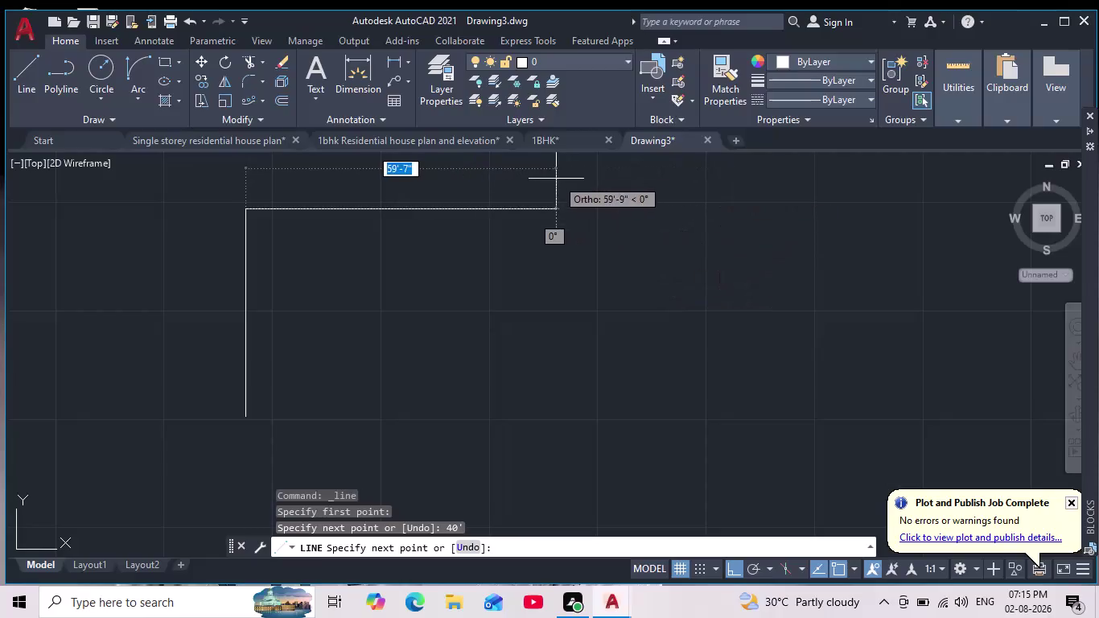
Enter the 28-foot top wall length and end the first line command.
middle_drag(494, 200, 492, 199)
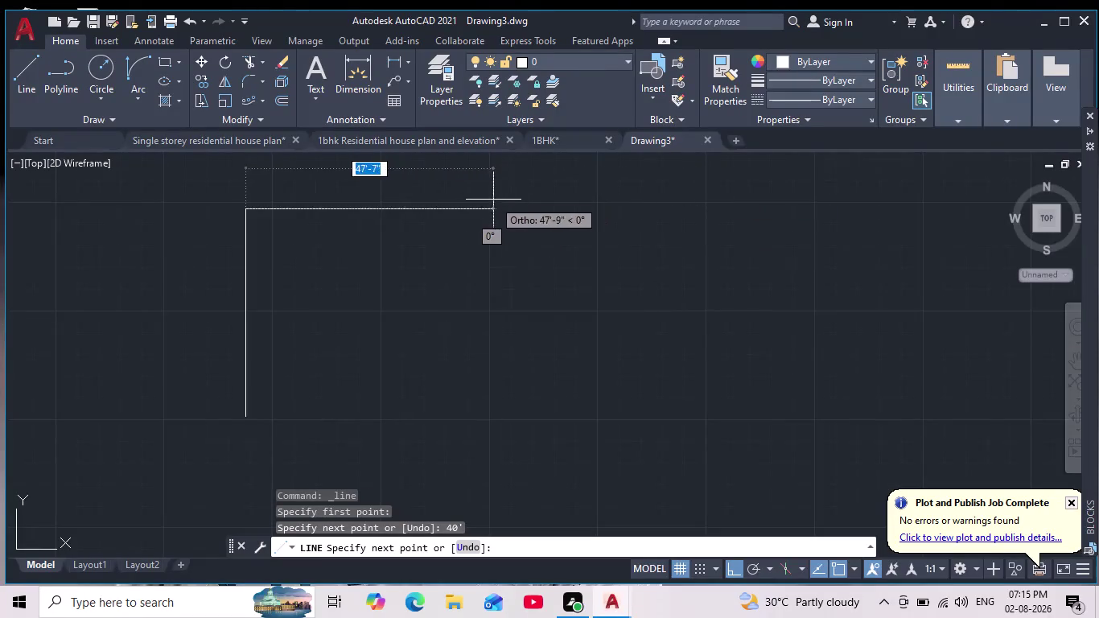
middle_drag(493, 200, 555, 267)
scroll(down, 3)
scroll(up, 3)
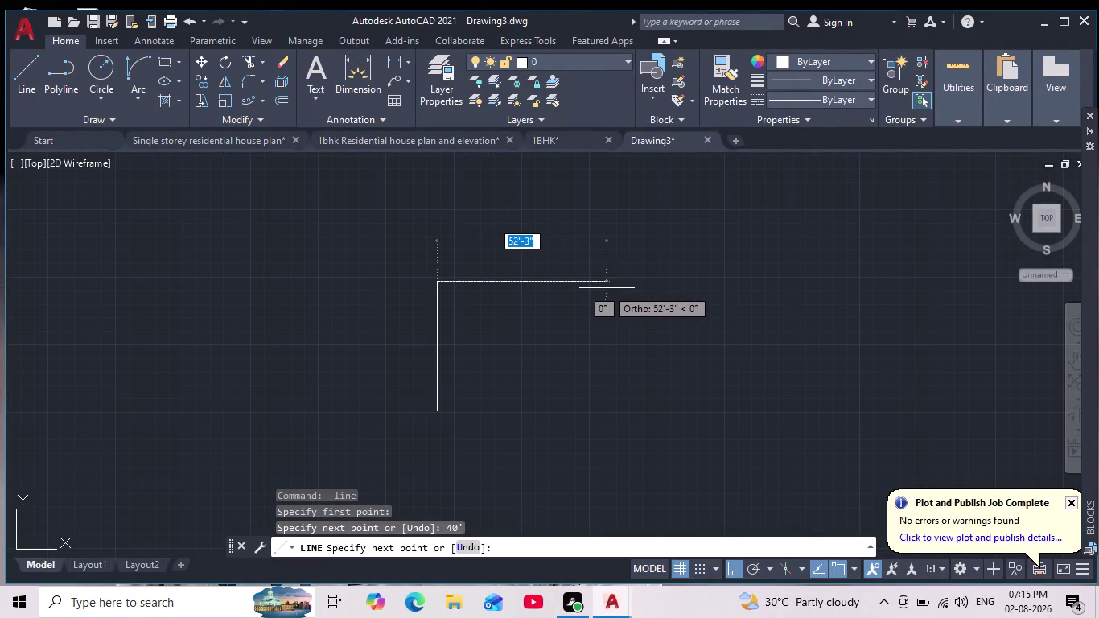
text(28/')
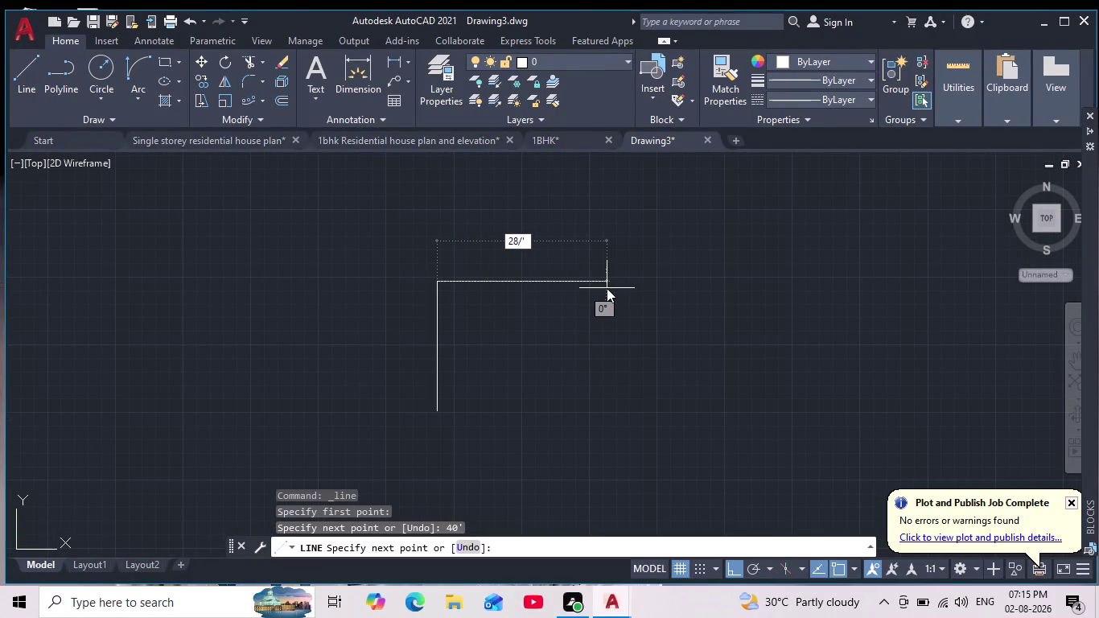
key(BackSpace)
key(BackSpace)
key(apostrophe)
key(Return)
key(Escape)
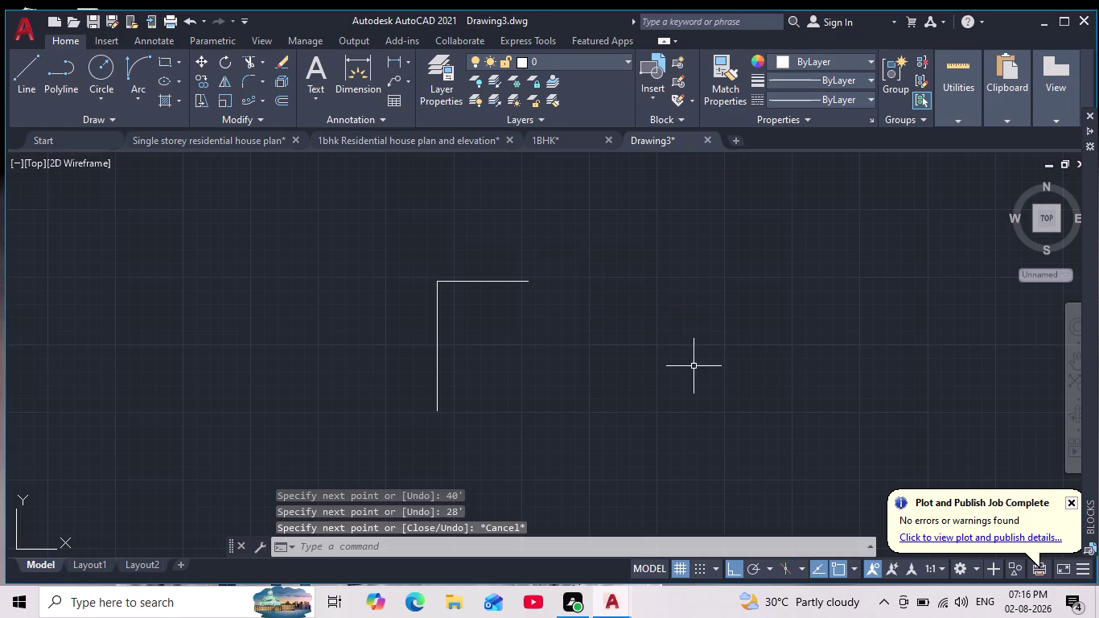
Draw the right side and bottom lines from the top line's end to close the rectangle.
scroll(up, 3)
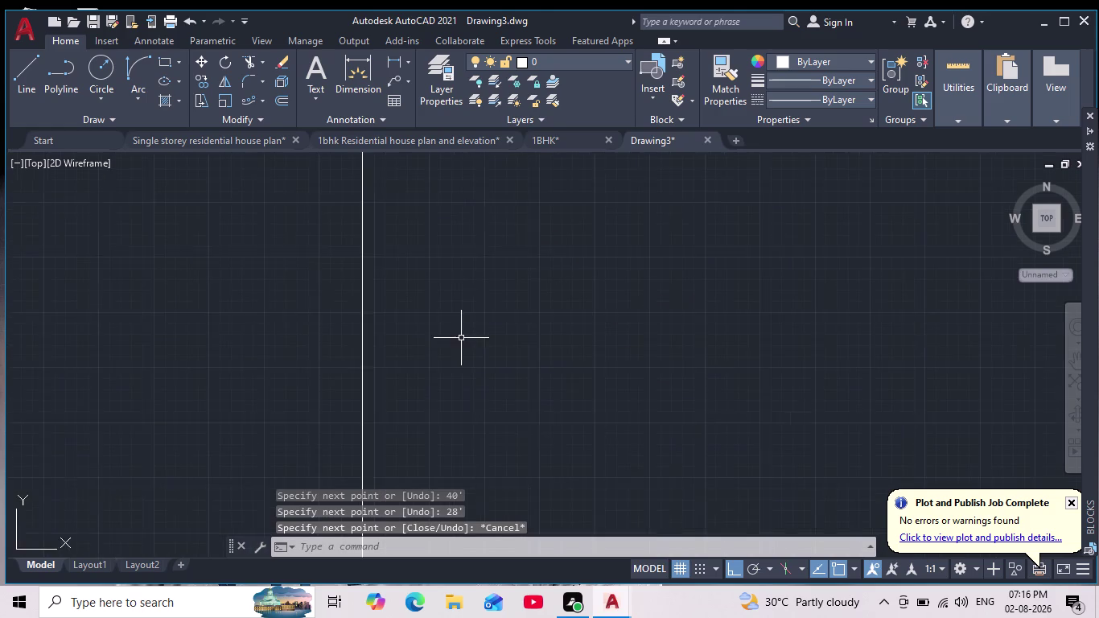
scroll(down, 3)
middle_drag(460, 337, 507, 278)
scroll(down, 3)
scroll(up, 3)
middle_drag(517, 313, 515, 383)
scroll(down, 3)
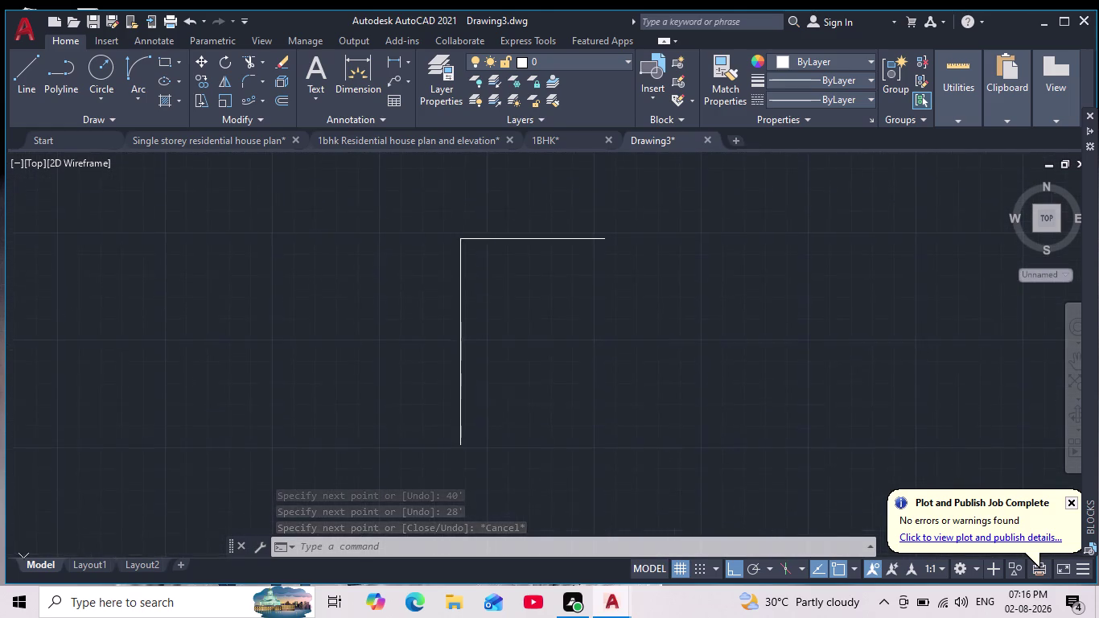
middle_drag(515, 382, 515, 384)
scroll(up, 3)
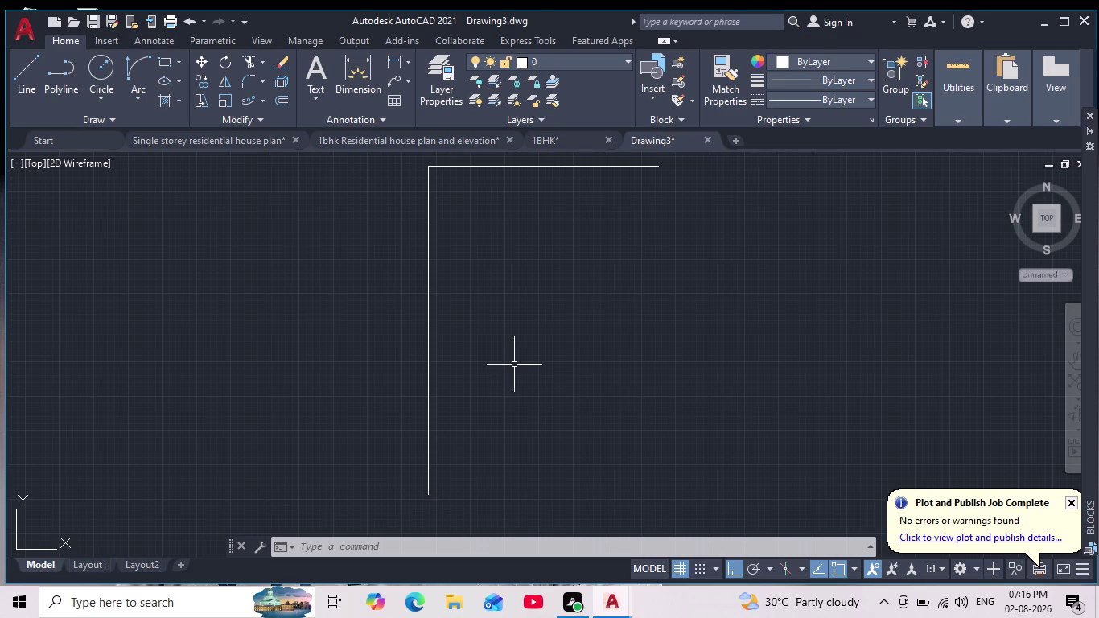
click(26, 64)
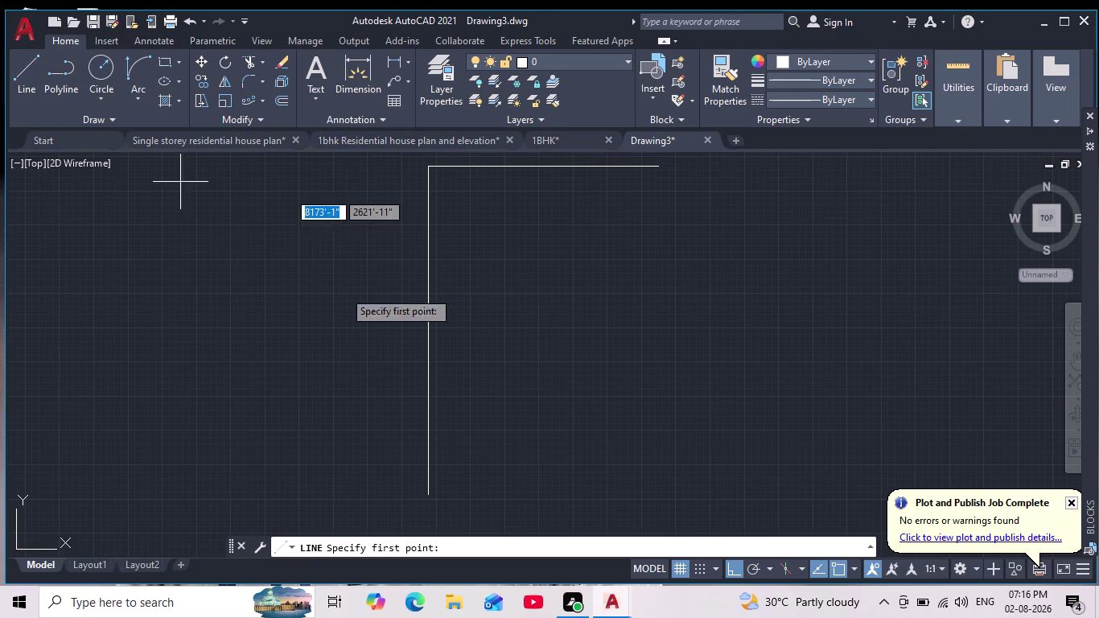
click(431, 498)
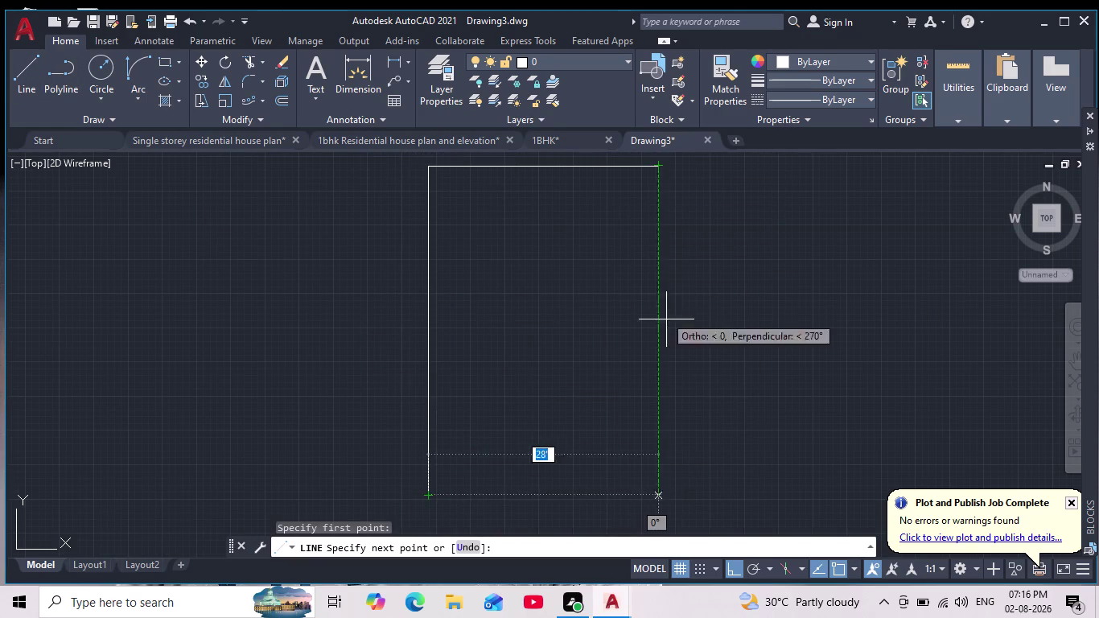
click(656, 494)
click(656, 162)
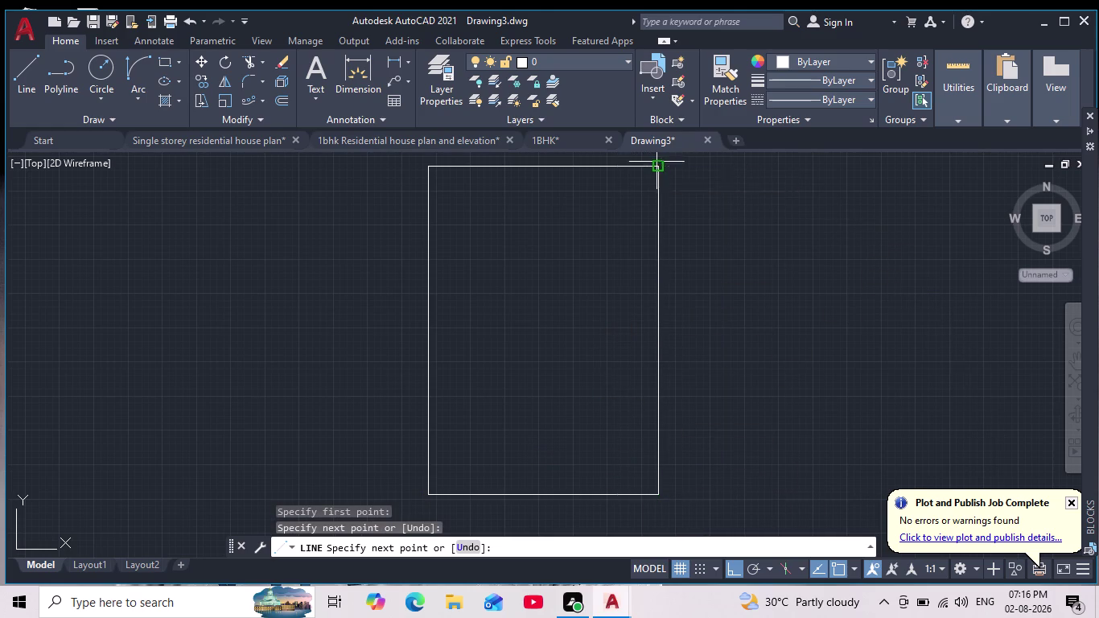
key(Escape)
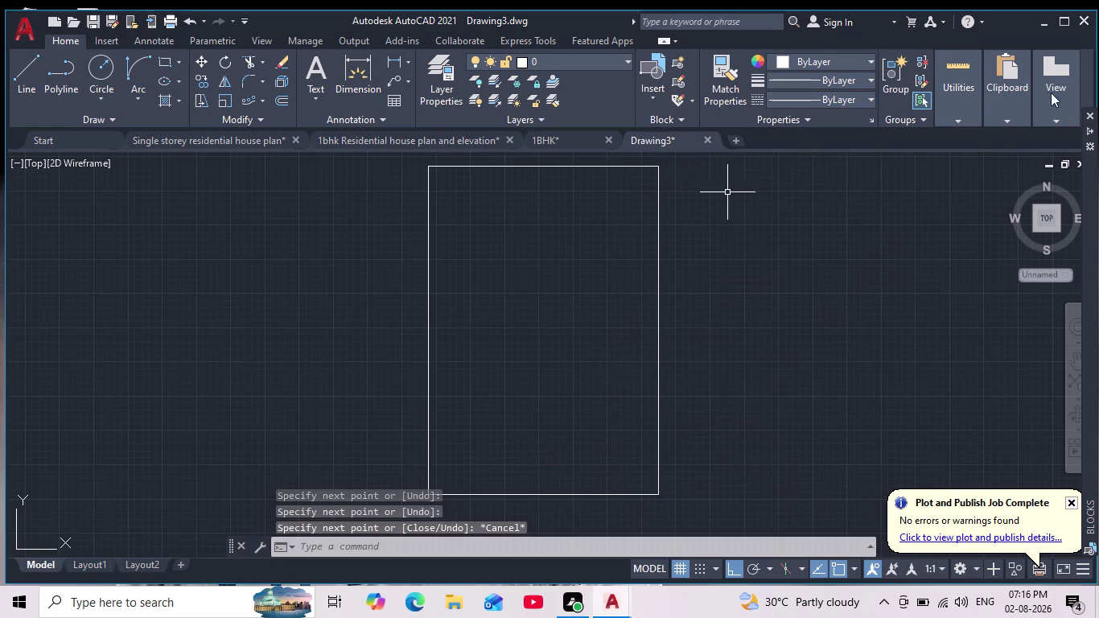
Recentre the rectangle and set a 9-inch offset distance for wall thickness.
scroll(down, 3)
scroll(up, 3)
middle_drag(796, 244, 603, 359)
scroll(down, 3)
scroll(up, 3)
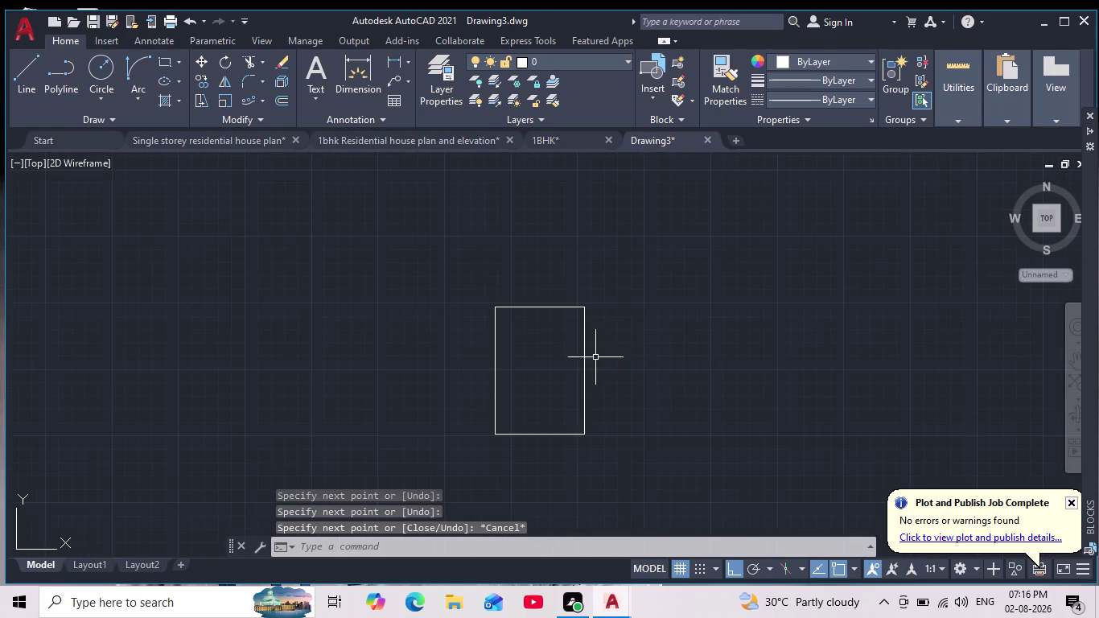
scroll(up, 3)
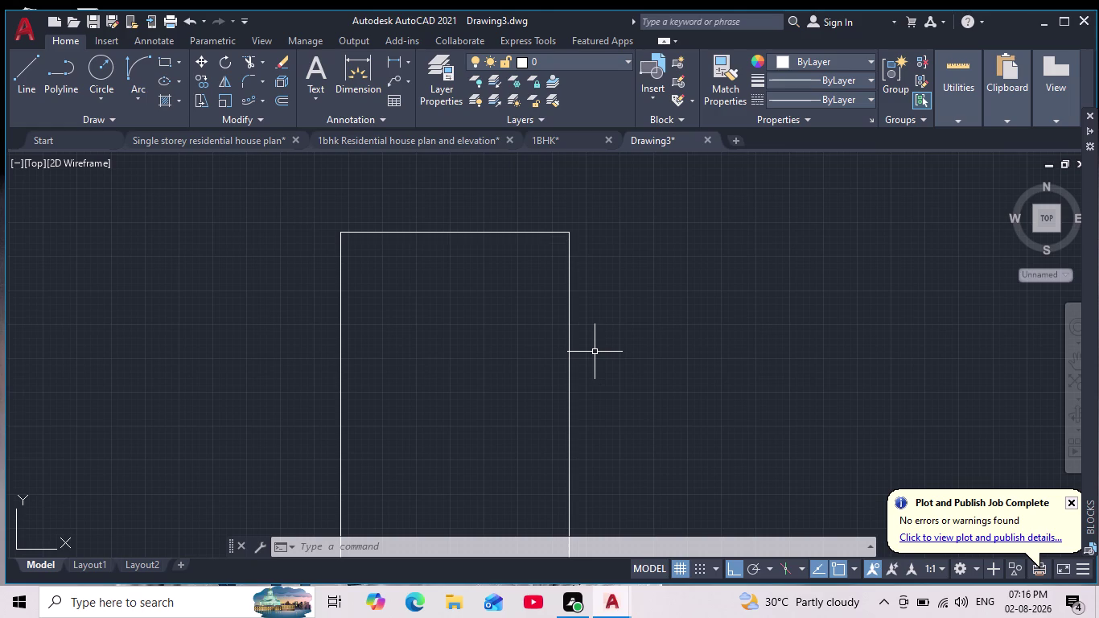
scroll(down, 3)
scroll(up, 3)
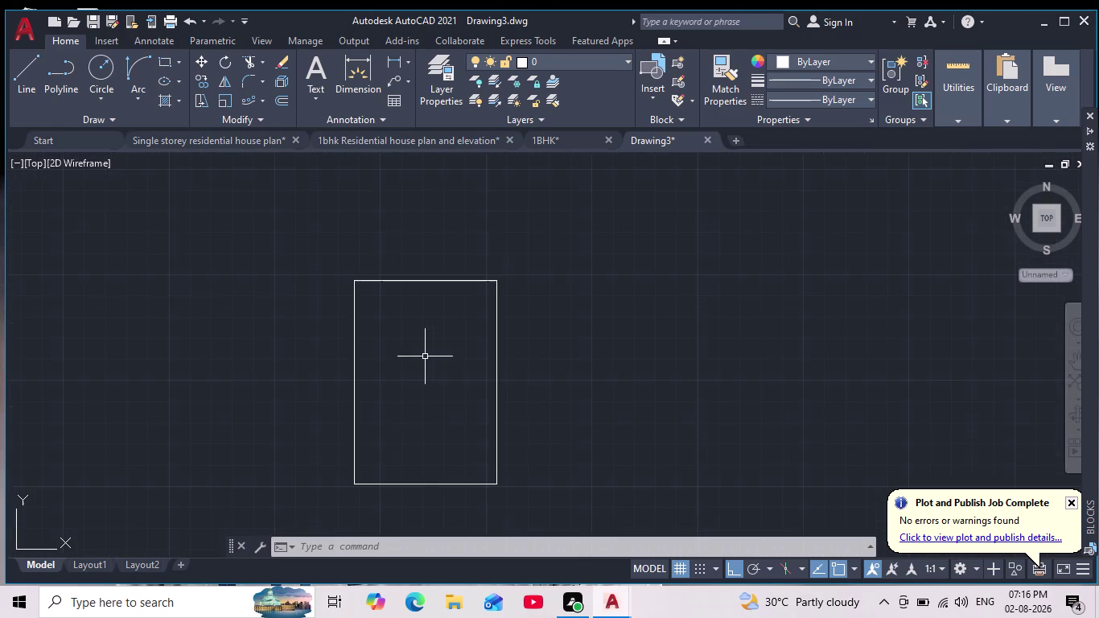
middle_drag(425, 356, 436, 337)
key(o)
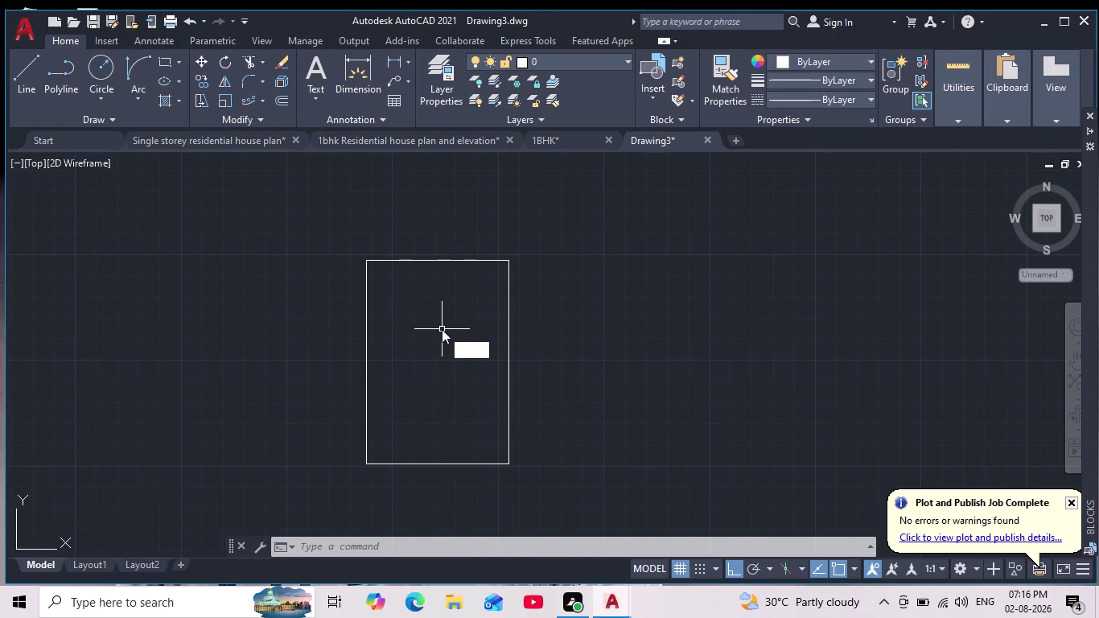
key(Return)
text(9")
key(Return)
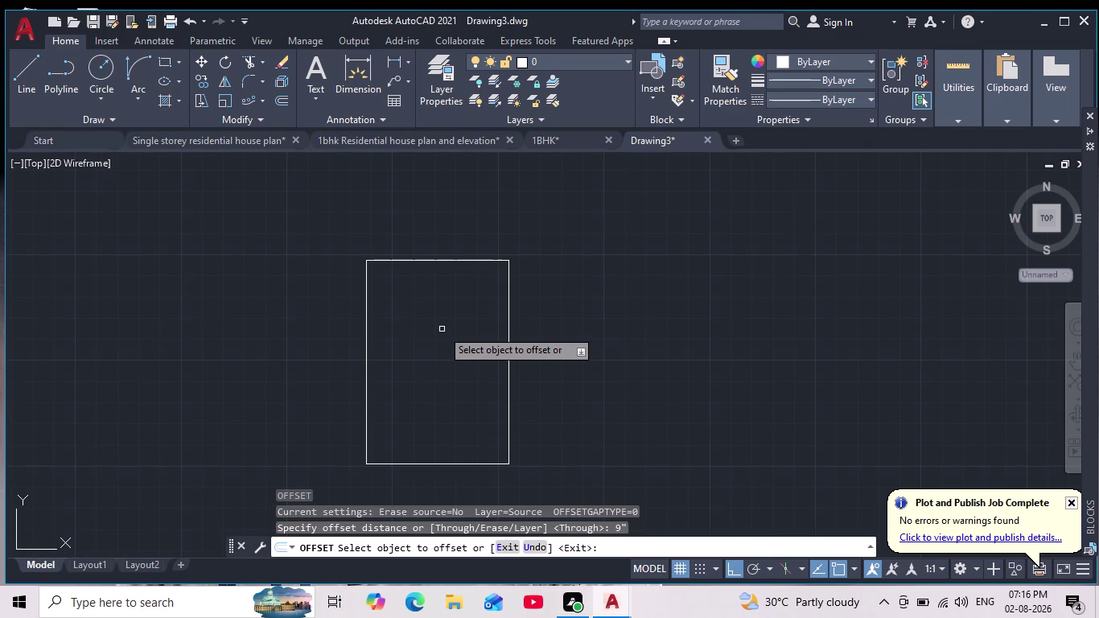
Offset the top, left, right and bottom lines 9 inches inward.
click(404, 262)
click(422, 294)
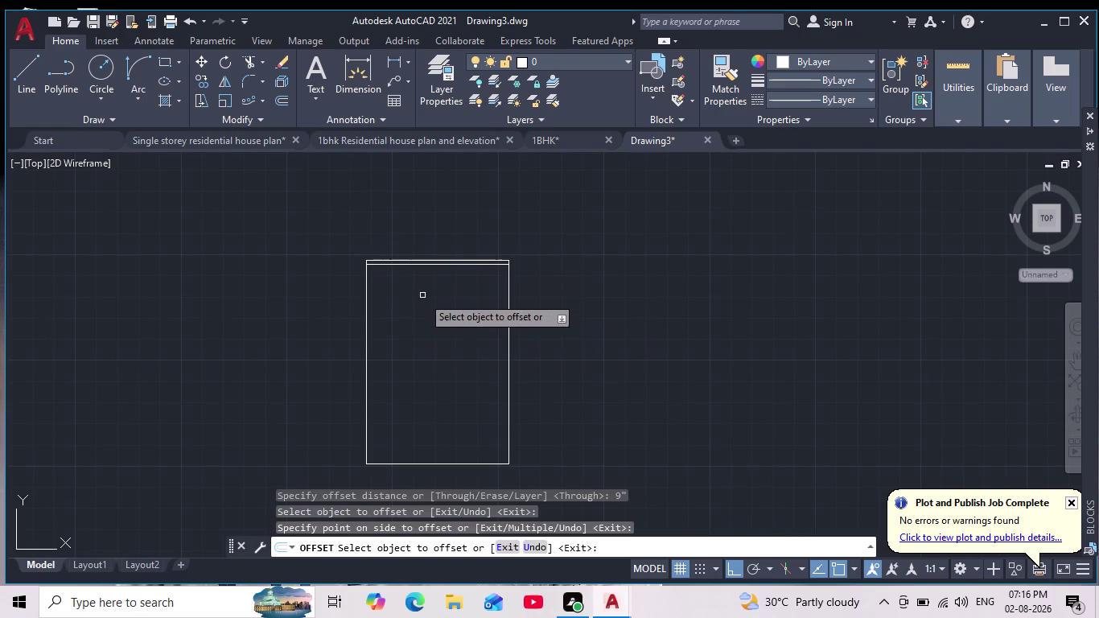
click(366, 346)
click(389, 350)
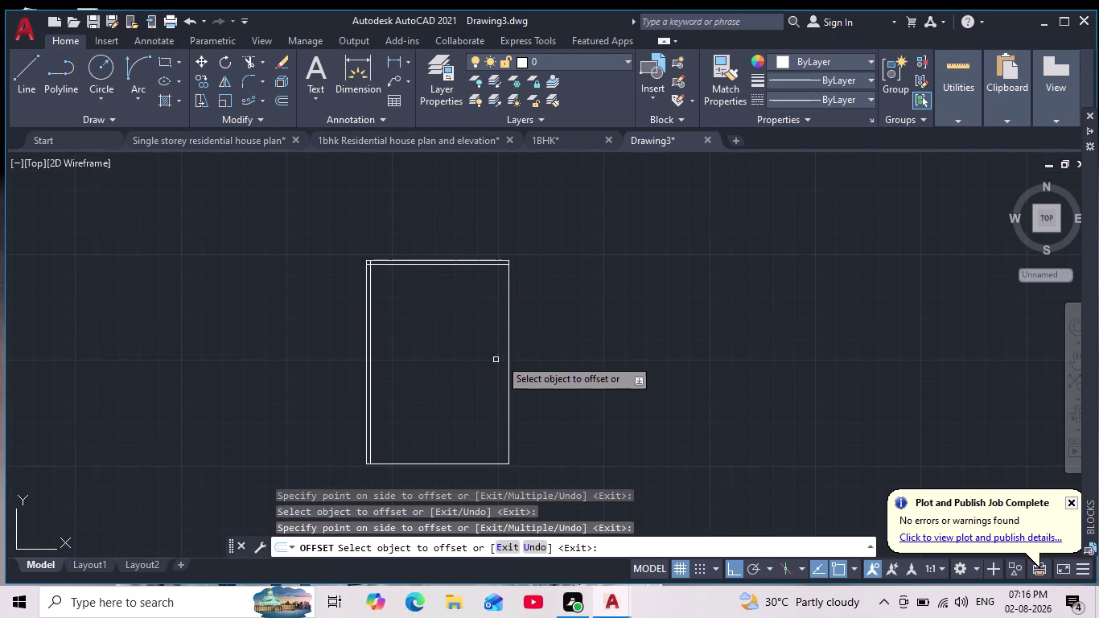
click(509, 355)
click(463, 370)
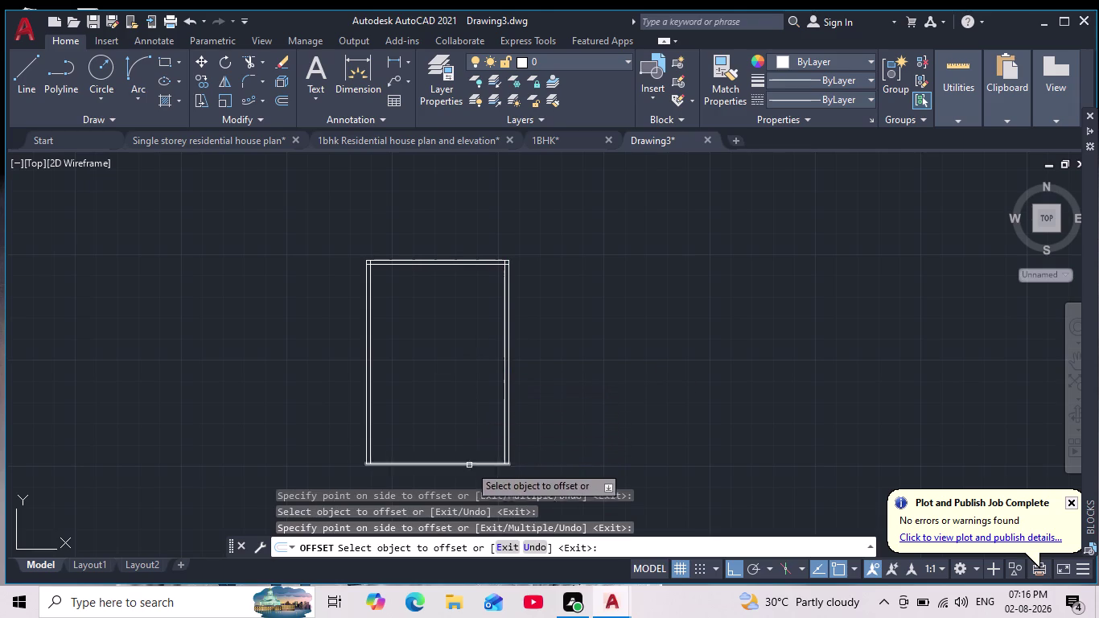
click(464, 460)
click(462, 466)
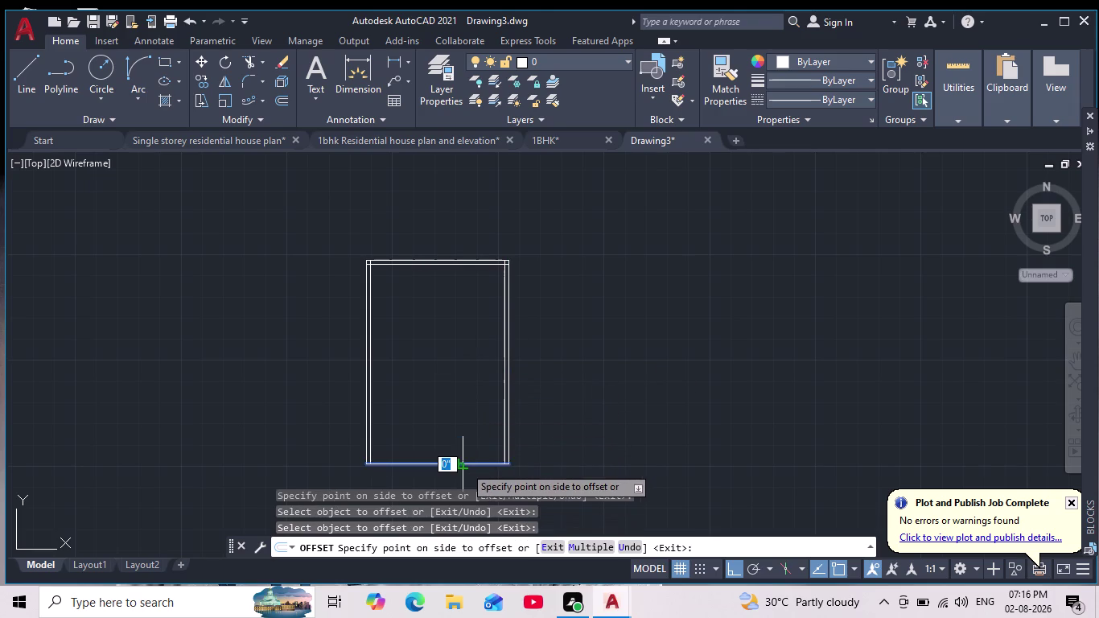
click(462, 434)
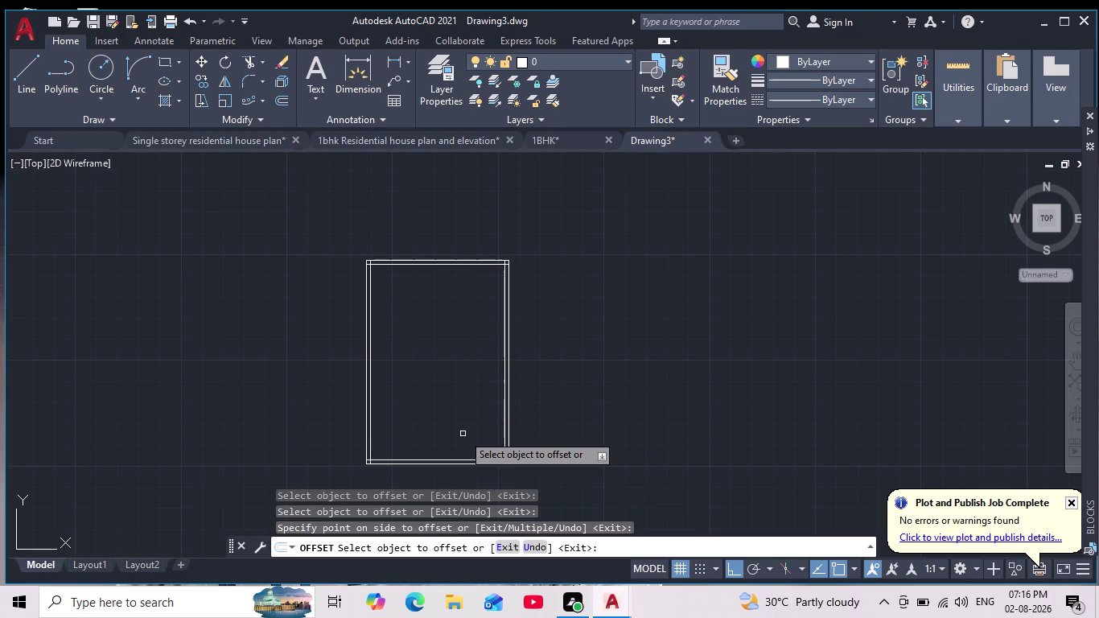
key(Escape)
key(Escape)
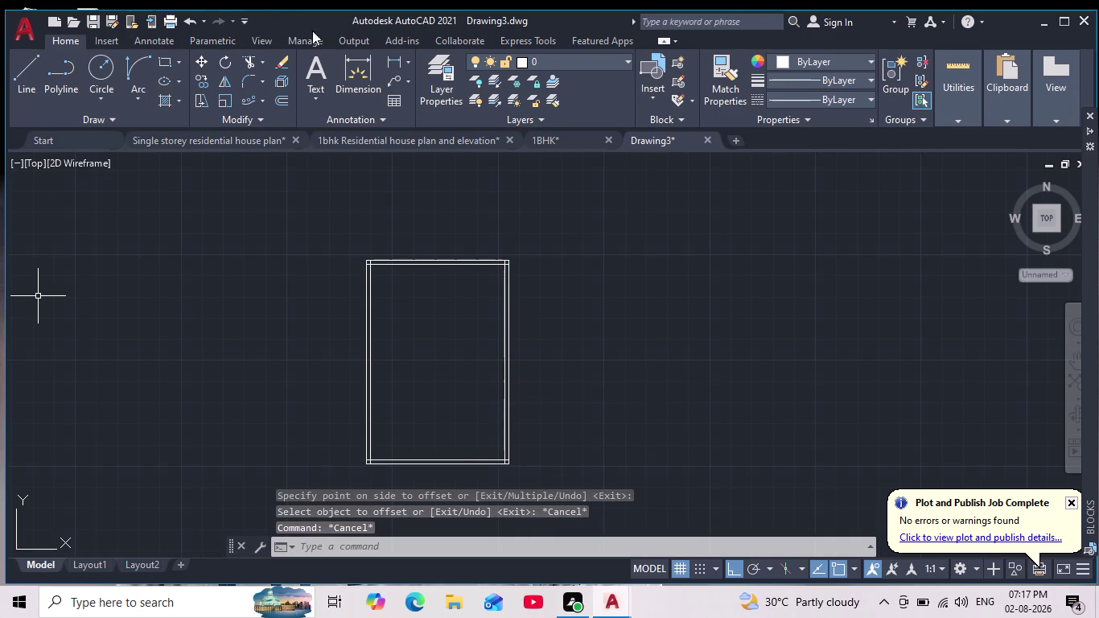
click(250, 64)
scroll(up, 3)
scroll(up, 3)
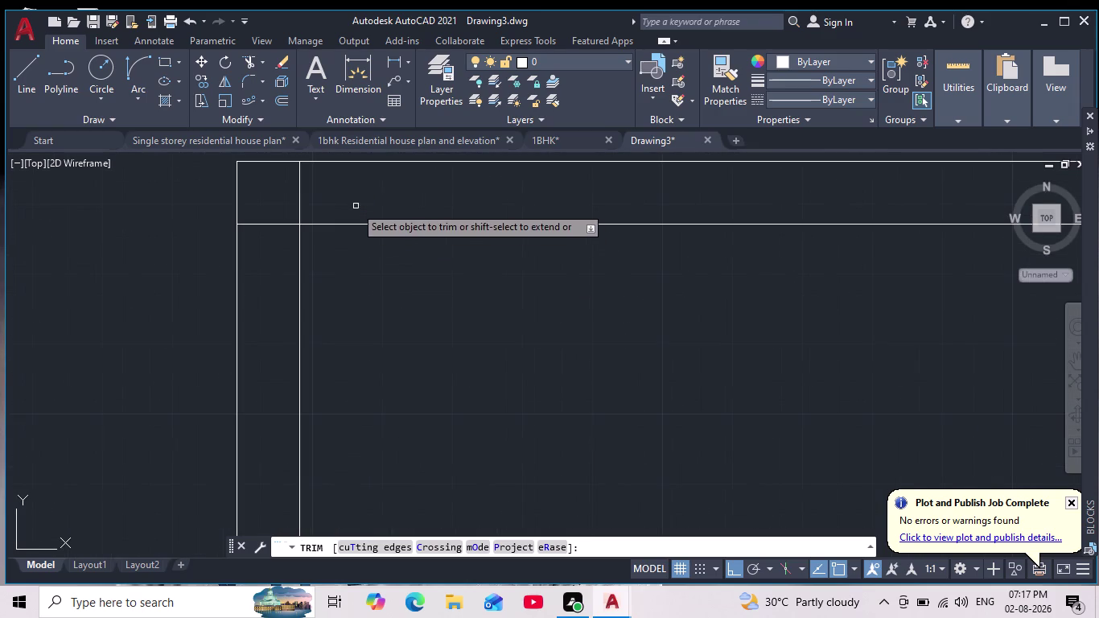
drag(340, 190, 271, 250)
scroll(down, 3)
middle_drag(461, 321, 150, 336)
scroll(down, 3)
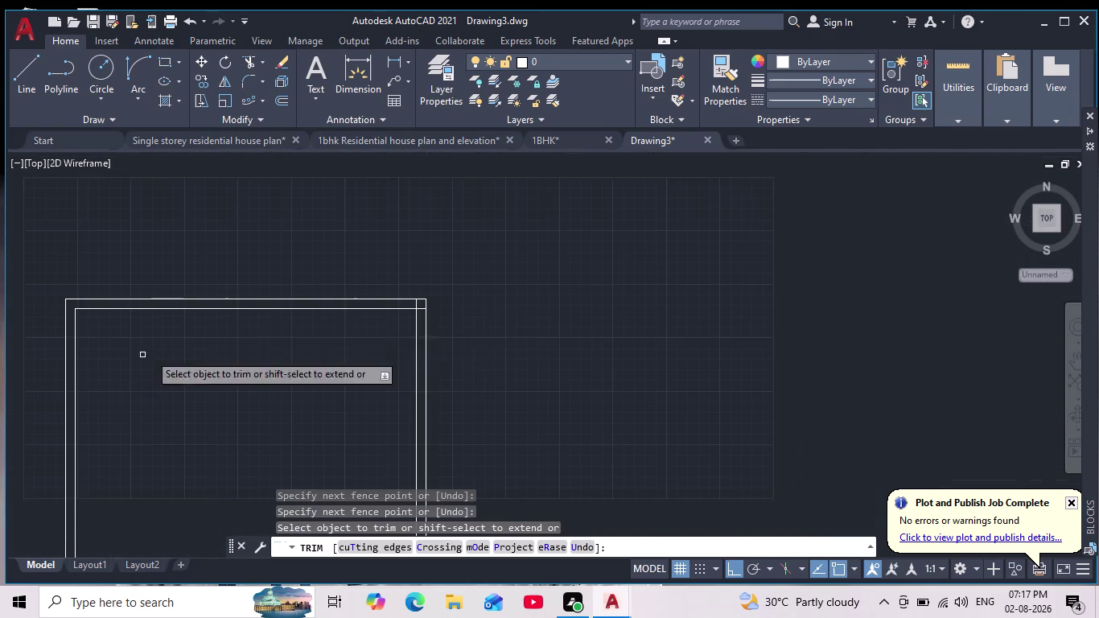
scroll(up, 3)
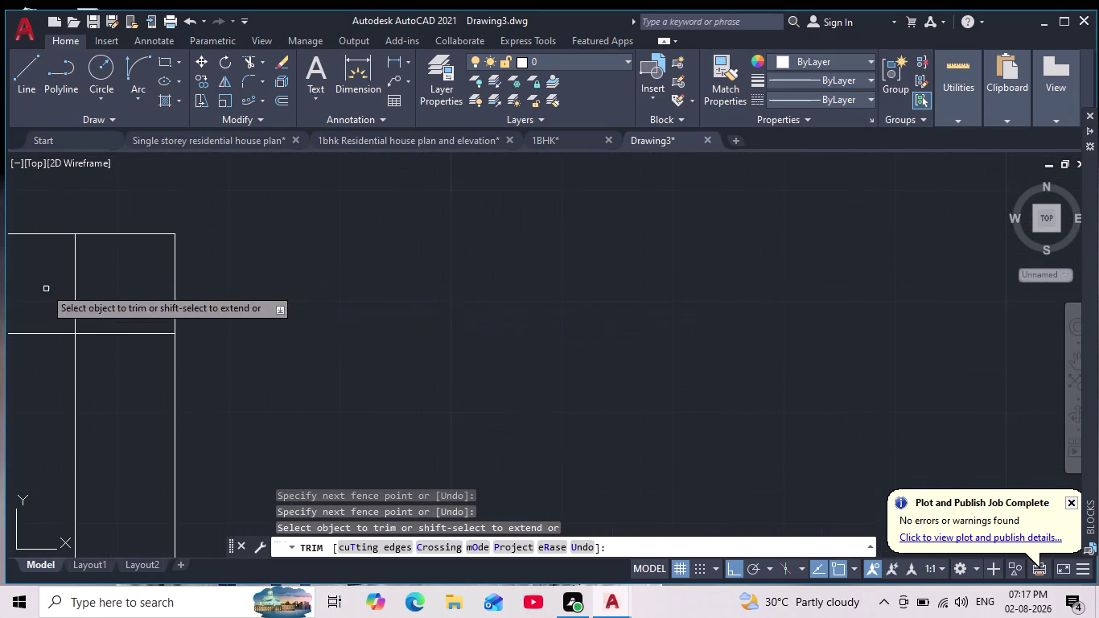
drag(43, 284, 116, 385)
scroll(down, 3)
middle_drag(364, 312, 381, 214)
scroll(down, 3)
scroll(down, 3)
middle_drag(411, 348, 418, 254)
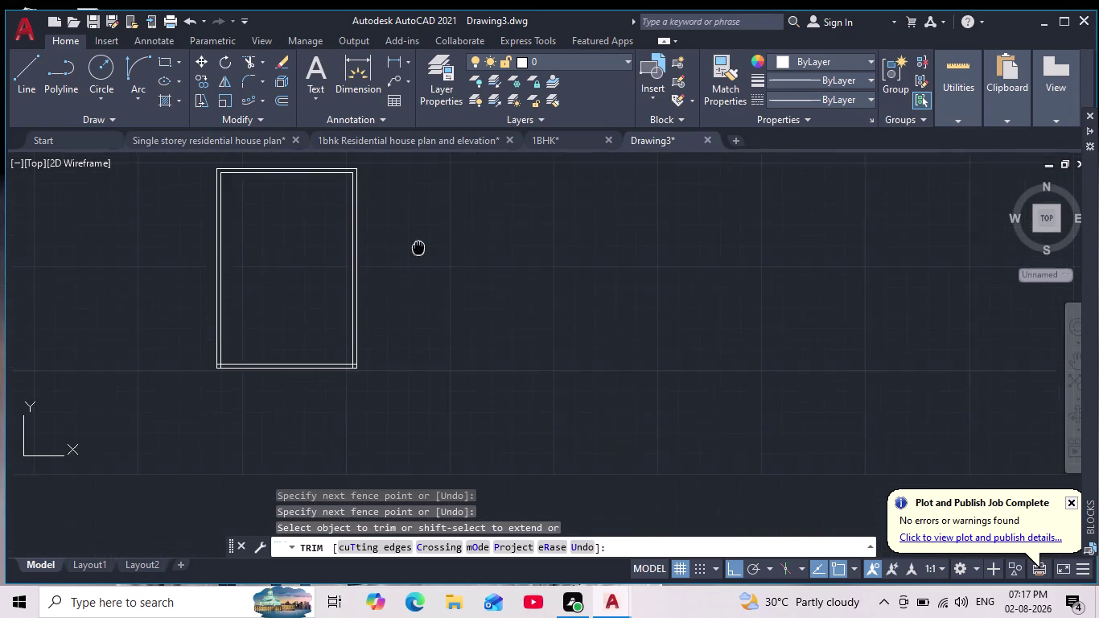
middle_drag(418, 254, 421, 242)
scroll(up, 3)
middle_drag(355, 334, 406, 416)
scroll(up, 3)
drag(361, 250, 345, 293)
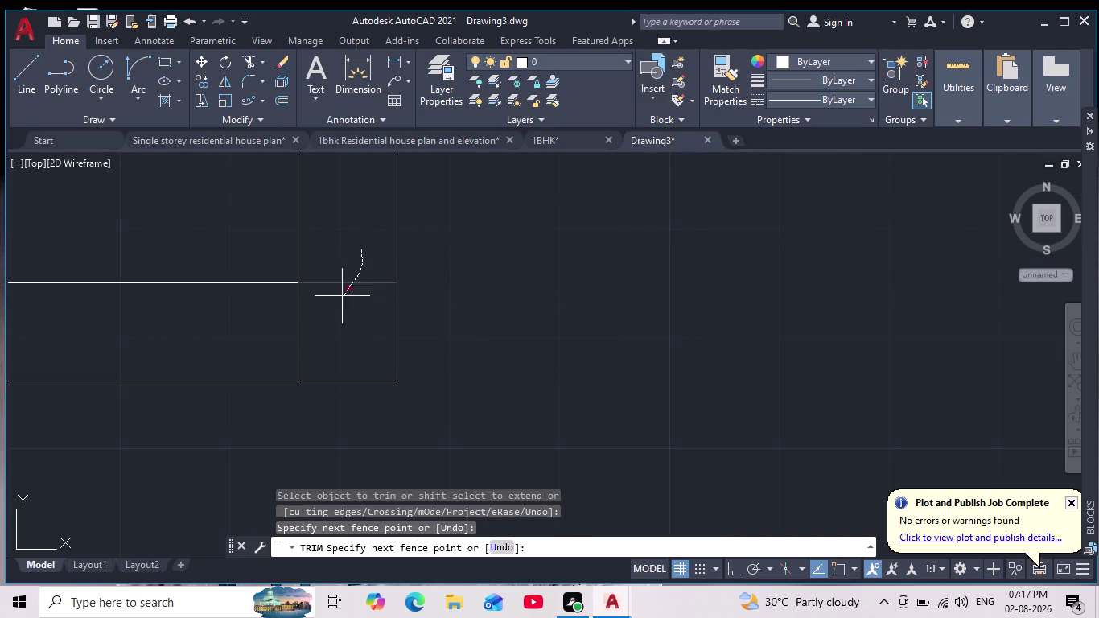
drag(345, 293, 265, 347)
scroll(down, 3)
middle_drag(255, 389, 478, 422)
scroll(down, 3)
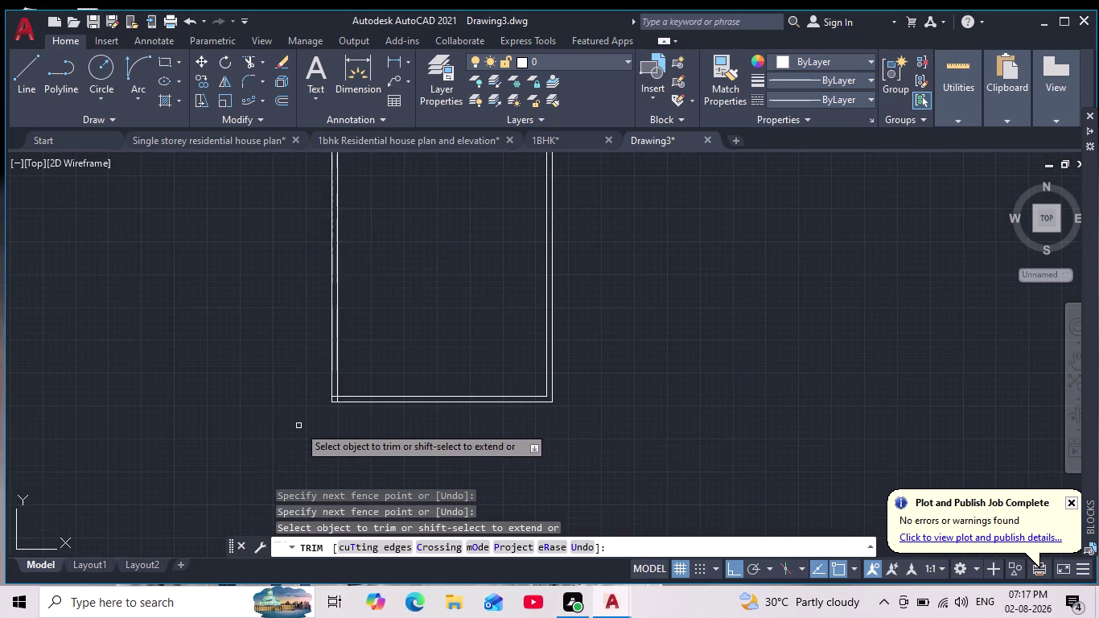
scroll(up, 3)
middle_drag(461, 411, 361, 429)
scroll(up, 3)
middle_drag(352, 364, 352, 487)
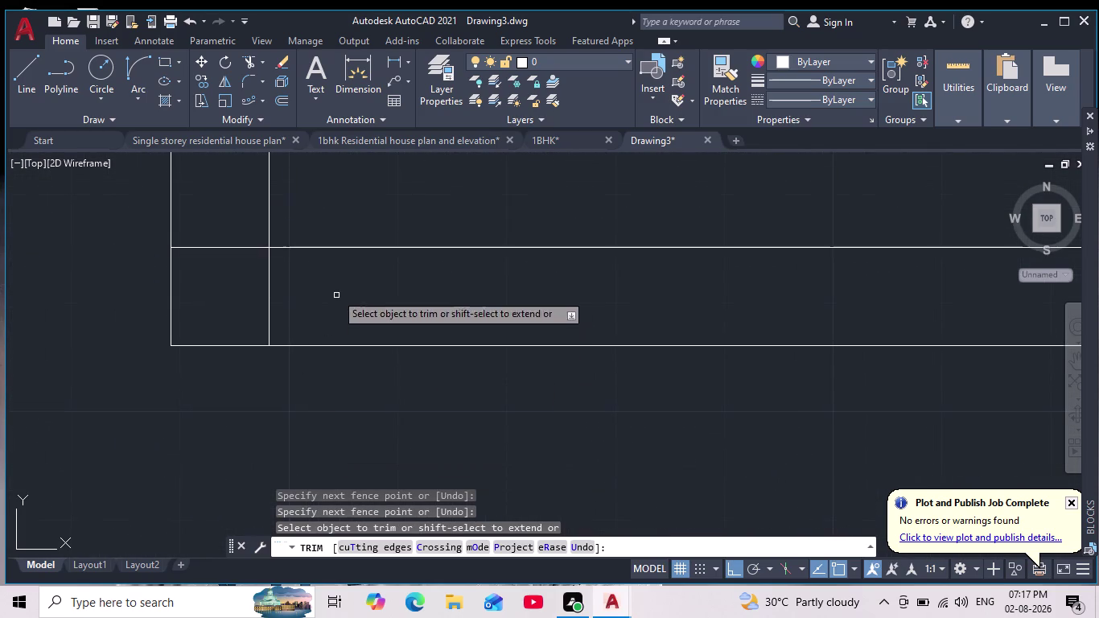
drag(221, 221, 341, 294)
key(Escape)
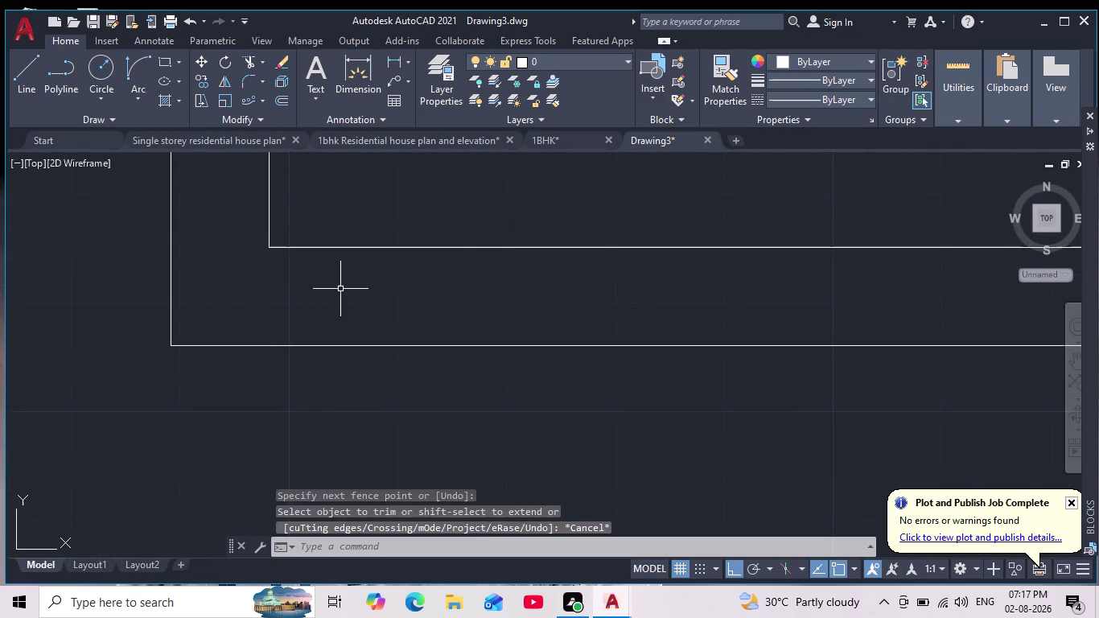
key(Escape)
key(Escape)
key(Escape)
key(Escape)
key(Escape)
key(Escape)
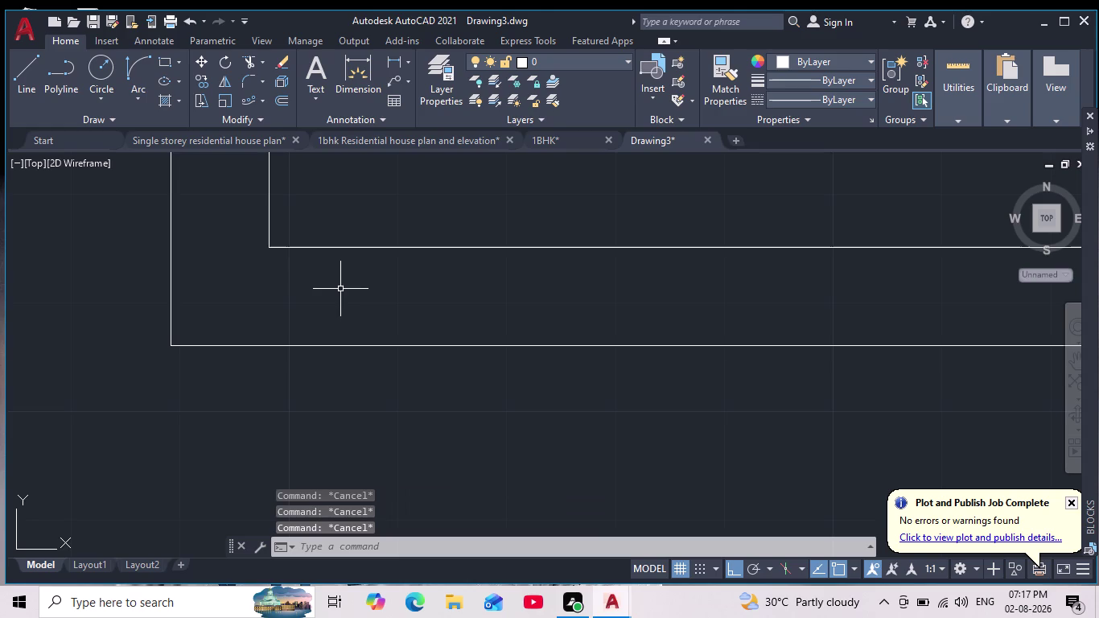
scroll(down, 3)
middle_drag(337, 298, 221, 382)
scroll(down, 3)
middle_drag(252, 340, 270, 390)
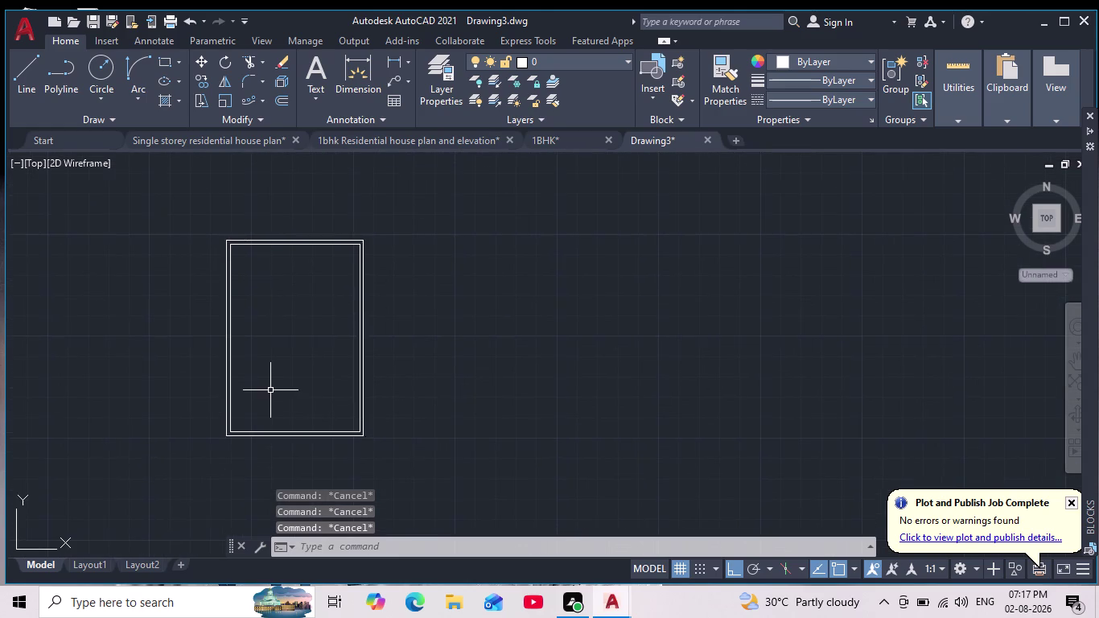
scroll(up, 3)
middle_drag(267, 381, 386, 388)
scroll(down, 3)
scroll(up, 3)
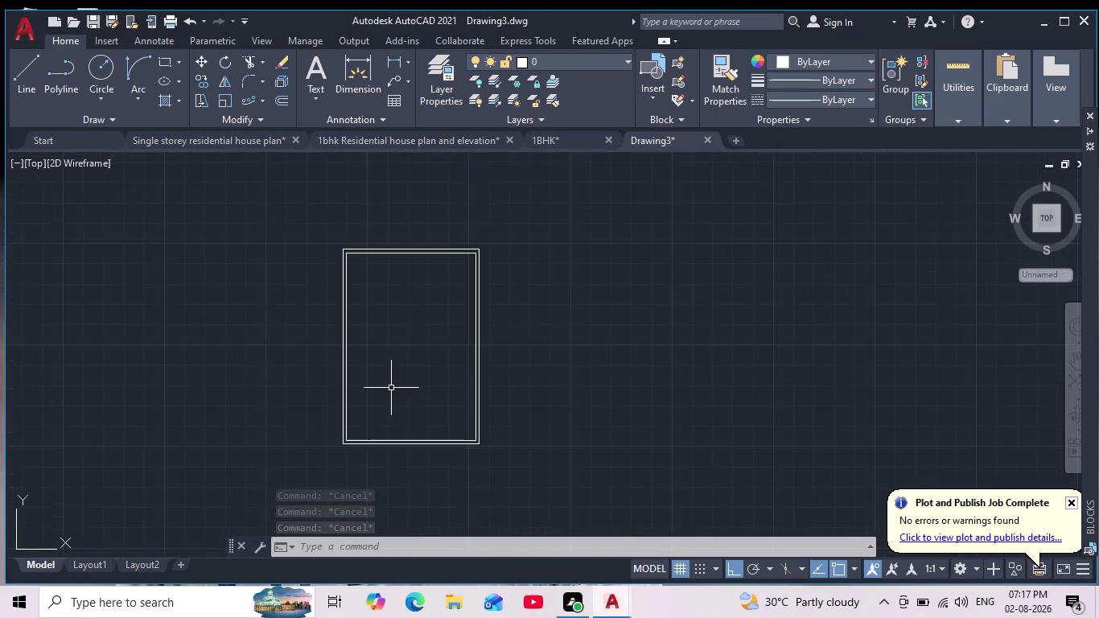
scroll(up, 3)
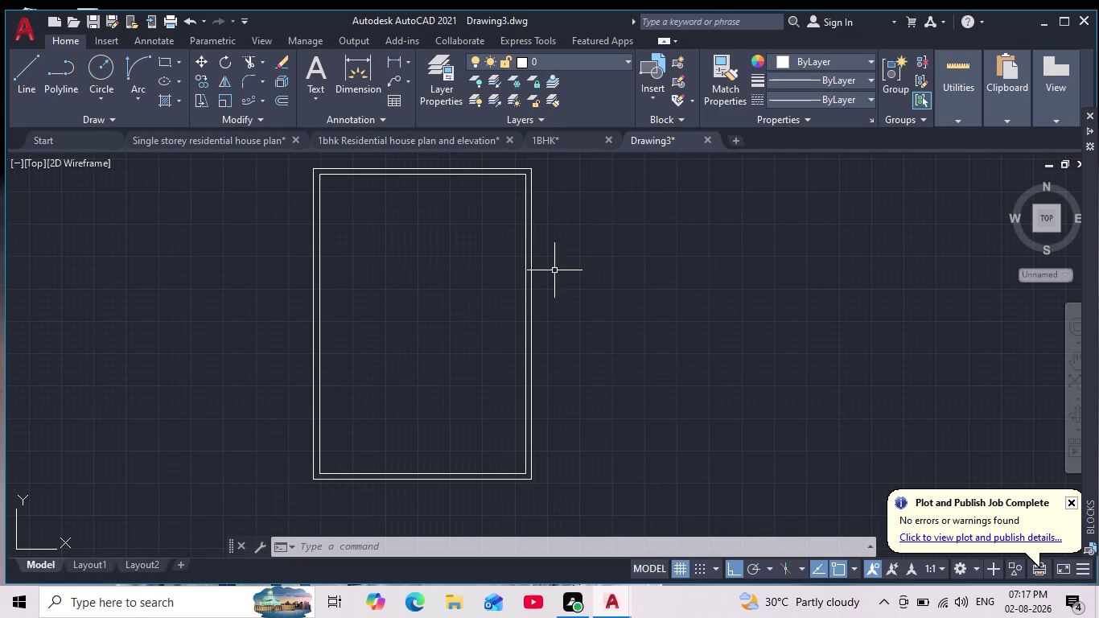
Draw a 10-foot line rightward from the inner top-left wall corner, then invoke OFFSET.
scroll(down, 3)
scroll(up, 3)
middle_drag(514, 255, 477, 303)
scroll(down, 3)
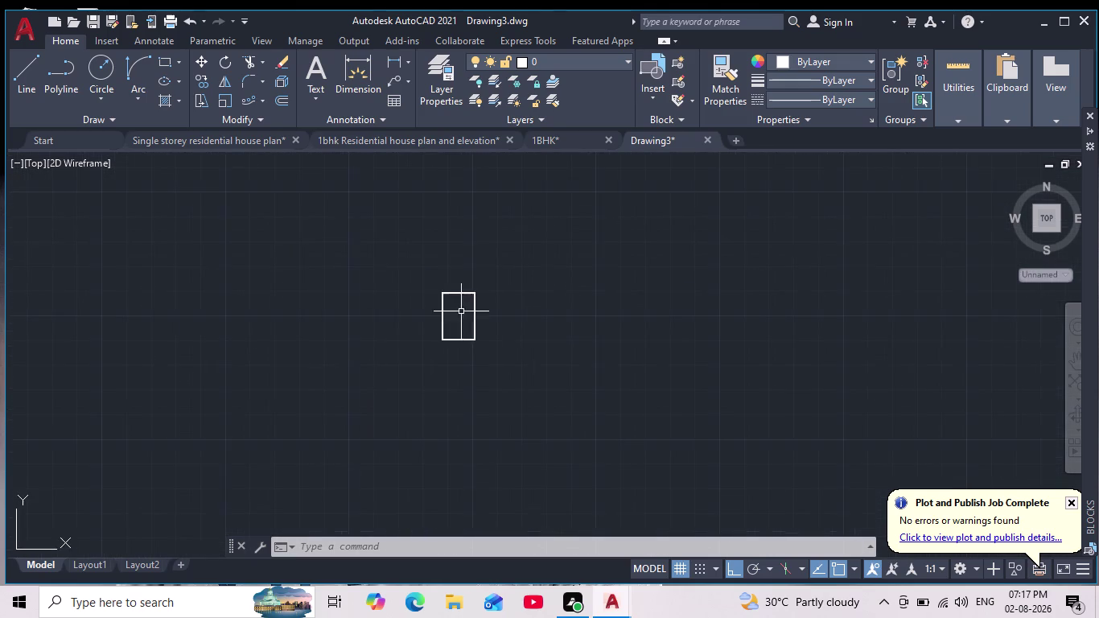
scroll(up, 3)
scroll(up, 3)
middle_drag(447, 284, 490, 405)
scroll(down, 3)
scroll(up, 3)
middle_drag(547, 417, 539, 340)
scroll(down, 3)
scroll(up, 3)
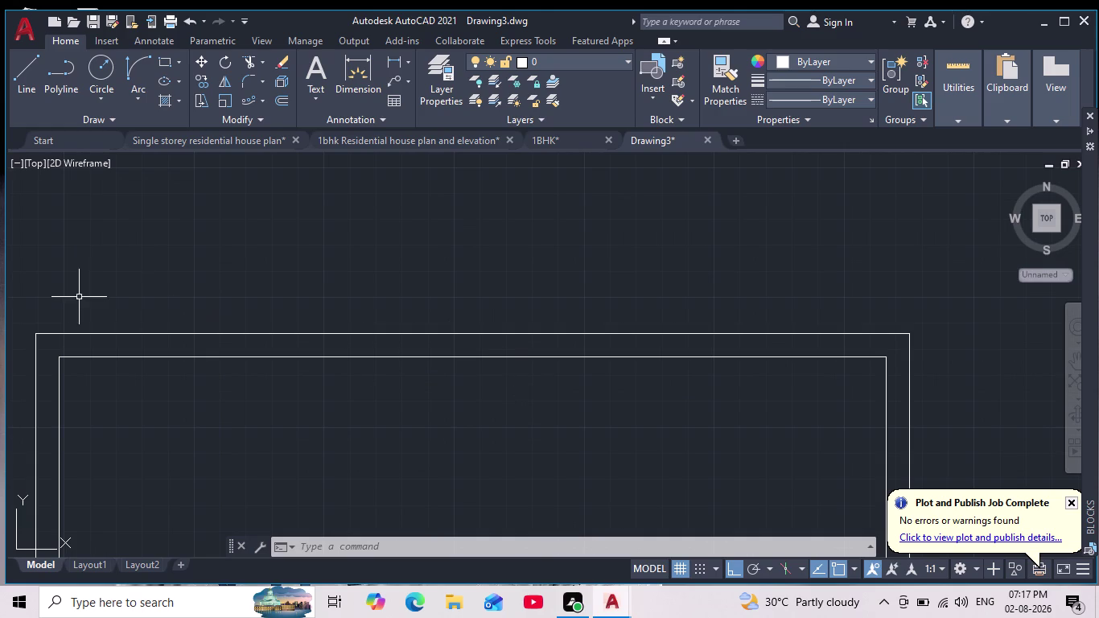
click(14, 79)
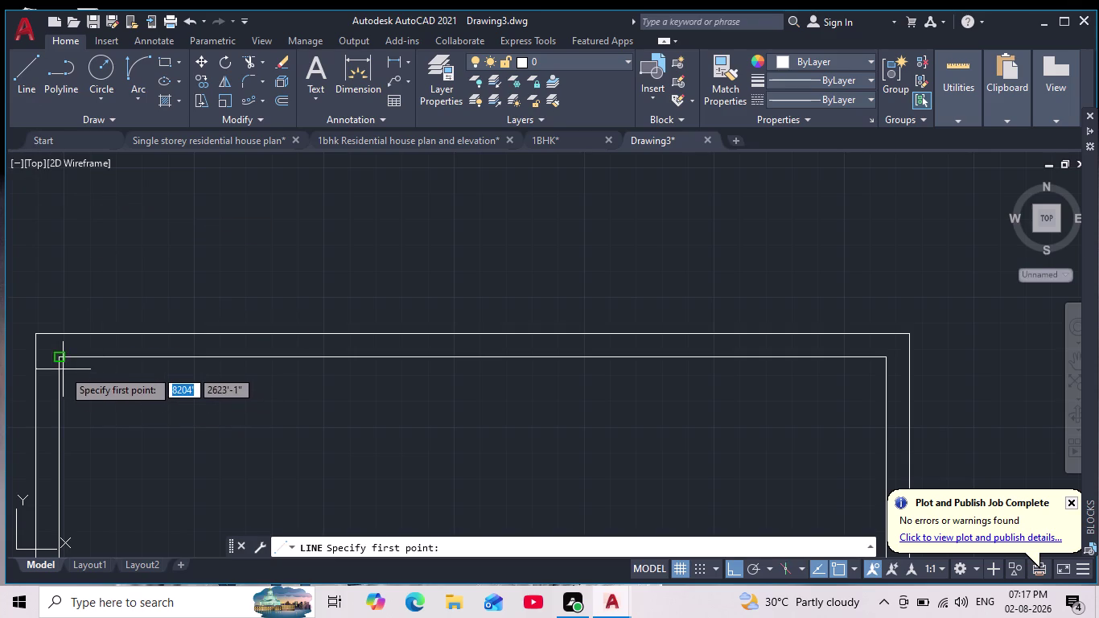
click(64, 356)
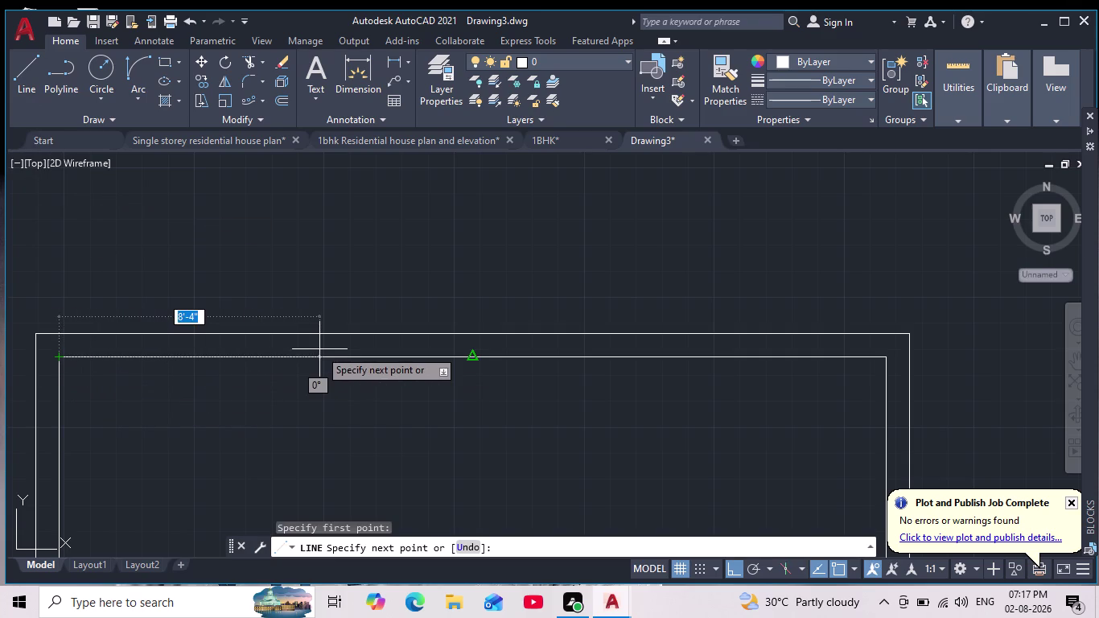
text(10)
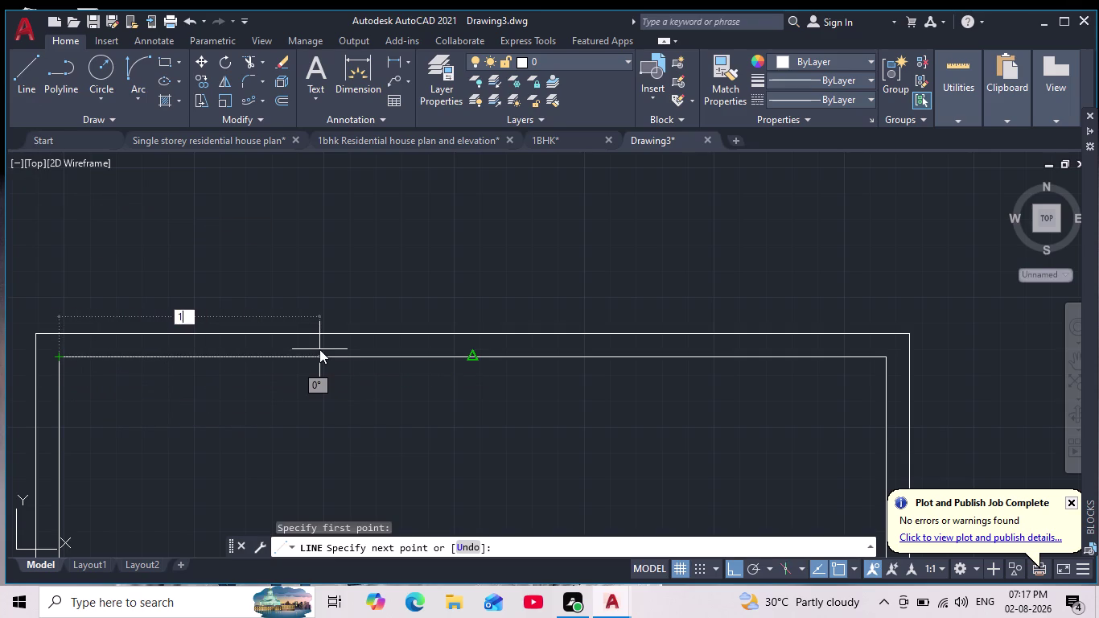
key(apostrophe)
key(Return)
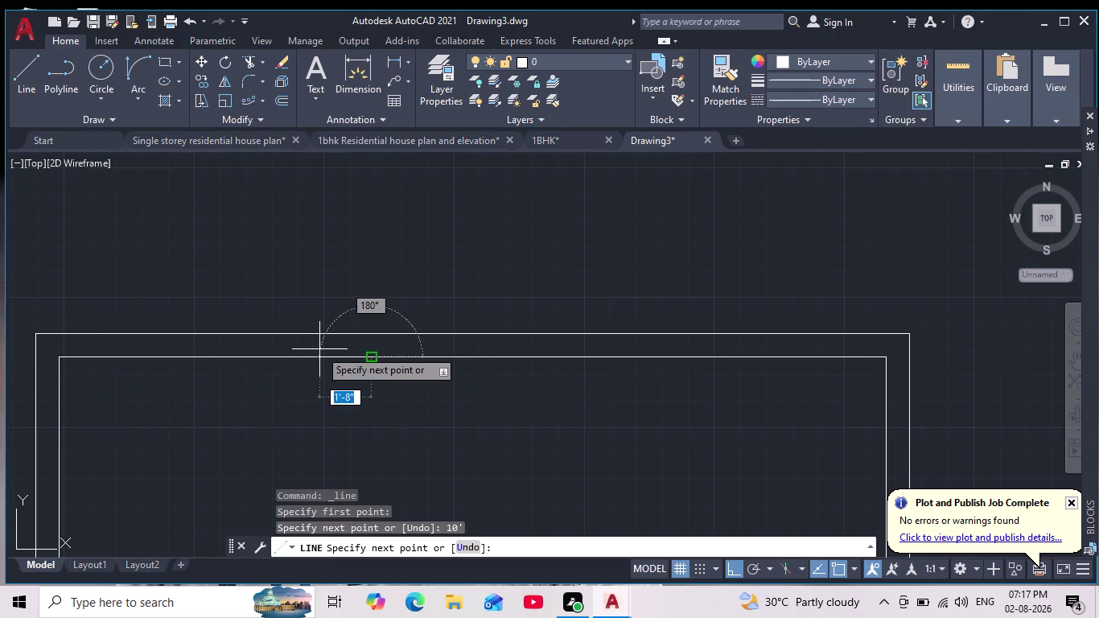
key(Escape)
key(o)
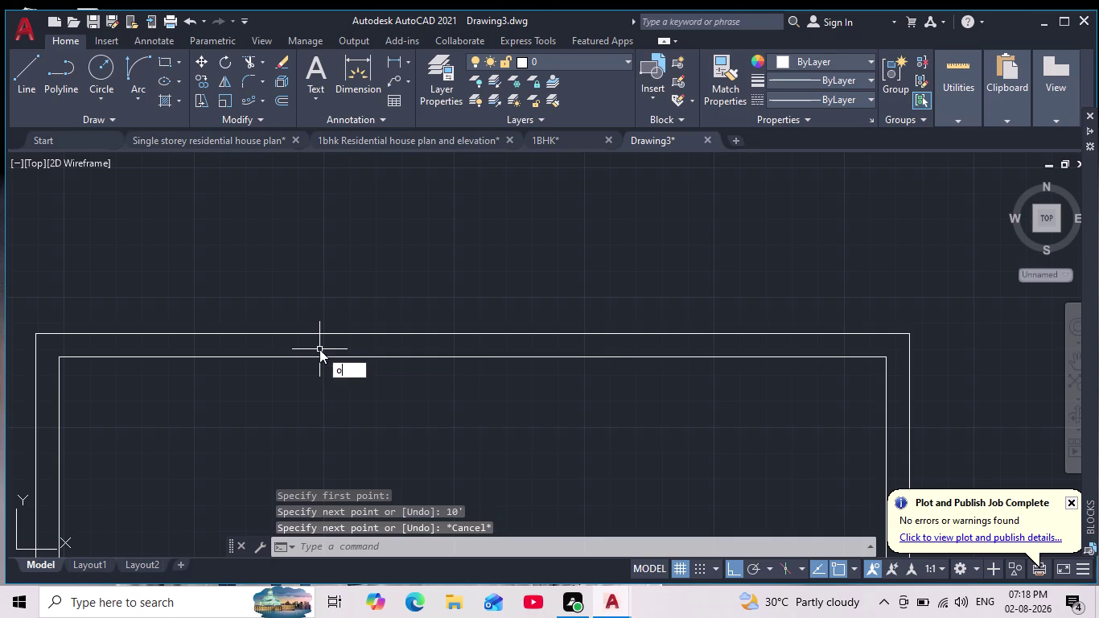
key(Return)
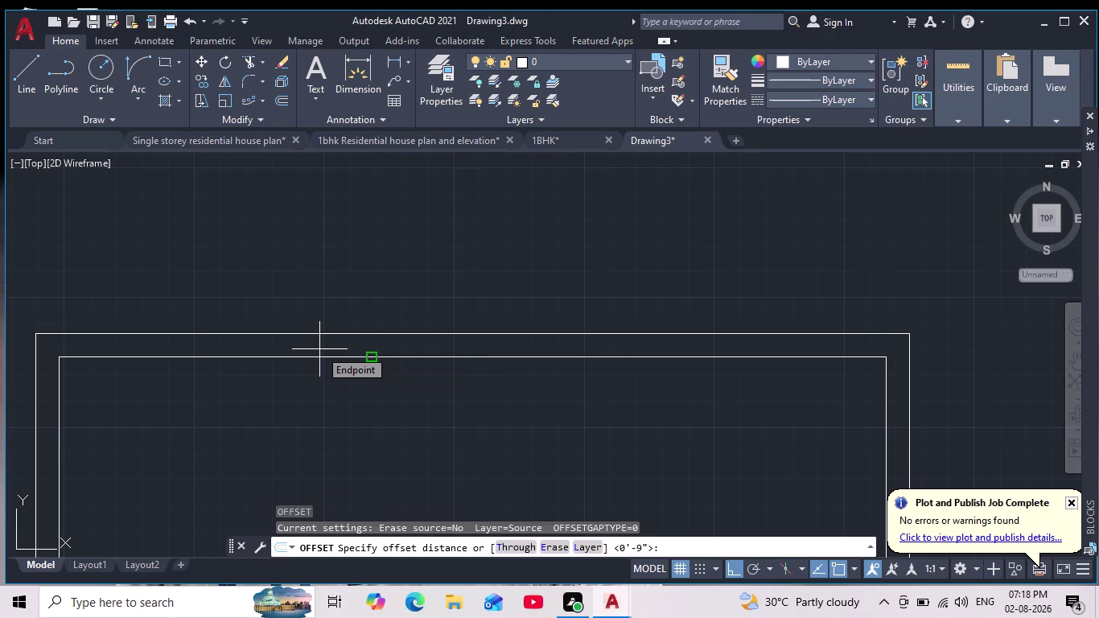
Offset the 10-foot line 5'10" downward to create a partition.
text(5')
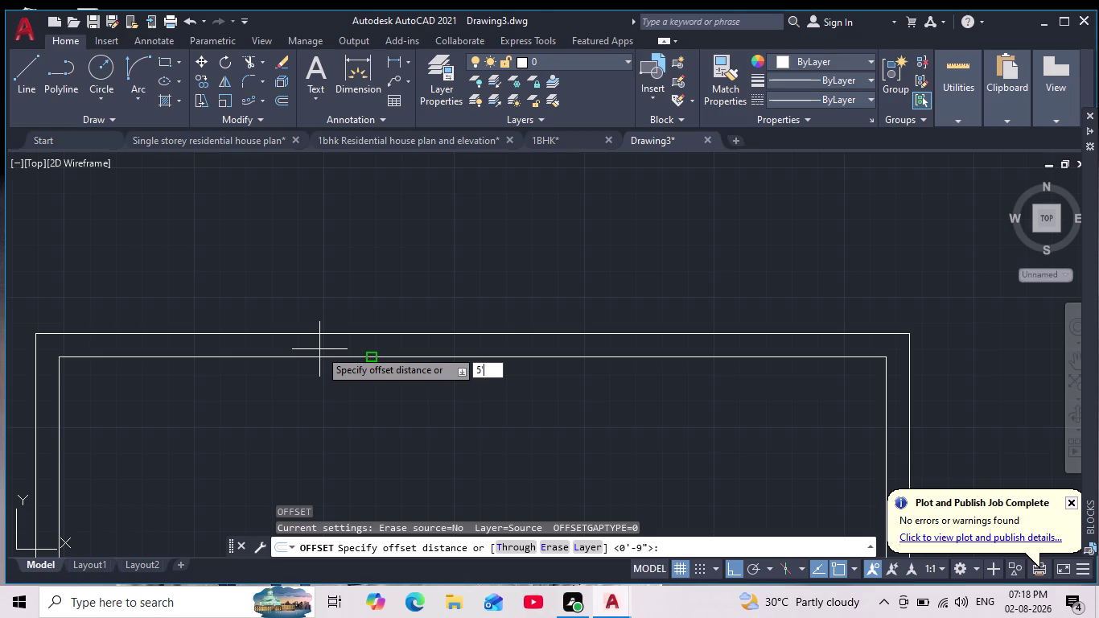
text(10)
key(shift+quotedbl)
key(Return)
click(230, 353)
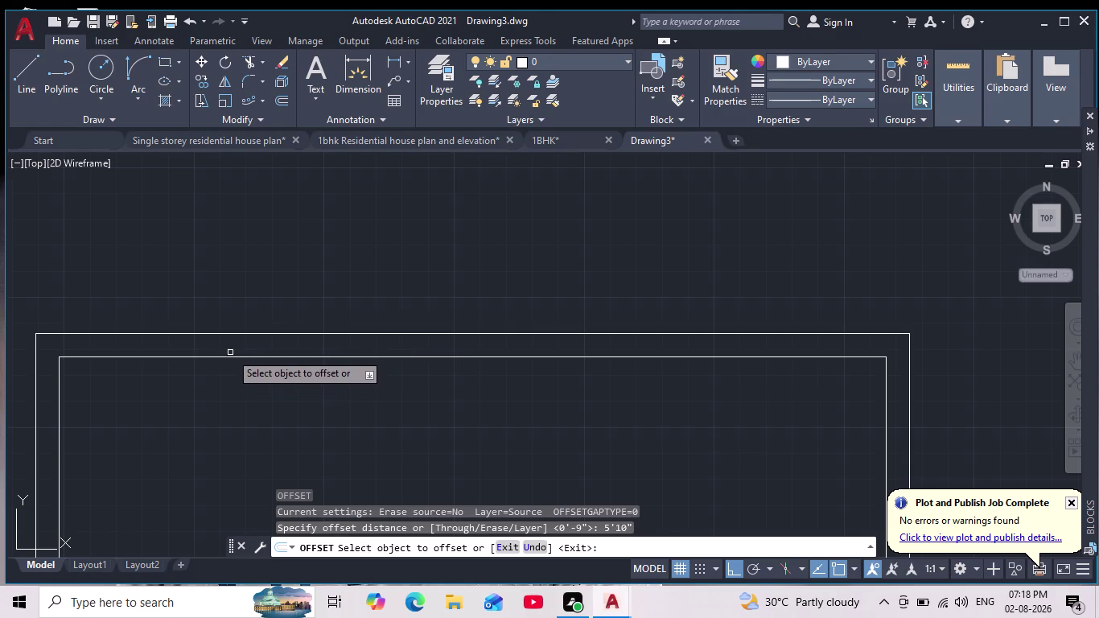
click(229, 356)
middle_drag(206, 435, 208, 432)
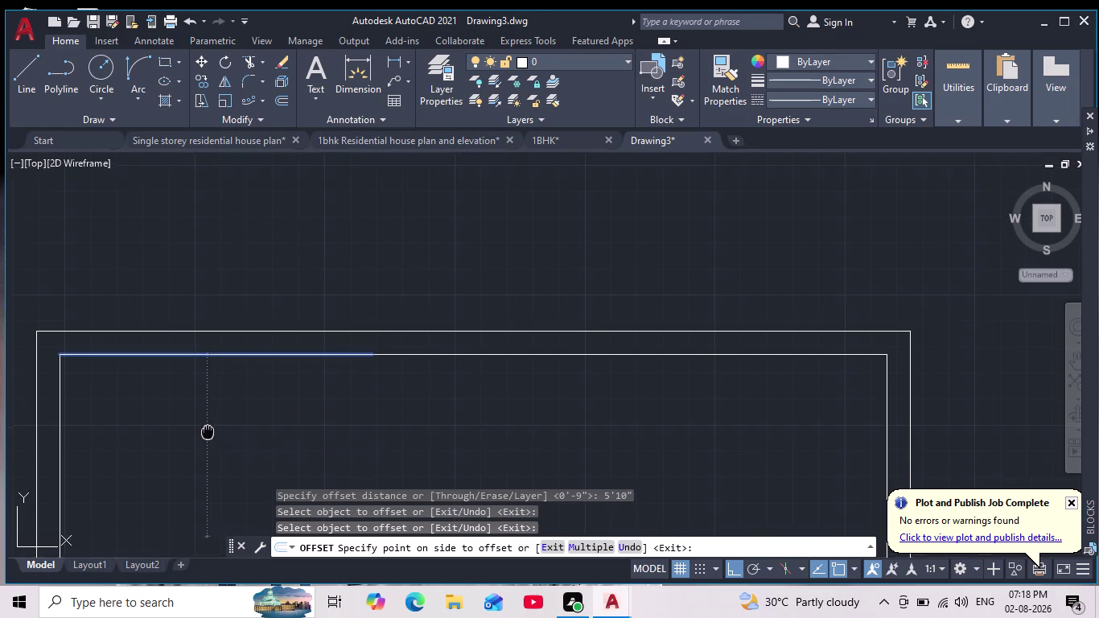
middle_drag(208, 432, 220, 406)
scroll(down, 3)
middle_drag(221, 477, 230, 435)
scroll(up, 3)
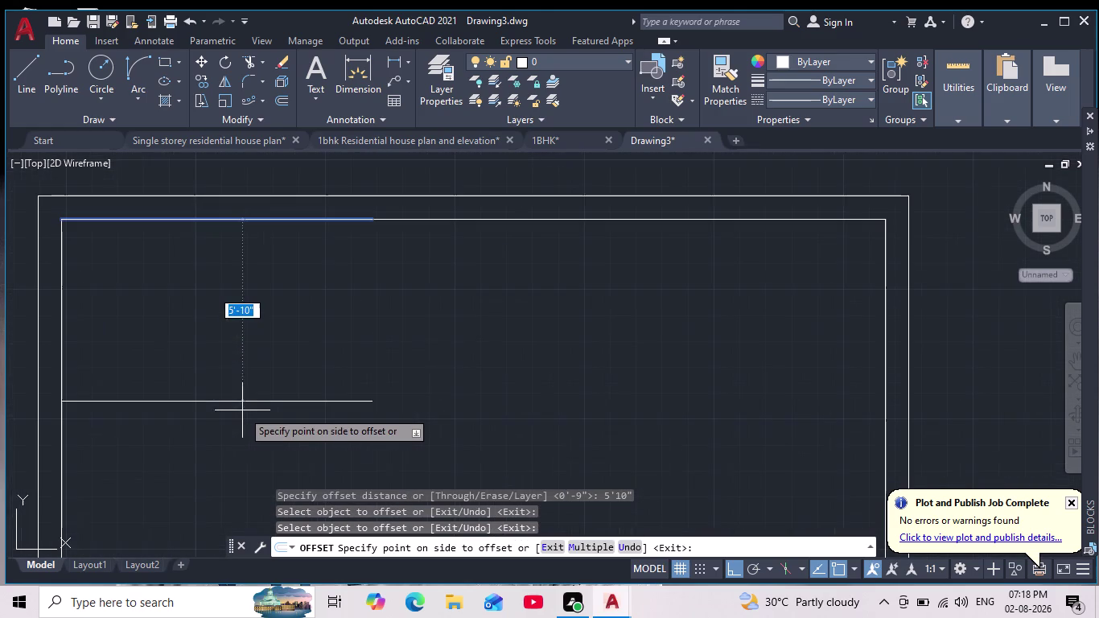
click(246, 428)
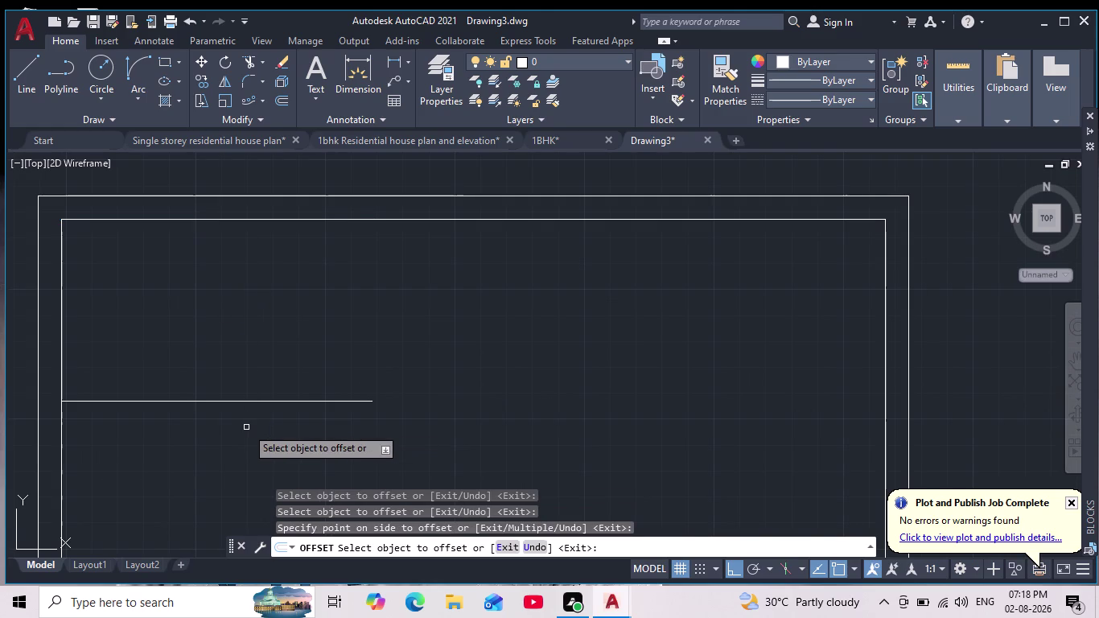
key(Return)
Enter a 4.5 offset distance, then cancel the pending offset.
key(Return)
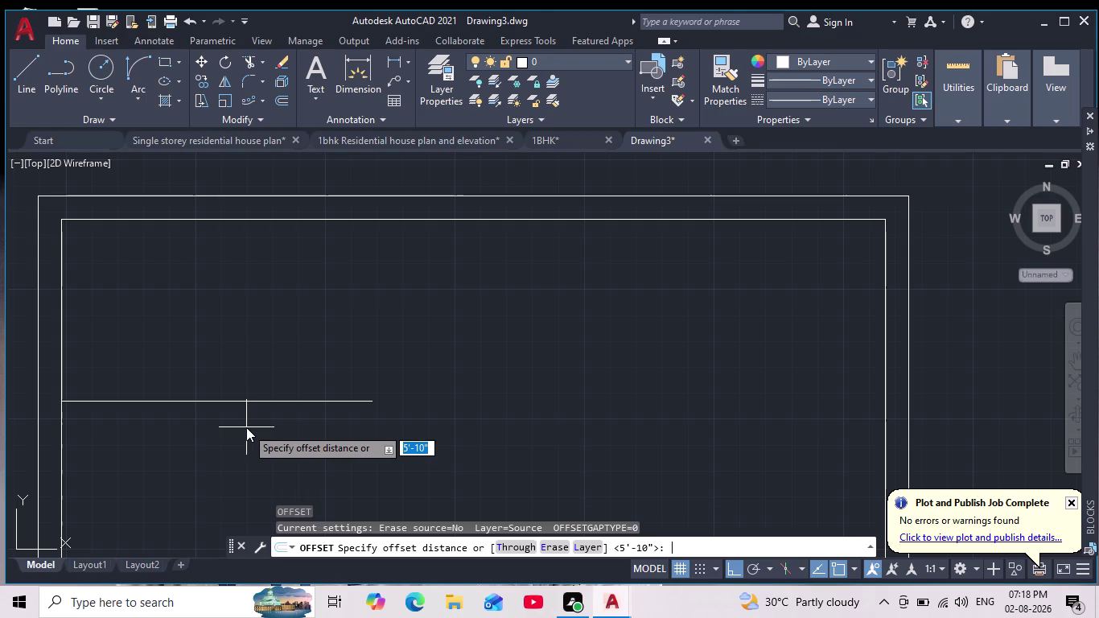
text(4.5)
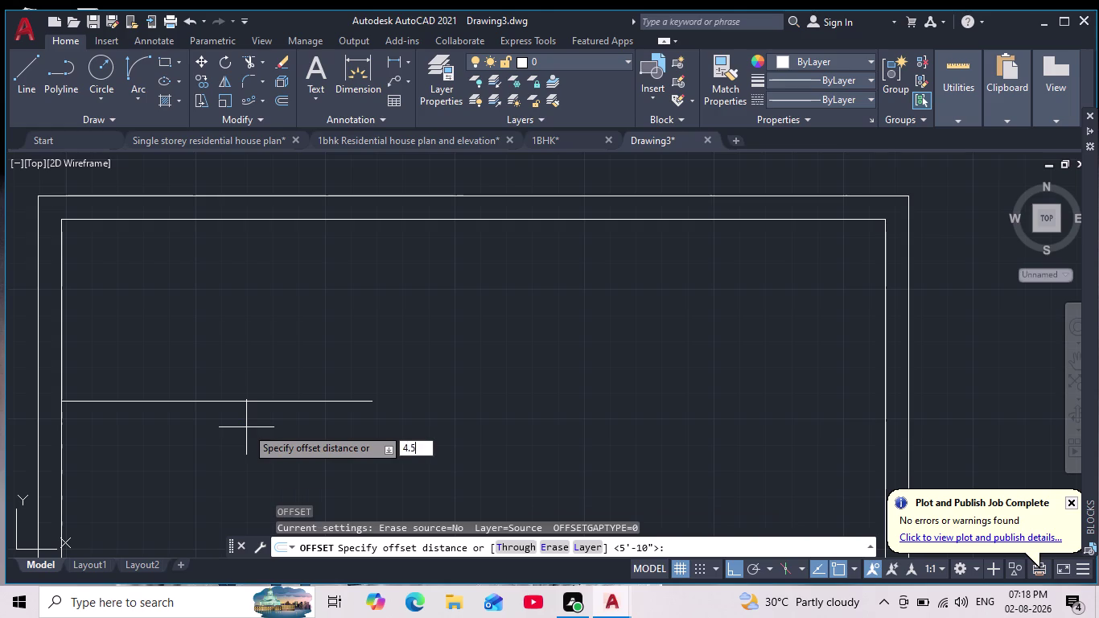
key(Return)
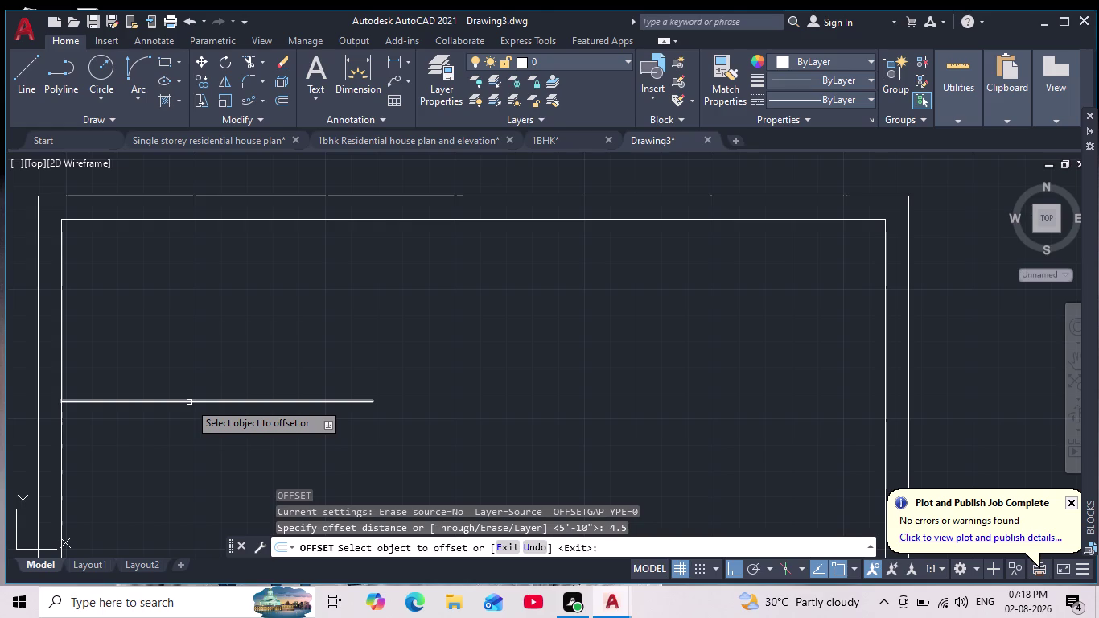
key(Escape)
key(Escape)
key(Escape)
key(Escape)
key(Escape)
key(Escape)
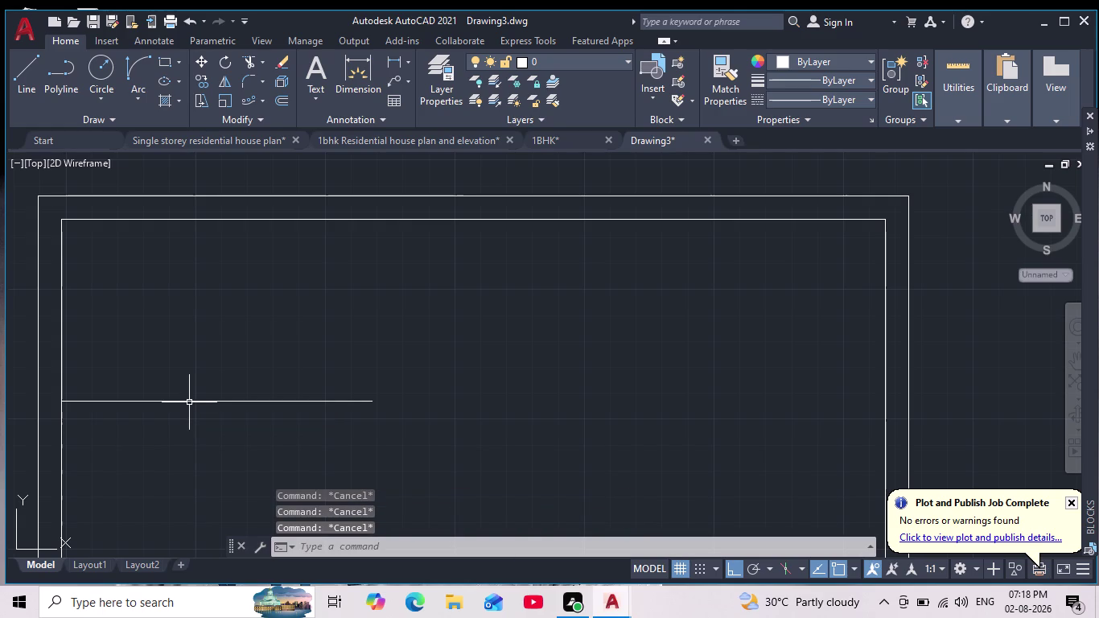
Offset the 10-foot partition line 6 inches downward to make a double-line wall.
key(o)
key(Return)
key(6)
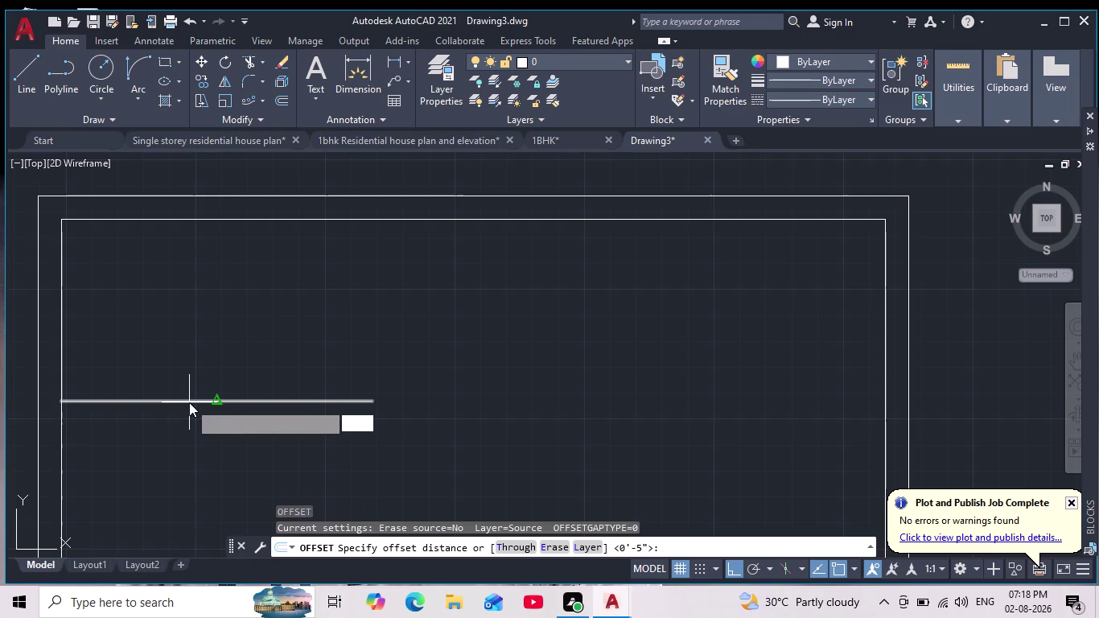
key(shift+quotedbl)
key(Return)
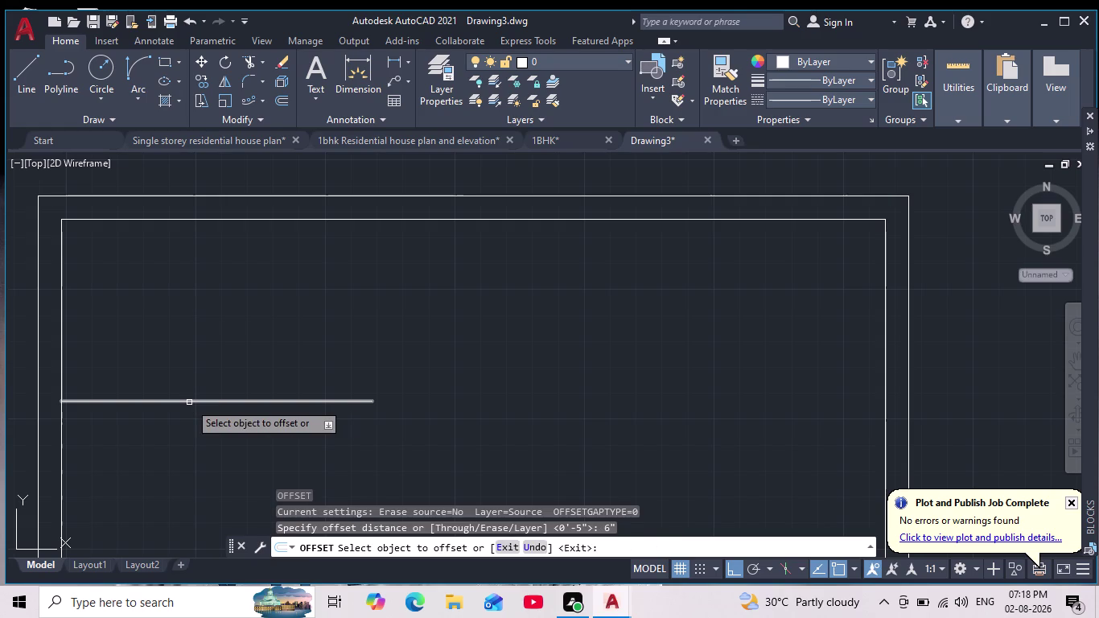
click(189, 402)
click(183, 431)
scroll(down, 3)
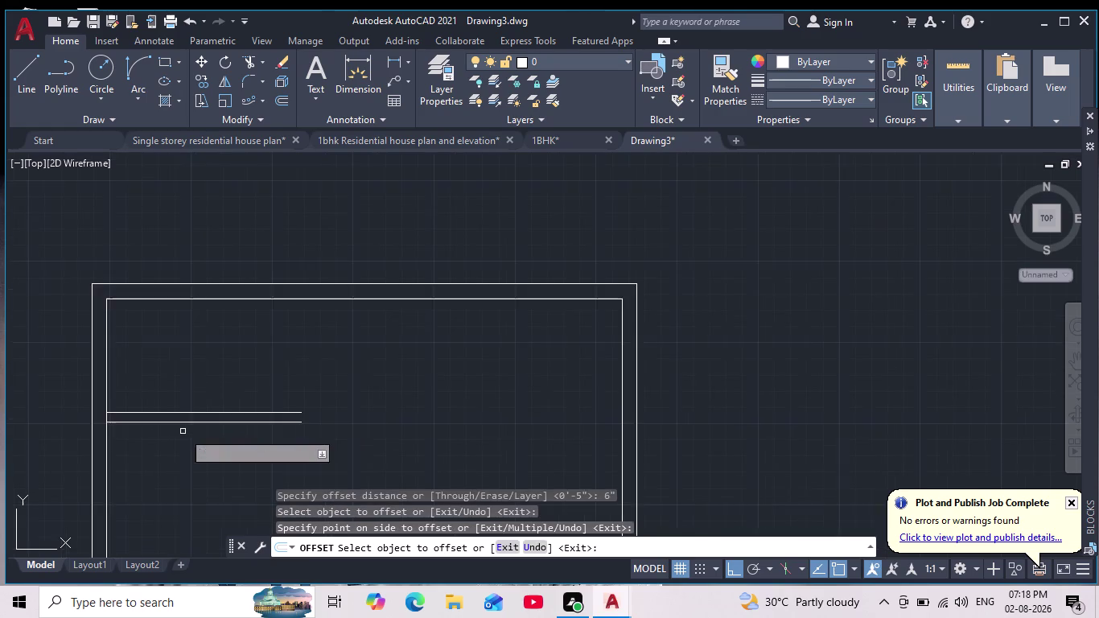
middle_drag(182, 431, 173, 389)
scroll(down, 3)
scroll(up, 3)
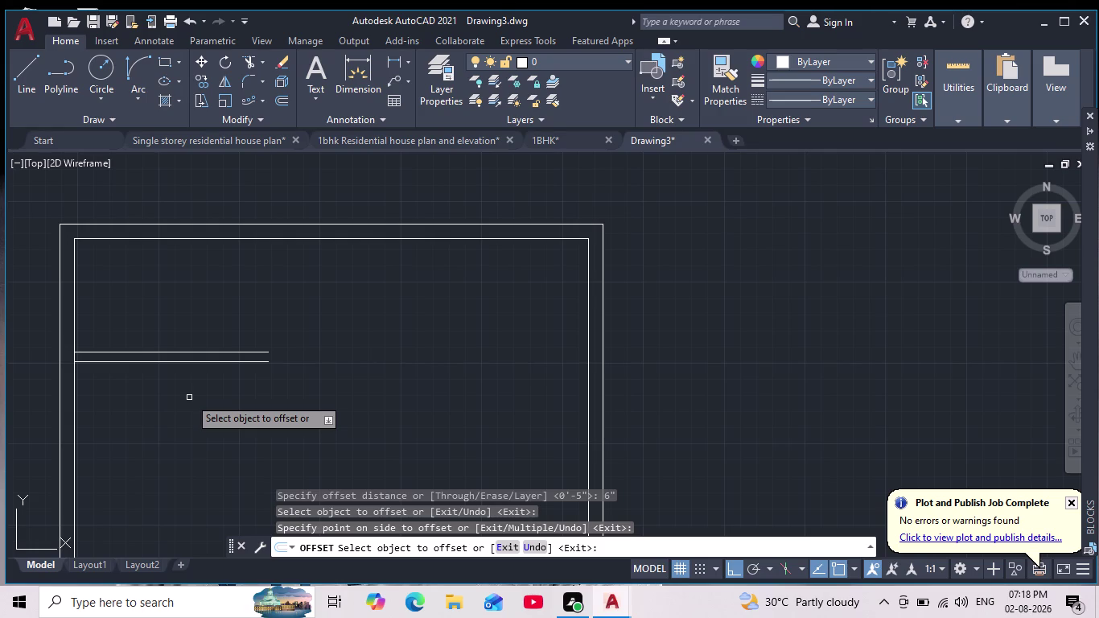
key(Return)
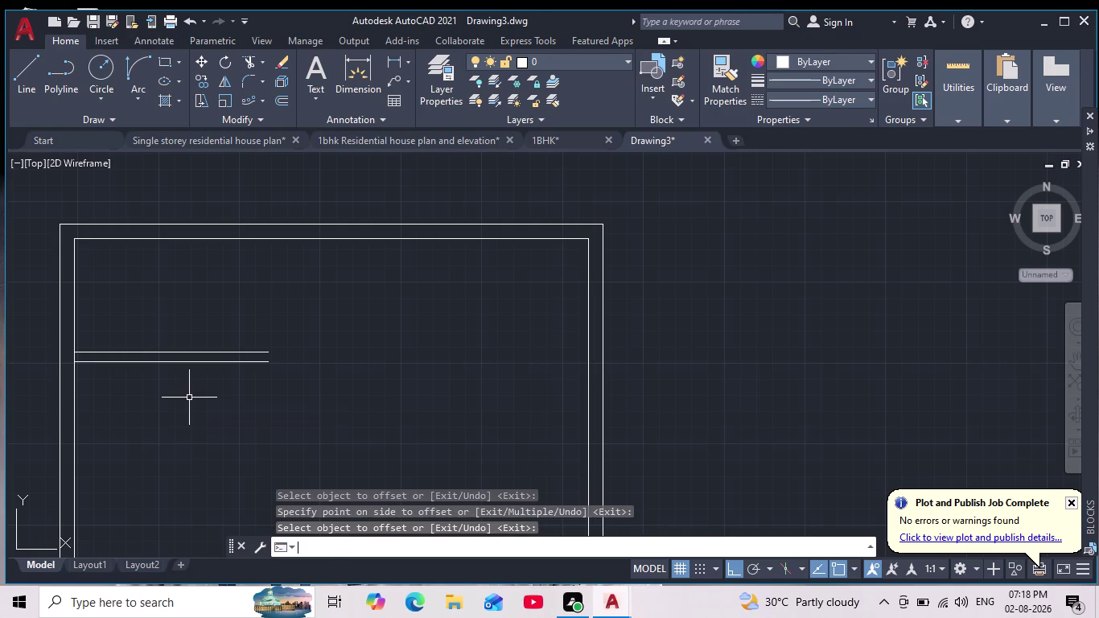
Offset the partition 10'6" downward to create a second partition line.
key(Return)
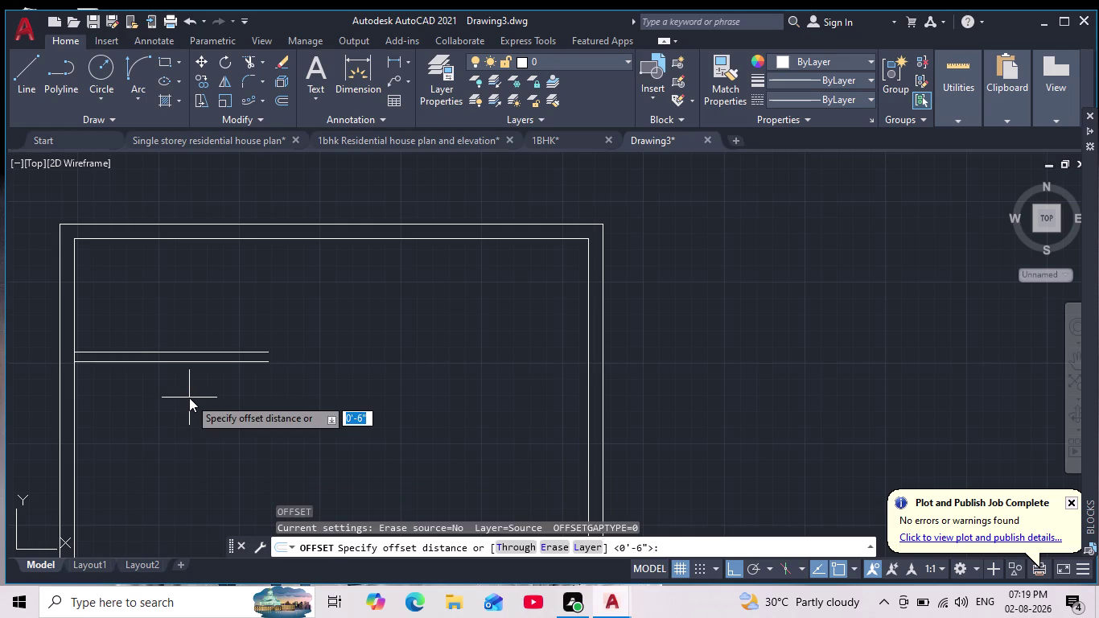
text(10'6")
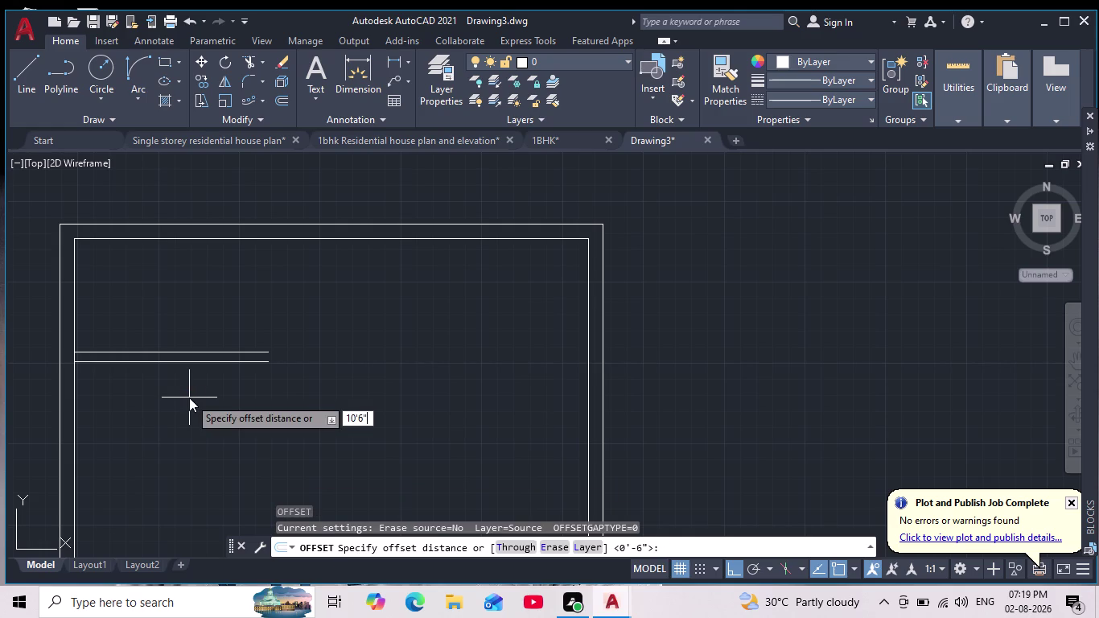
key(Return)
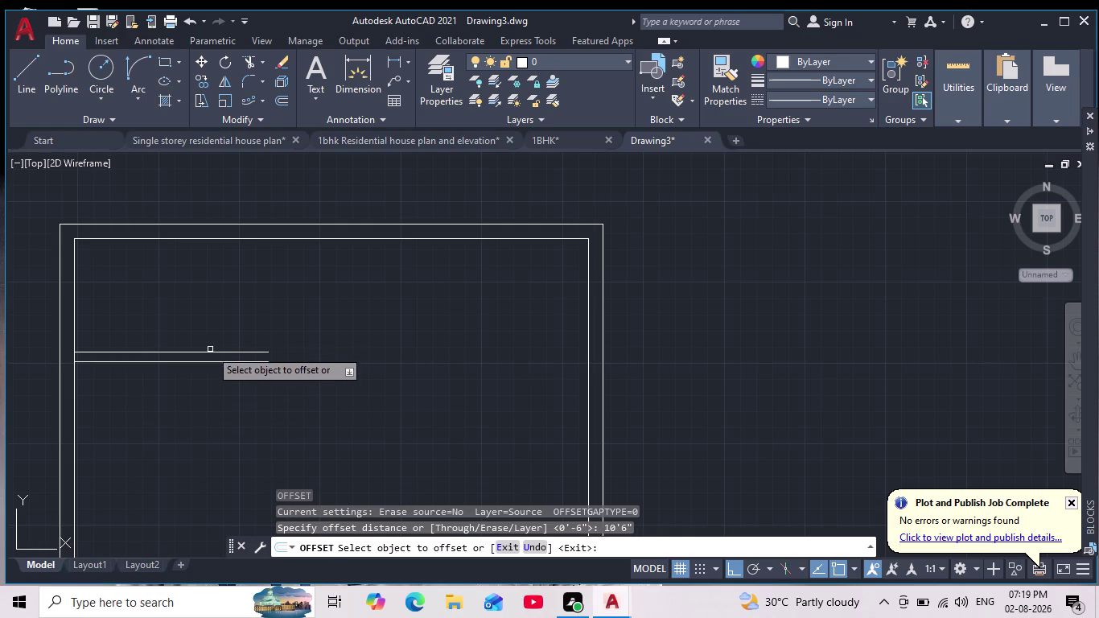
click(221, 364)
click(221, 363)
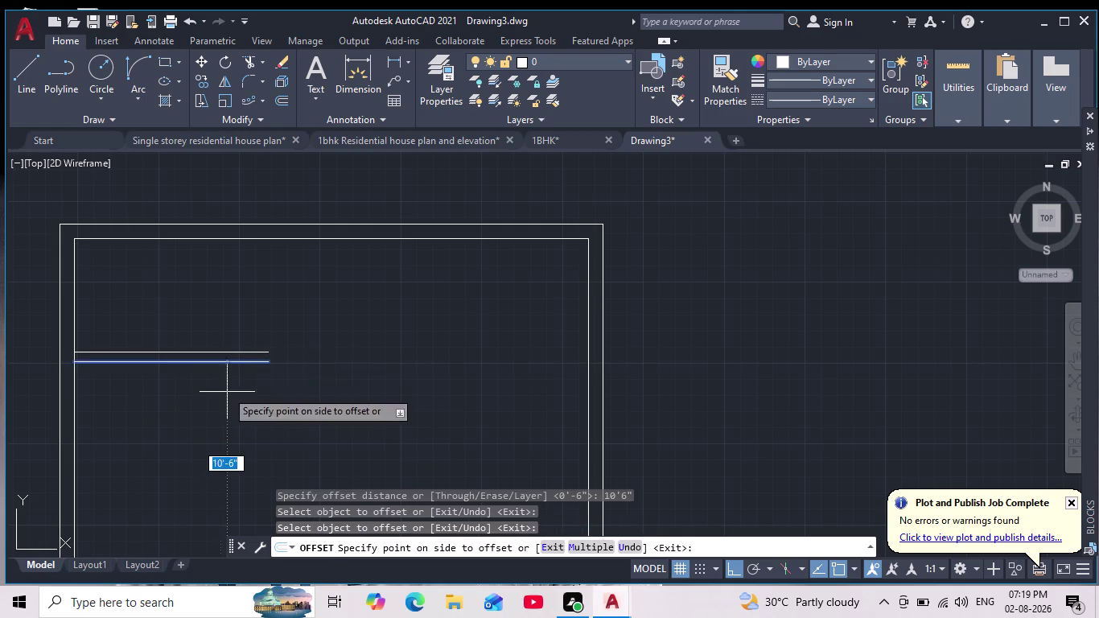
middle_drag(228, 399, 222, 372)
scroll(down, 3)
middle_drag(230, 399, 246, 356)
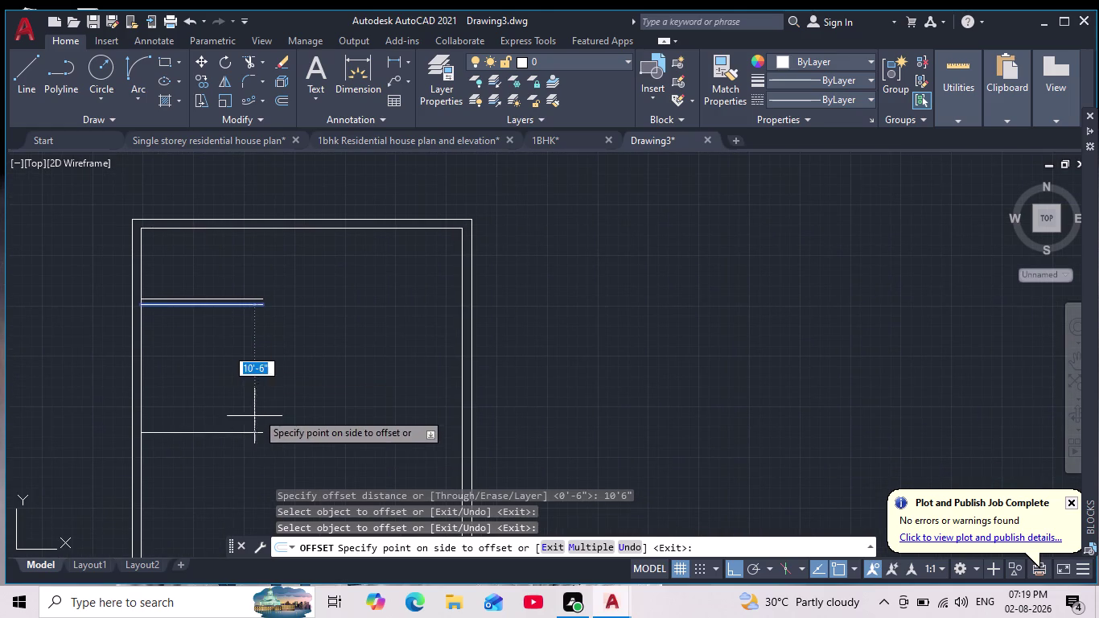
click(237, 443)
middle_drag(237, 444, 251, 388)
scroll(up, 3)
key(Return)
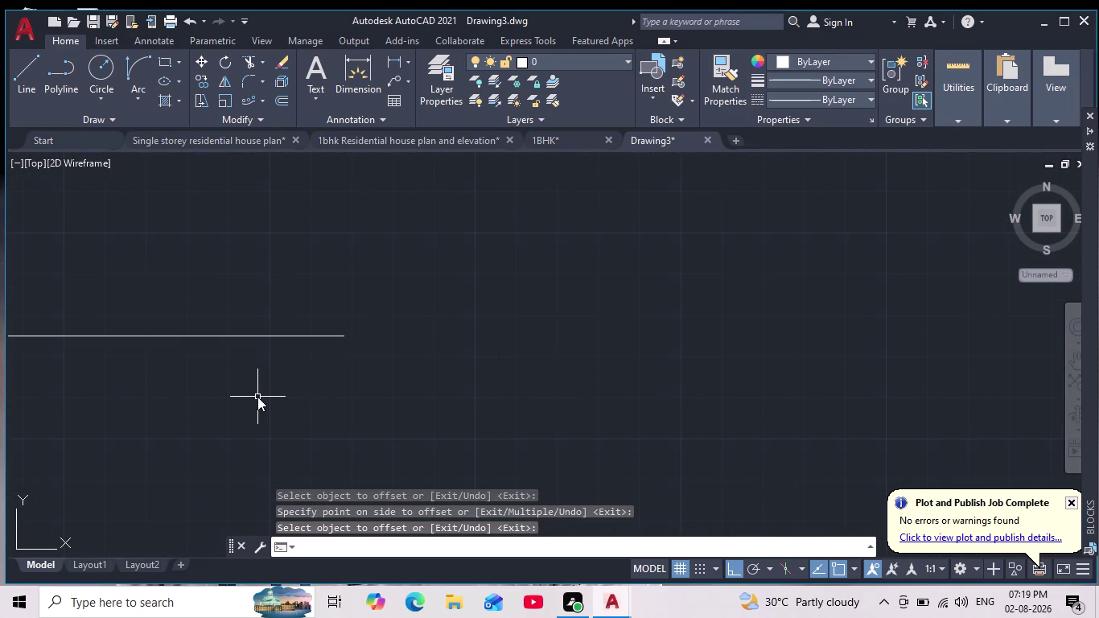
Offset the new partition line 6 inches to make it a double-line wall.
key(Return)
key(6)
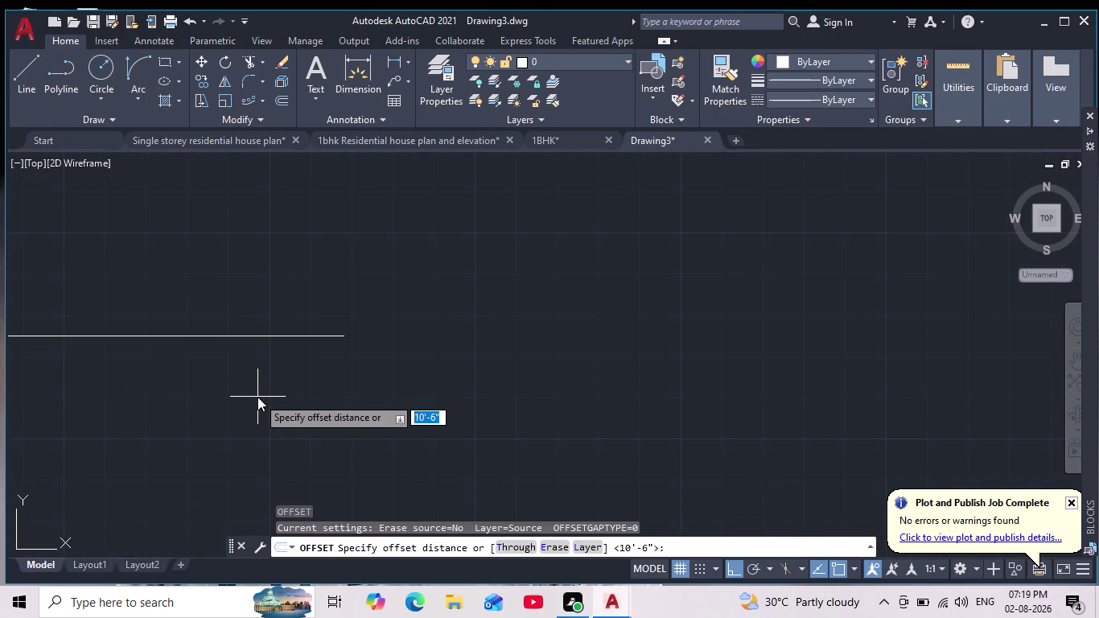
key(Return)
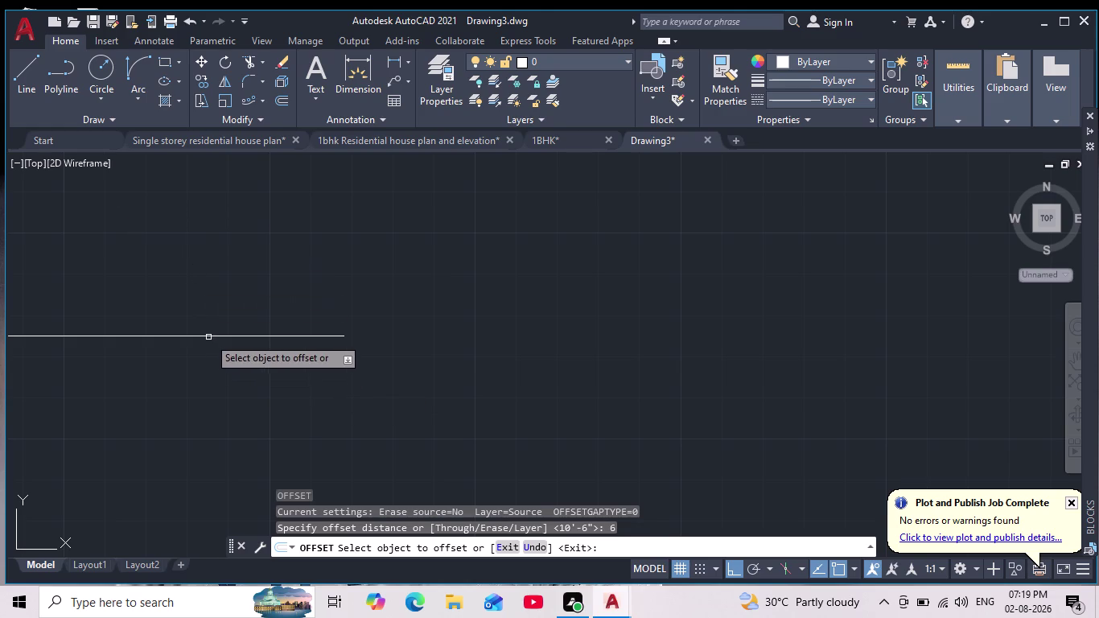
click(209, 337)
click(203, 371)
scroll(down, 3)
middle_drag(199, 372, 247, 344)
scroll(up, 3)
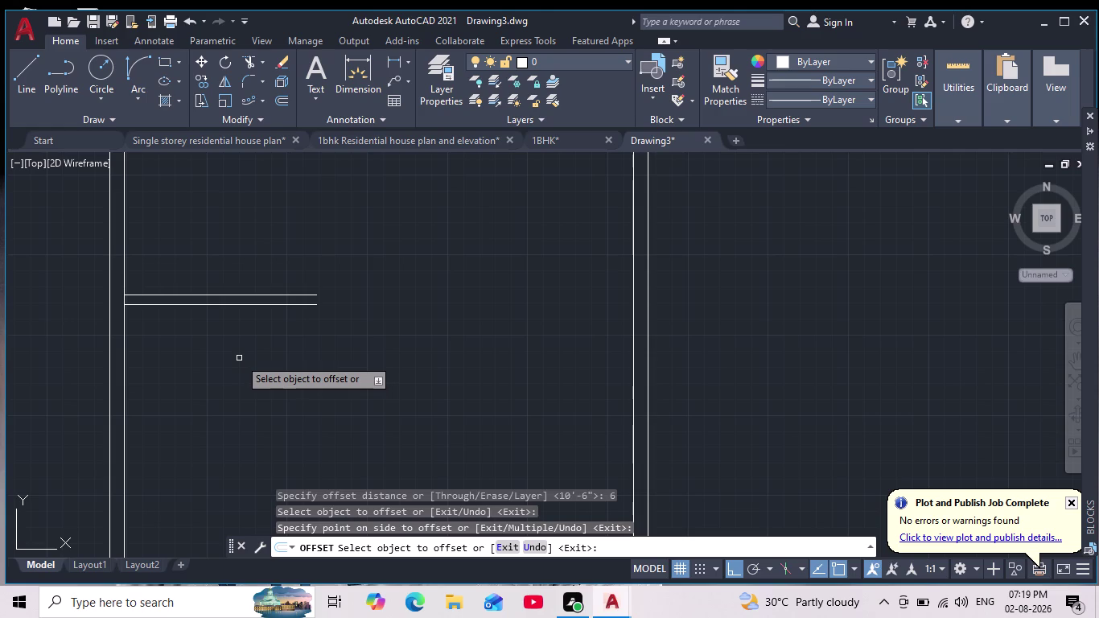
key(Return)
key(Return)
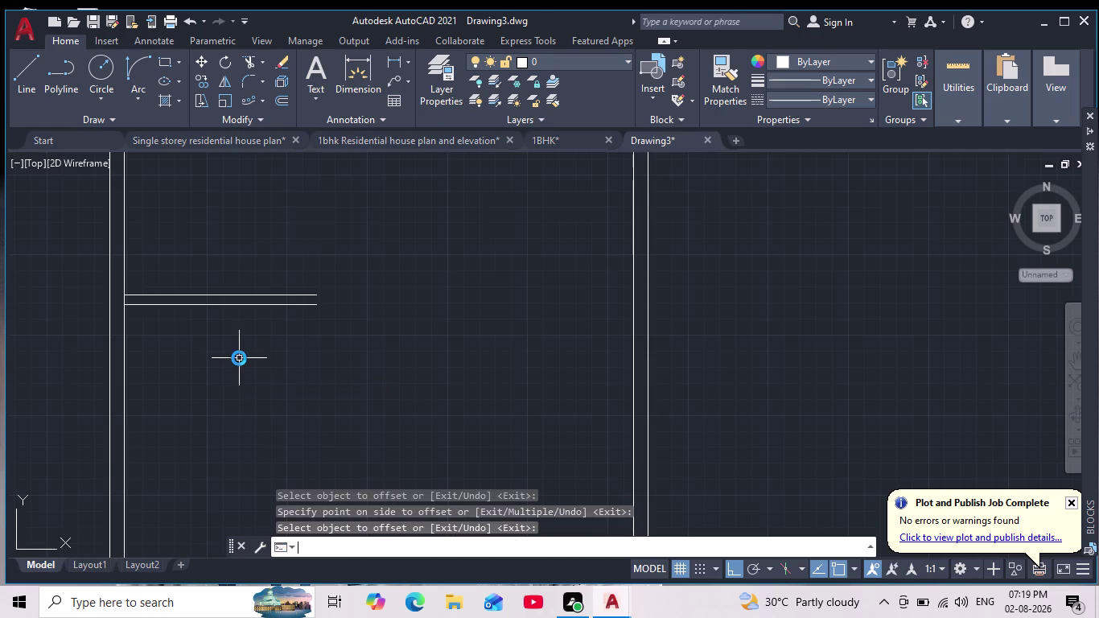
Offset the partition line 7 feet downward to add a third partition.
key(7)
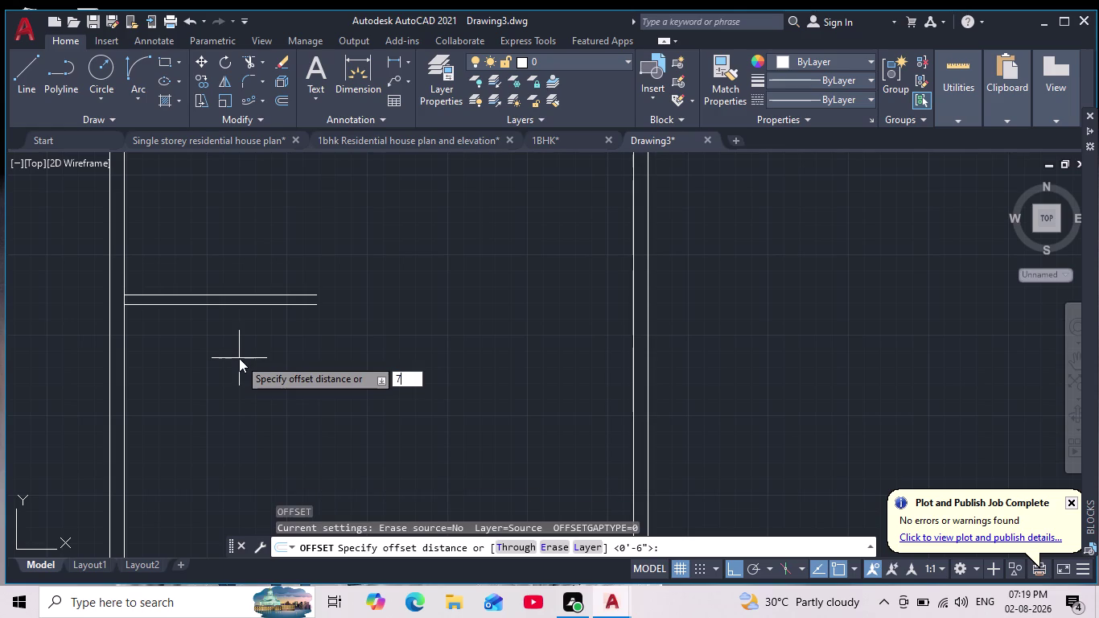
key(apostrophe)
key(Return)
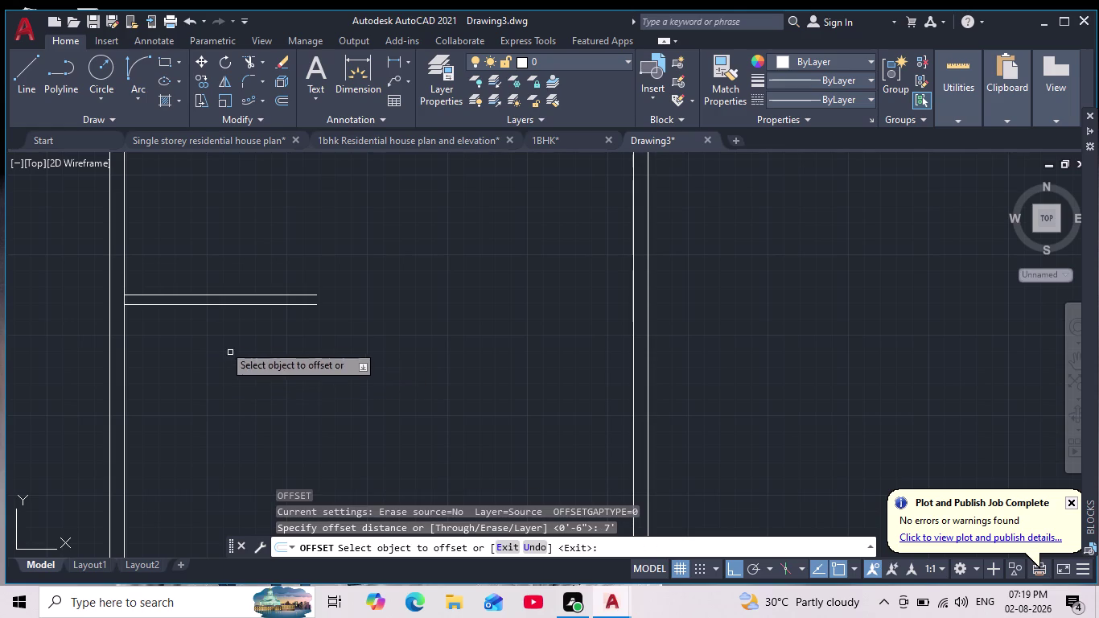
click(258, 304)
click(254, 427)
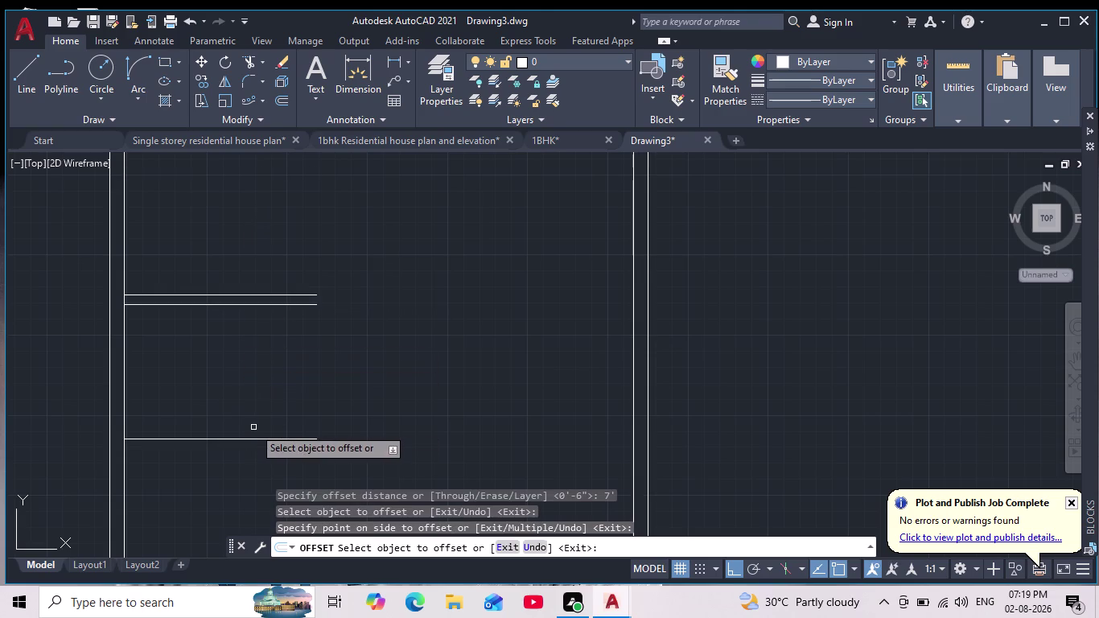
middle_drag(251, 425, 286, 344)
key(Return)
Offset the new partition line 6 inches to form a double wall.
key(Return)
key(6)
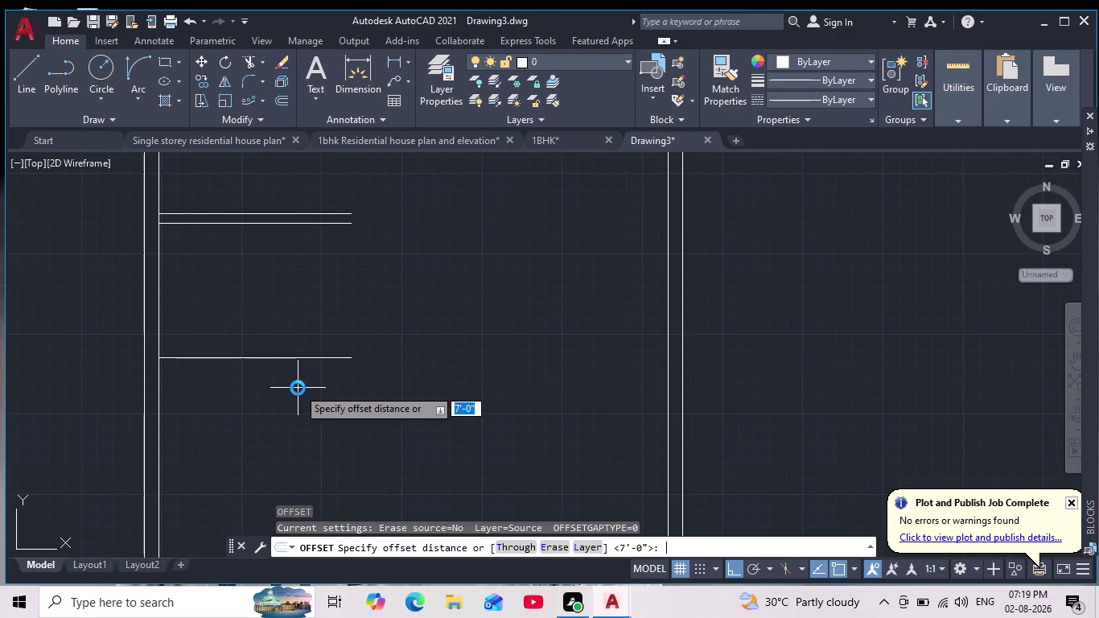
key(Return)
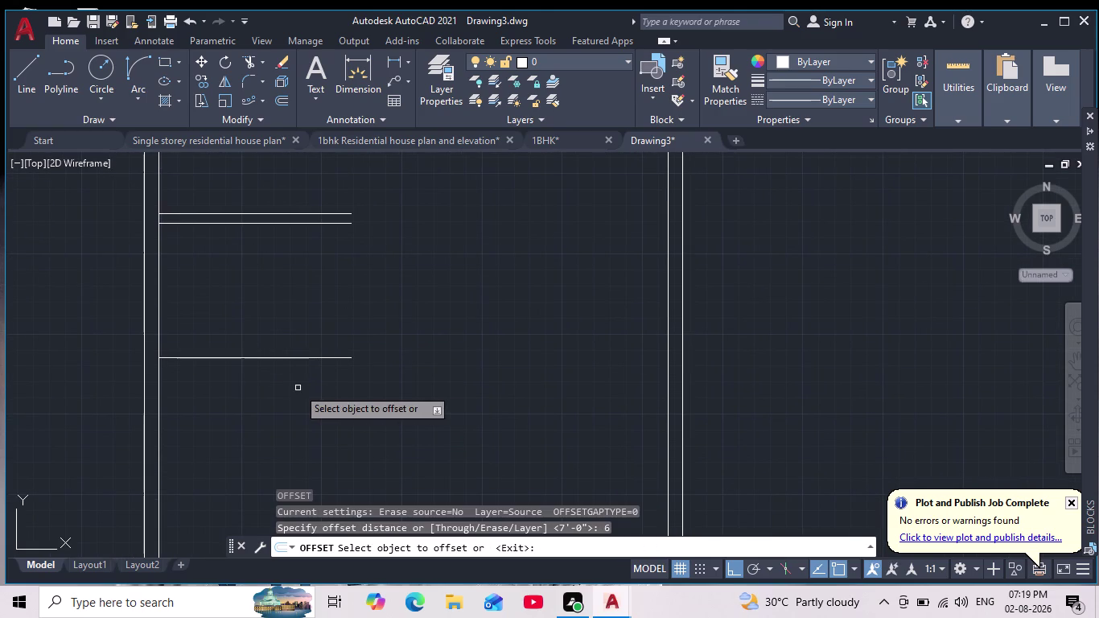
click(283, 358)
click(283, 377)
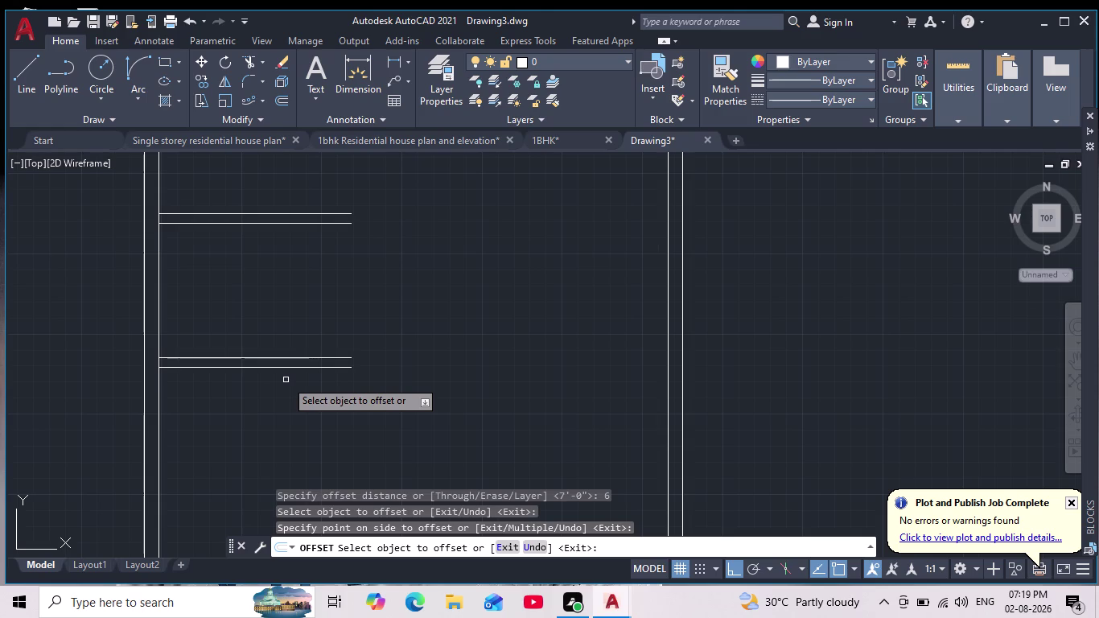
scroll(down, 3)
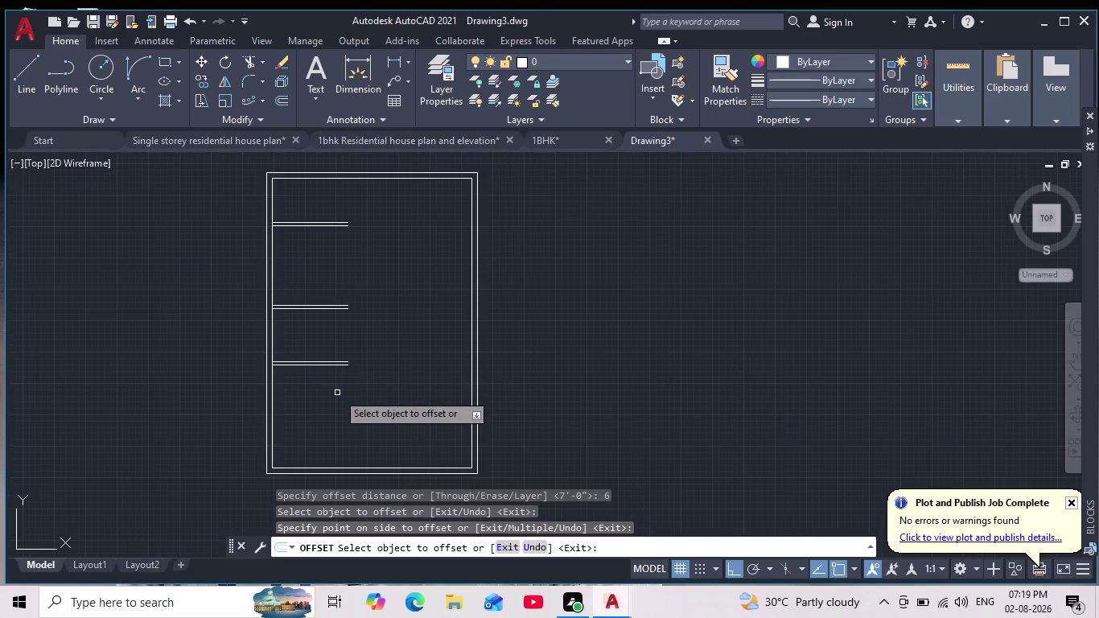
Offset the partition line 9' downward toward the bottom wall.
scroll(up, 3)
key(Return)
key(Return)
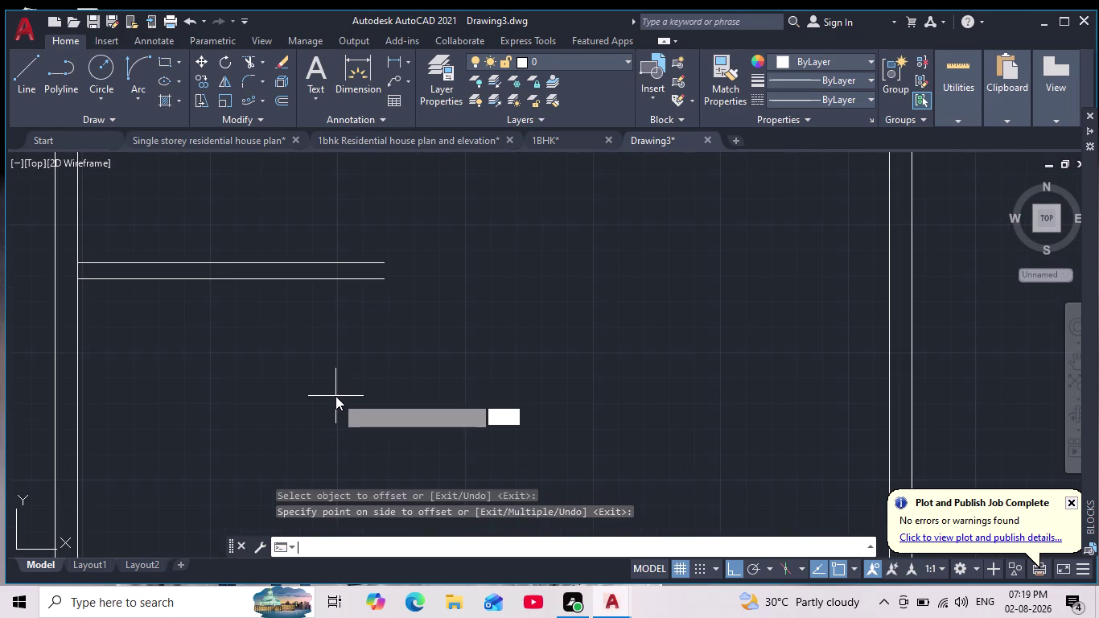
text(9')
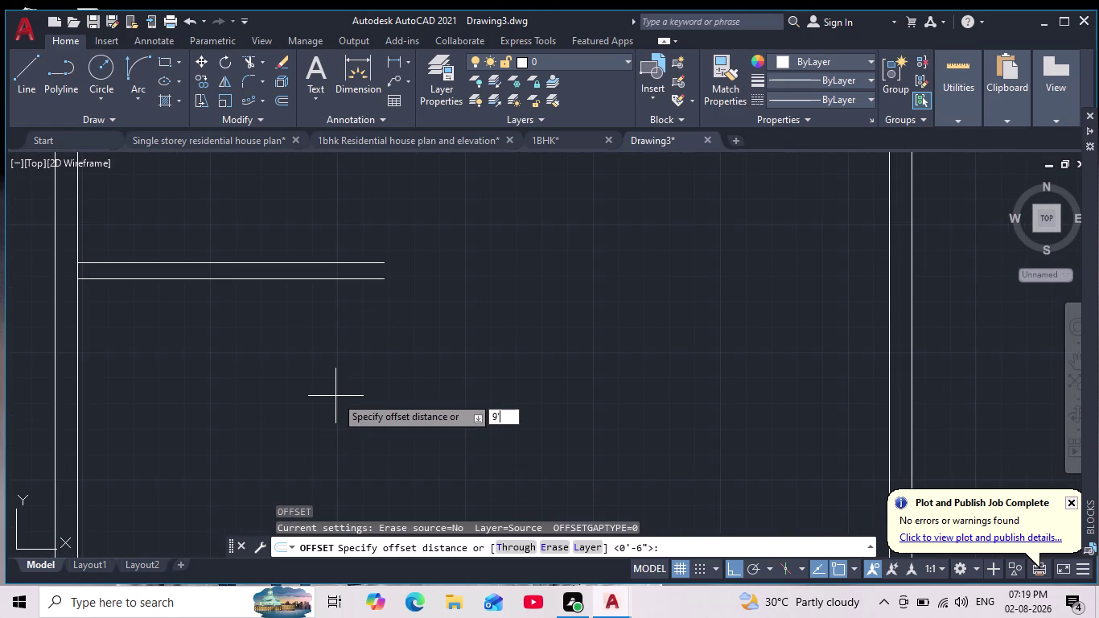
key(Return)
scroll(down, 3)
scroll(up, 3)
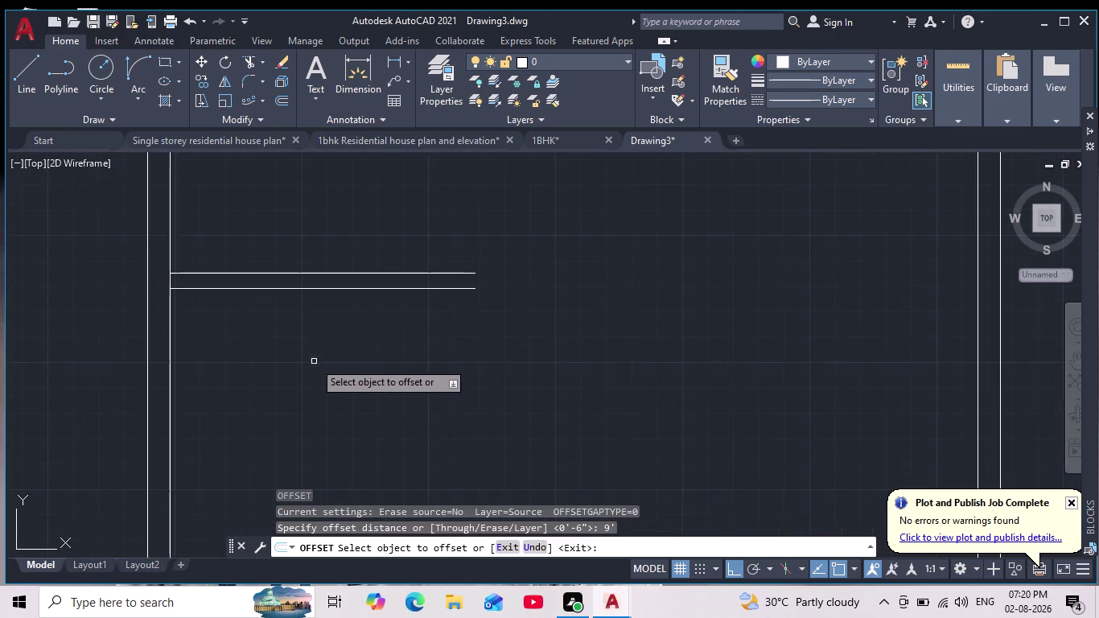
click(282, 288)
click(297, 369)
scroll(down, 3)
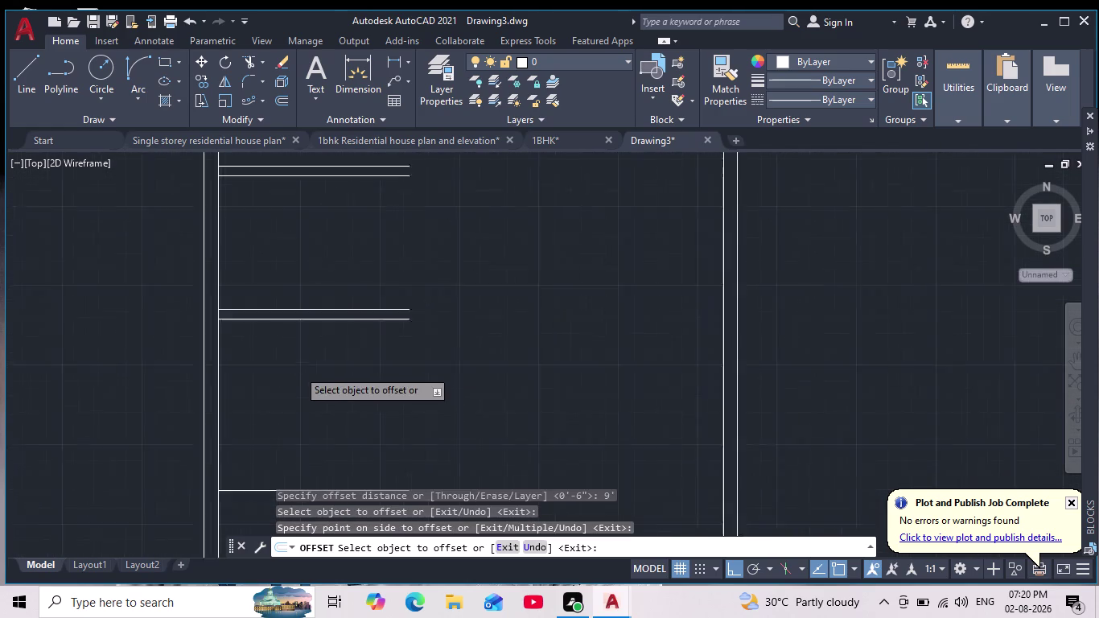
scroll(down, 3)
middle_drag(305, 375, 341, 321)
scroll(down, 3)
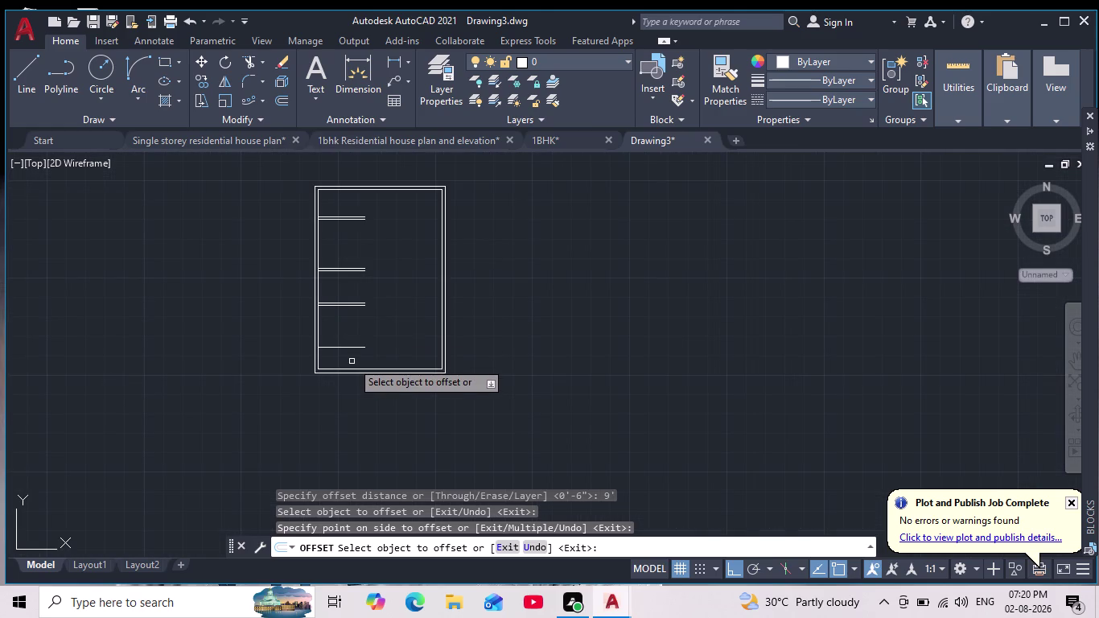
scroll(up, 3)
middle_drag(258, 311, 396, 336)
scroll(down, 3)
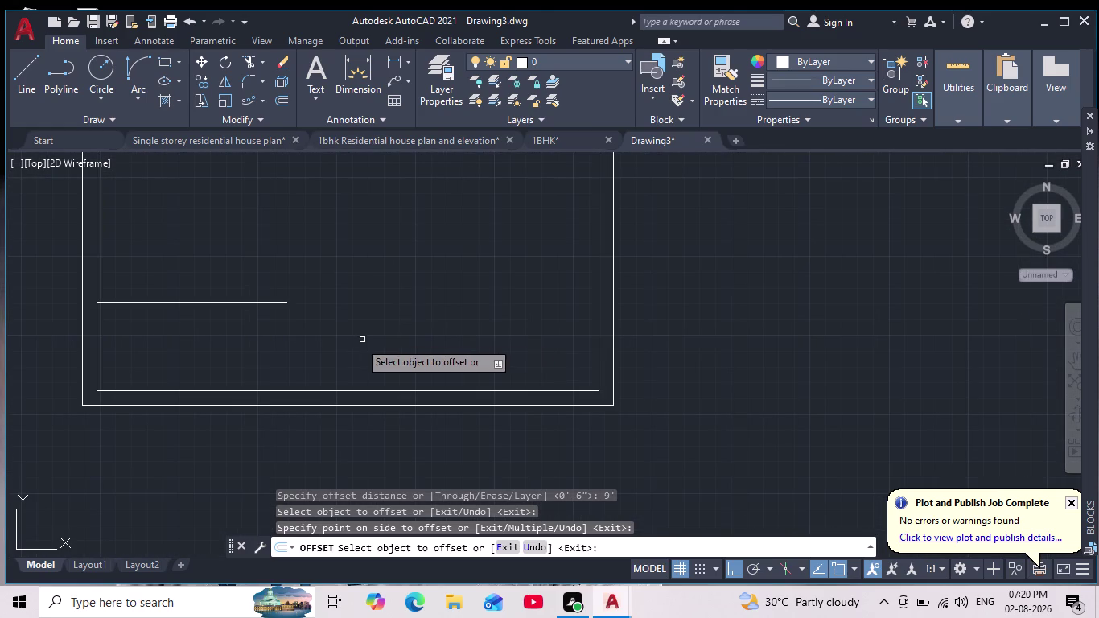
middle_drag(205, 330, 264, 335)
scroll(up, 3)
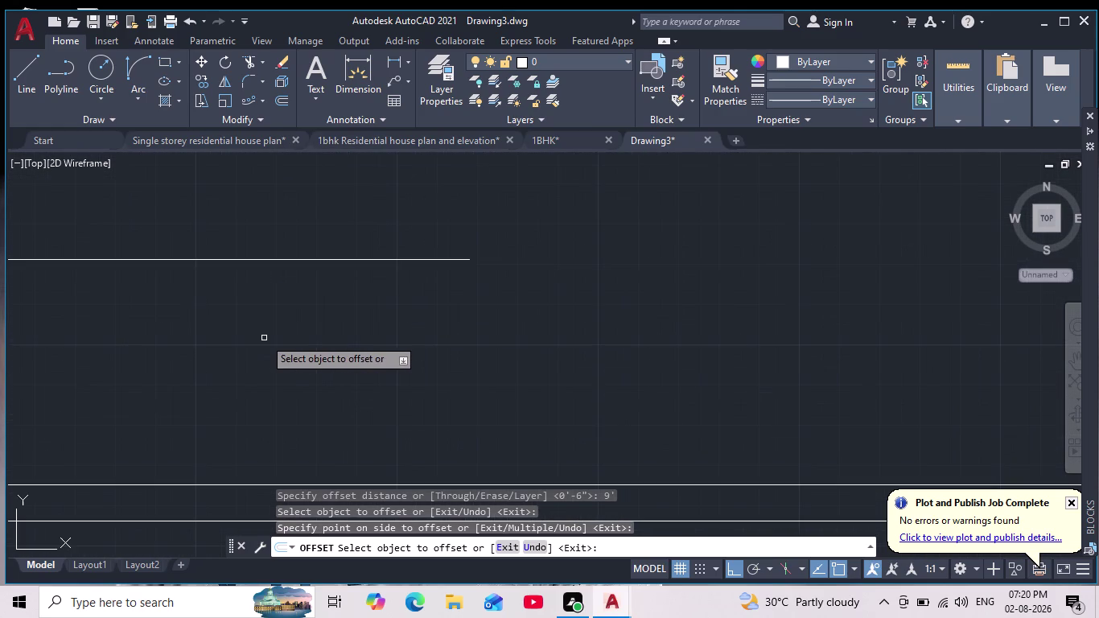
Offset the new partition line 6" to double it, then cancel the command.
key(Return)
key(Return)
text(6")
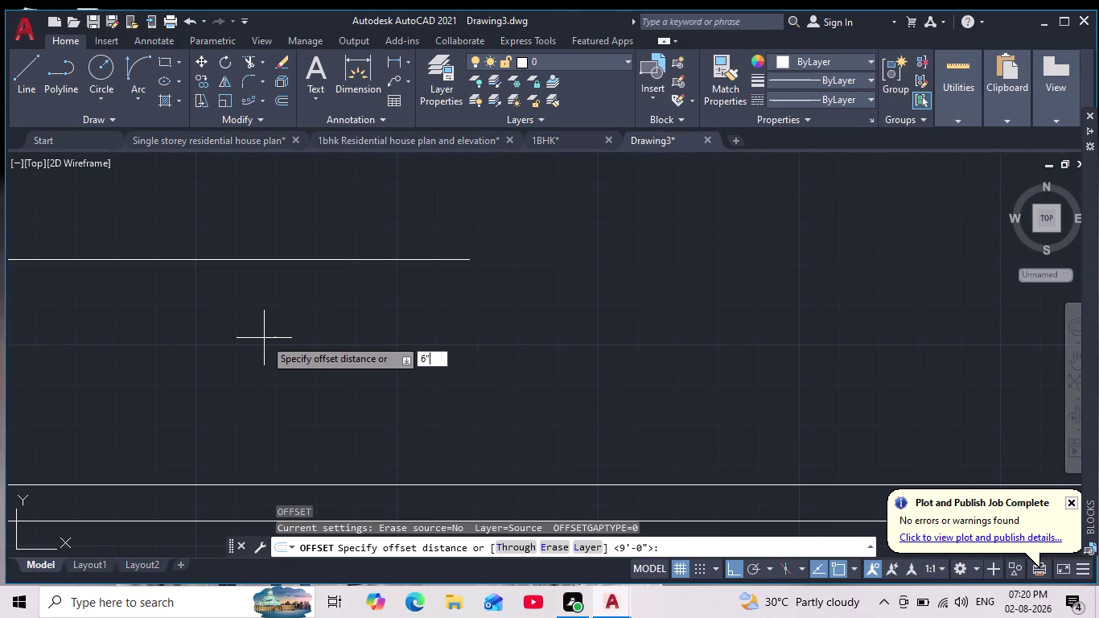
key(Return)
click(282, 255)
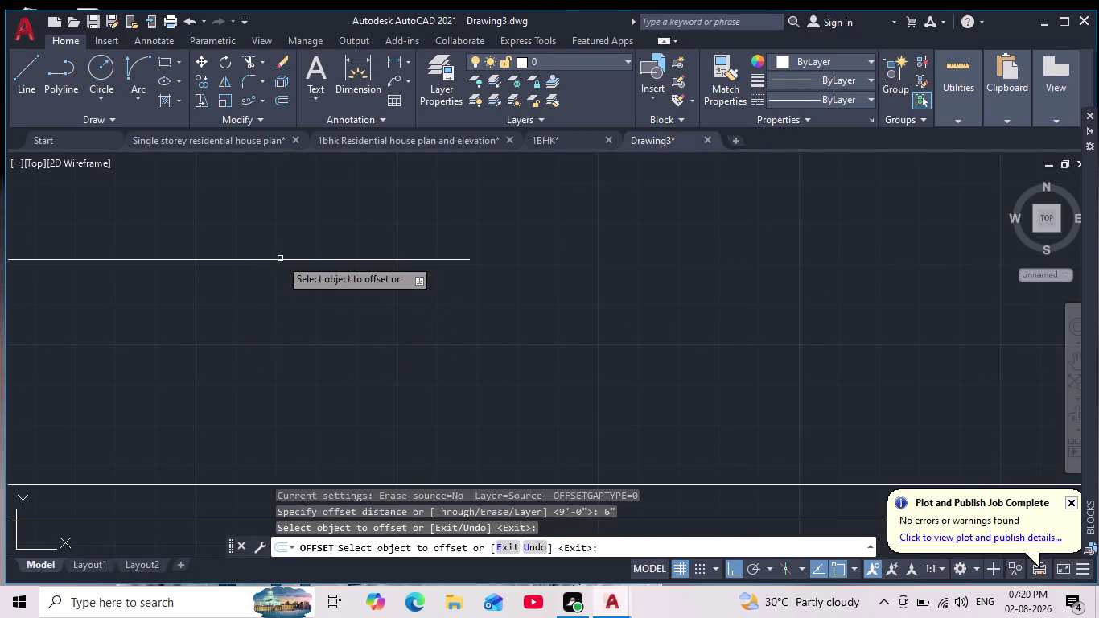
click(277, 260)
click(285, 291)
scroll(down, 3)
middle_drag(274, 297, 317, 318)
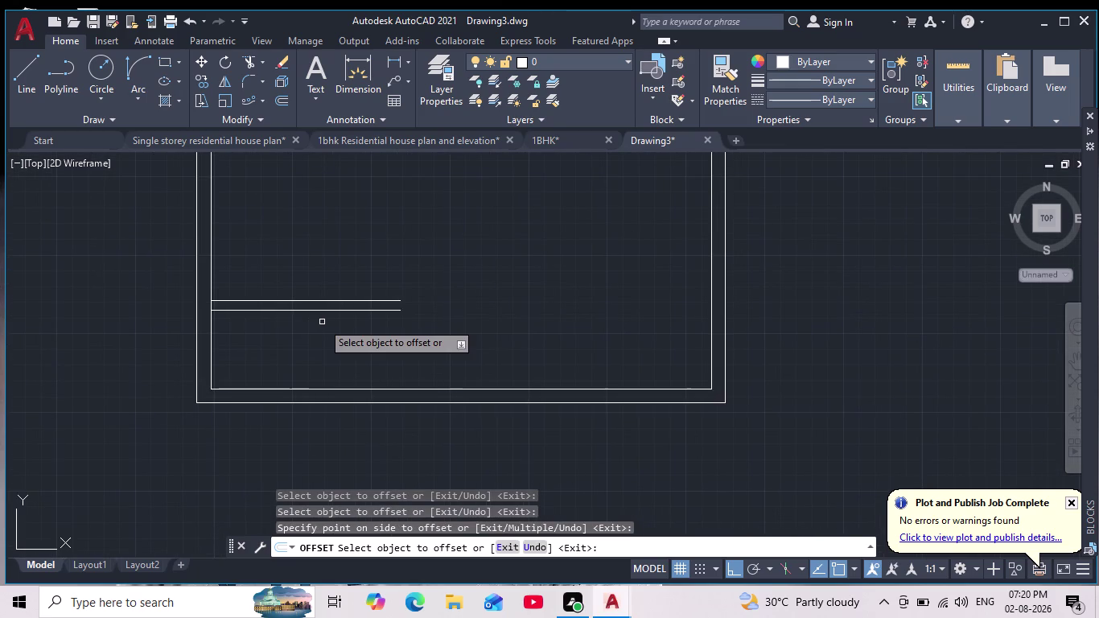
key(Escape)
key(Escape)
key(Escape)
key(Escape)
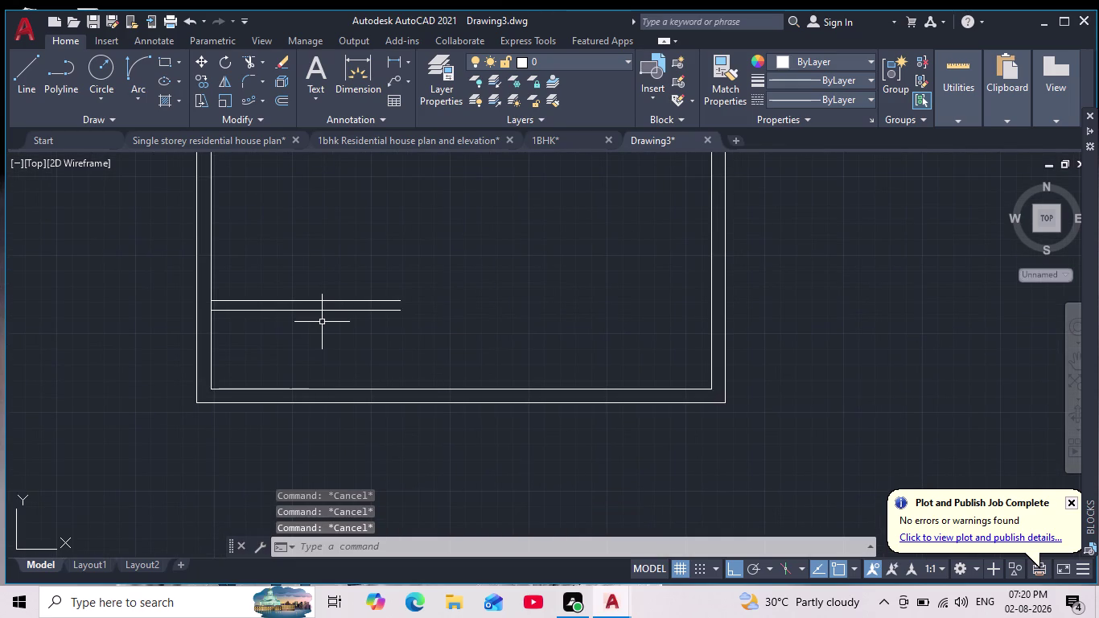
Fillet two partition lines to the inner left wall so the corners meet.
click(242, 77)
scroll(up, 3)
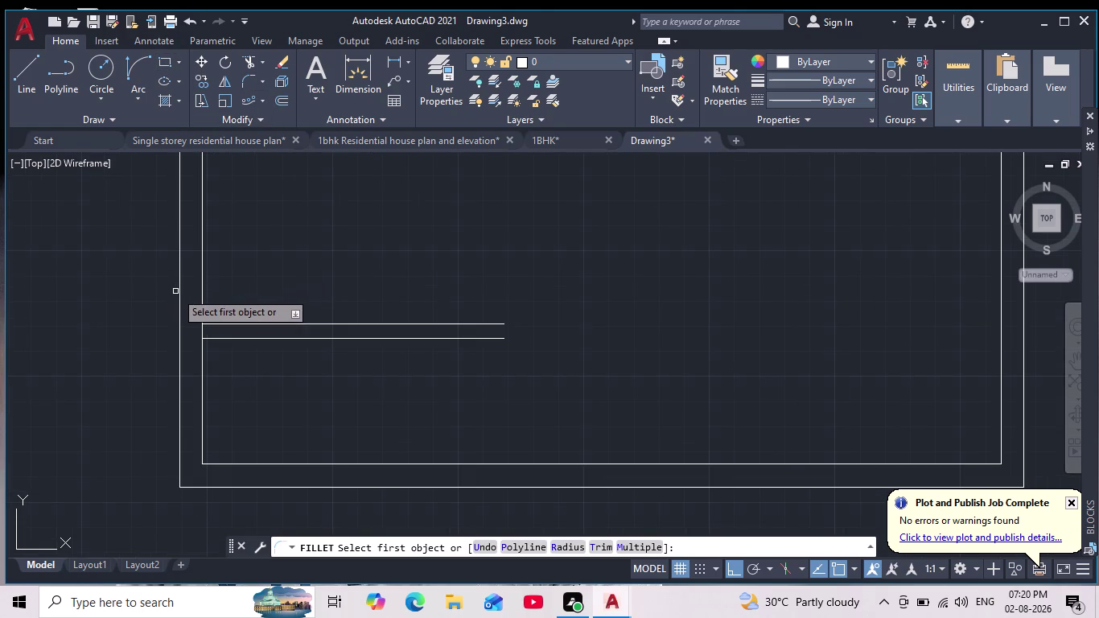
click(178, 292)
click(225, 339)
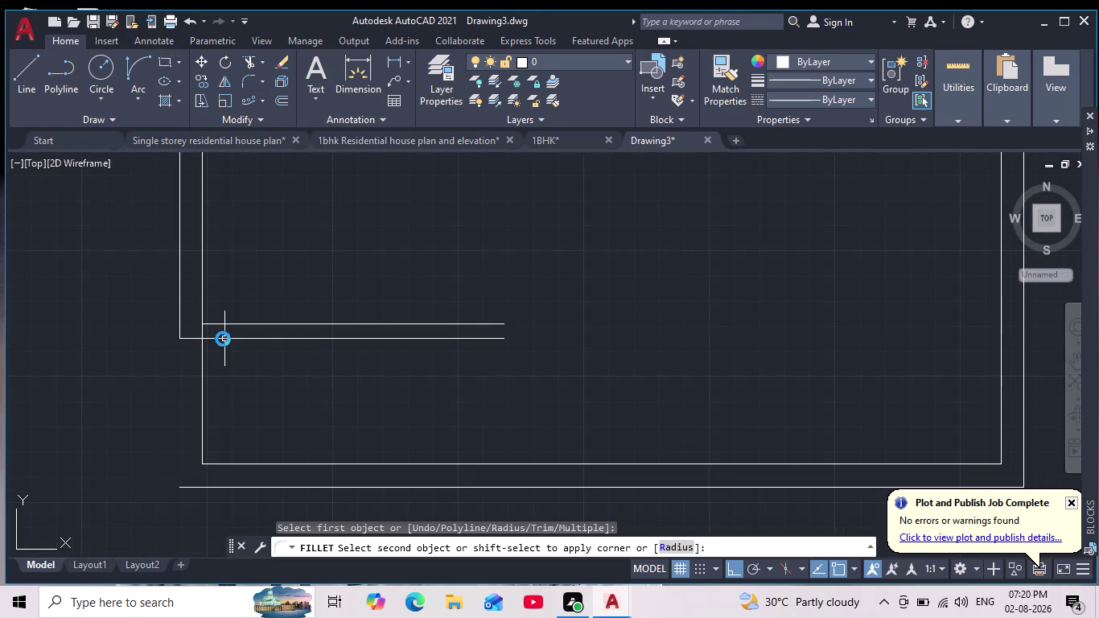
key(space)
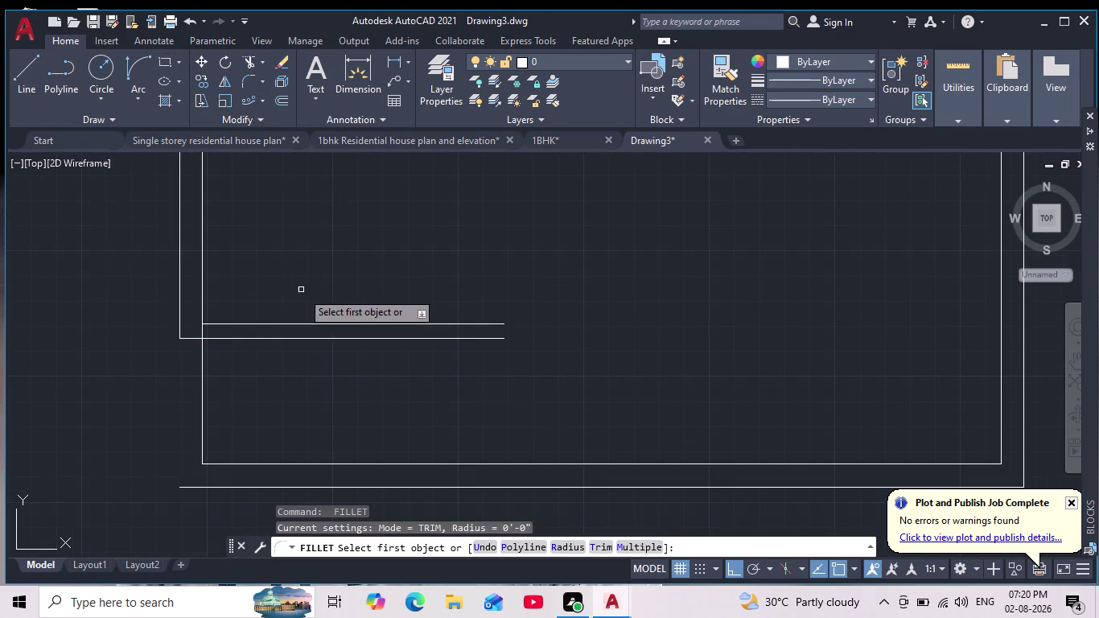
click(202, 298)
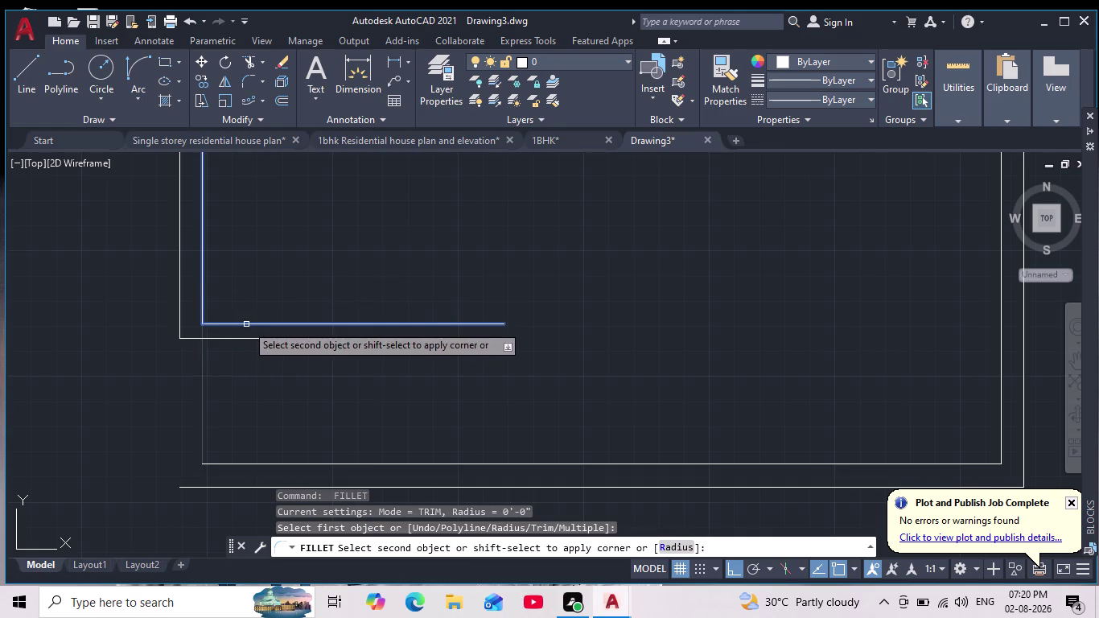
click(247, 325)
key(Escape)
key(Escape)
key(Escape)
key(Escape)
Draw a line from the inner top-left corner down to the first partition.
scroll(down, 3)
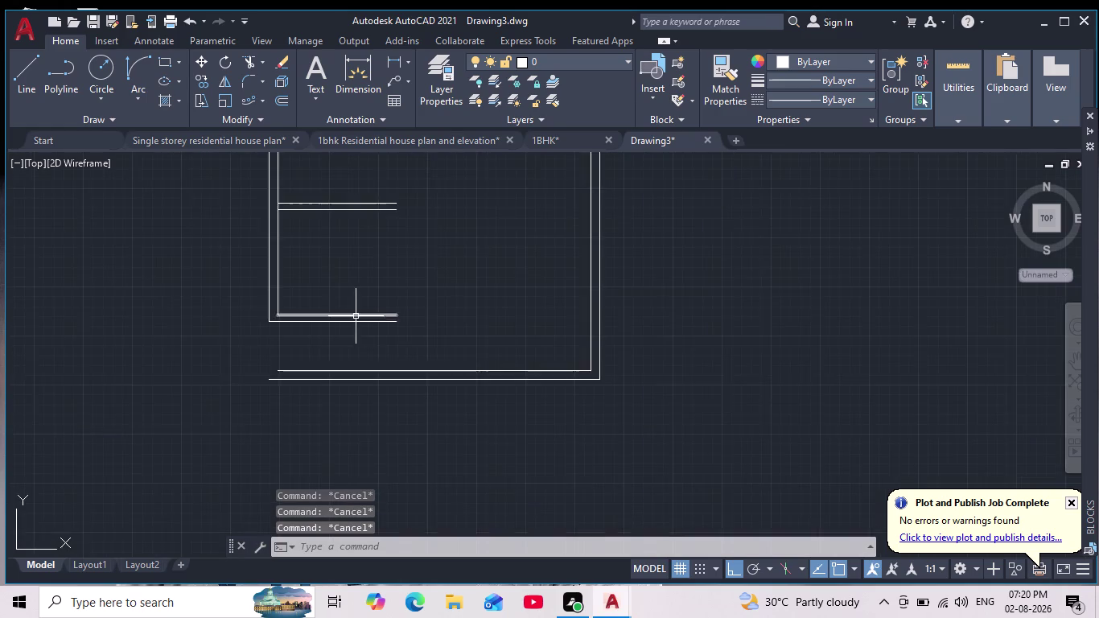
middle_drag(356, 323, 350, 380)
scroll(down, 3)
scroll(up, 3)
middle_drag(363, 340, 369, 404)
scroll(down, 3)
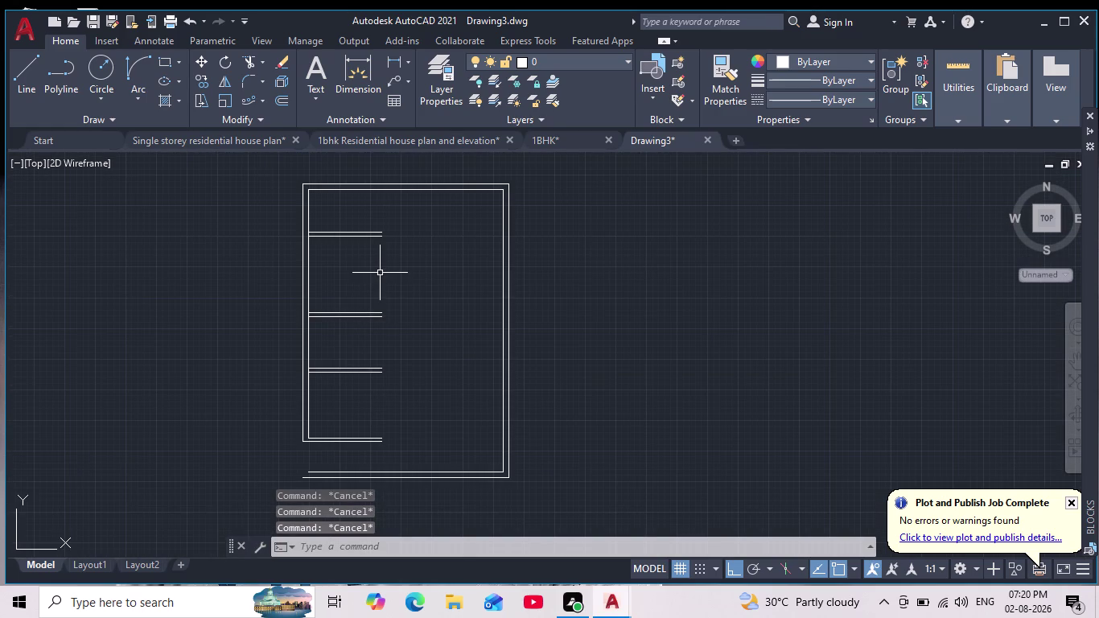
middle_drag(384, 276, 378, 335)
scroll(up, 3)
scroll(down, 3)
middle_drag(384, 333, 389, 400)
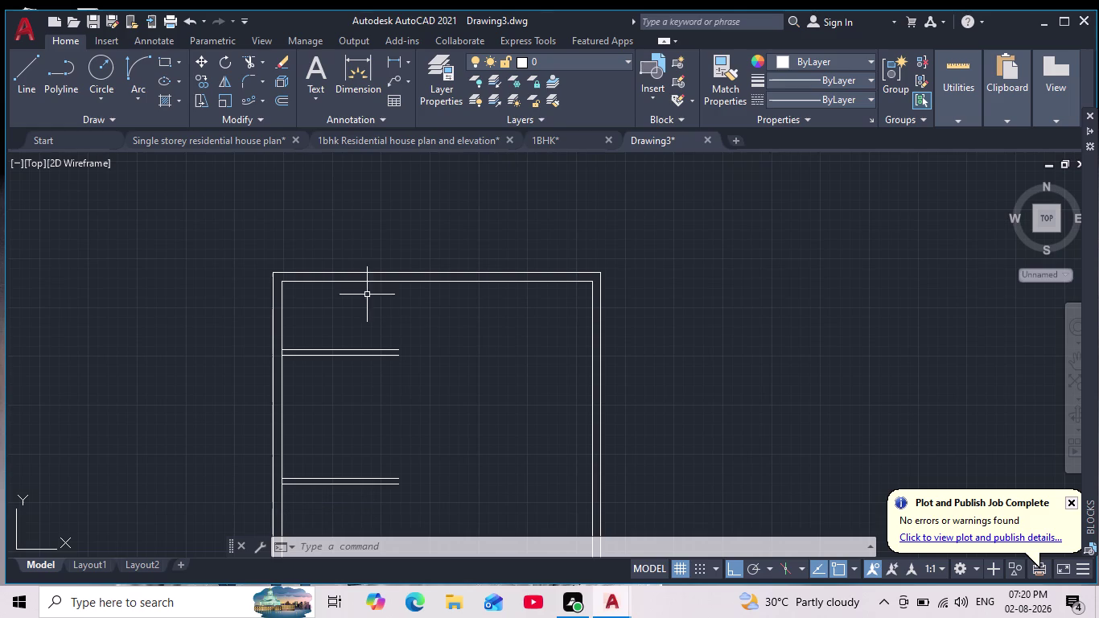
click(21, 73)
scroll(up, 3)
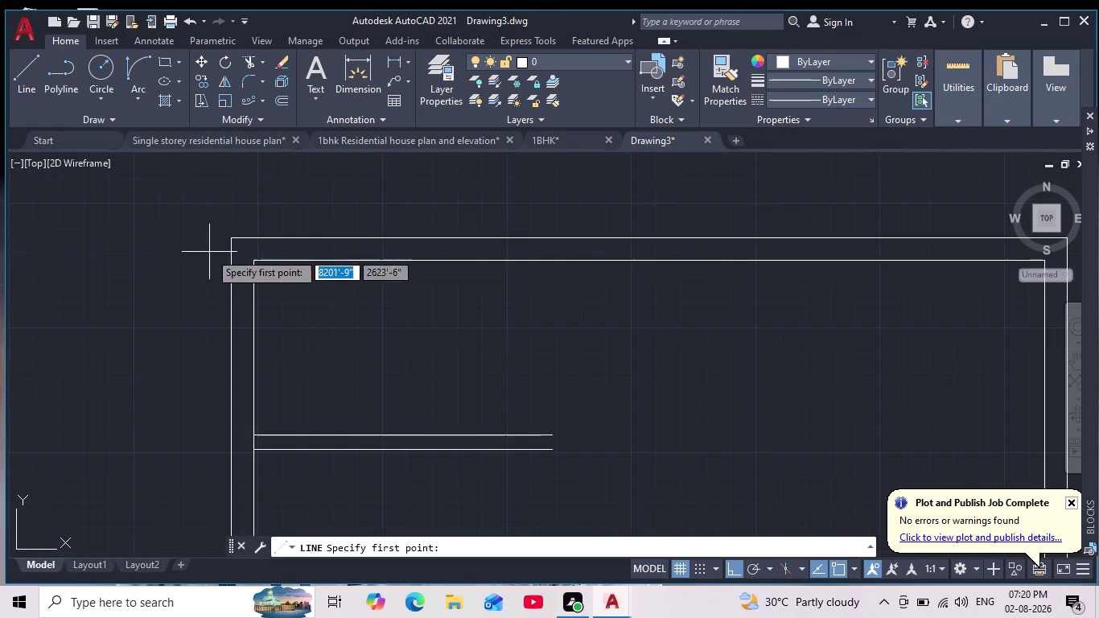
click(255, 257)
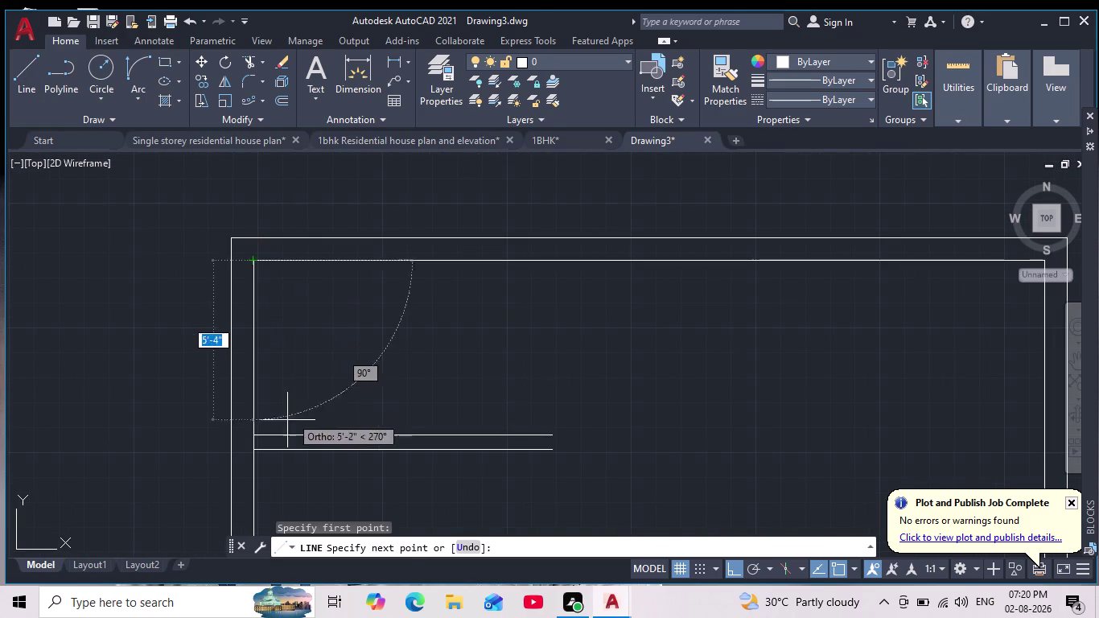
click(254, 431)
Offset the left inner wall 10' to the right.
key(Return)
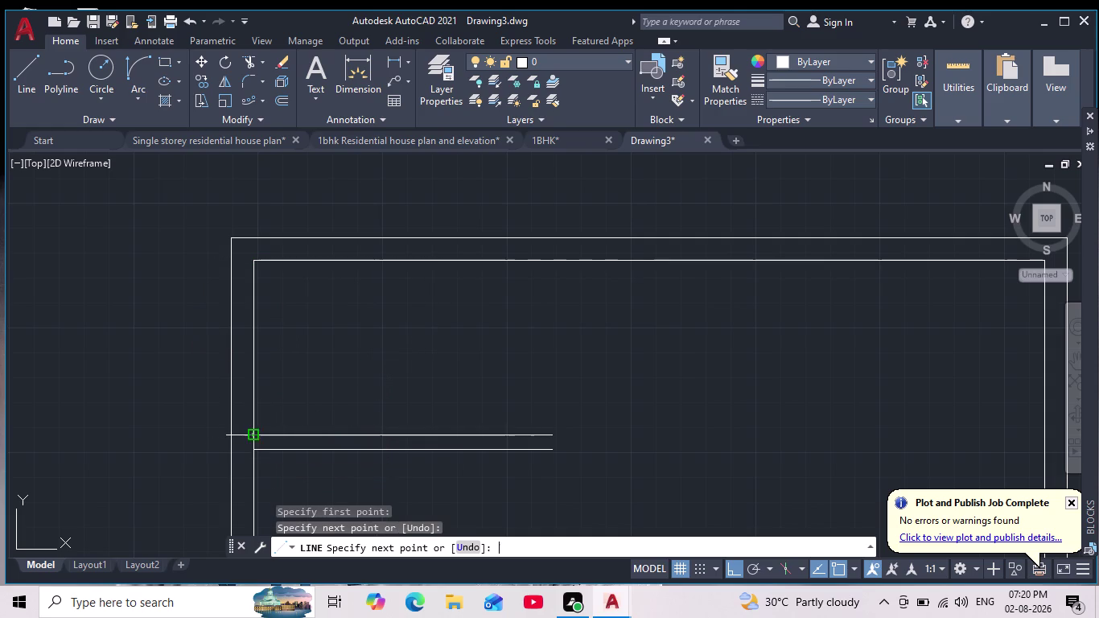
key(Escape)
key(Escape)
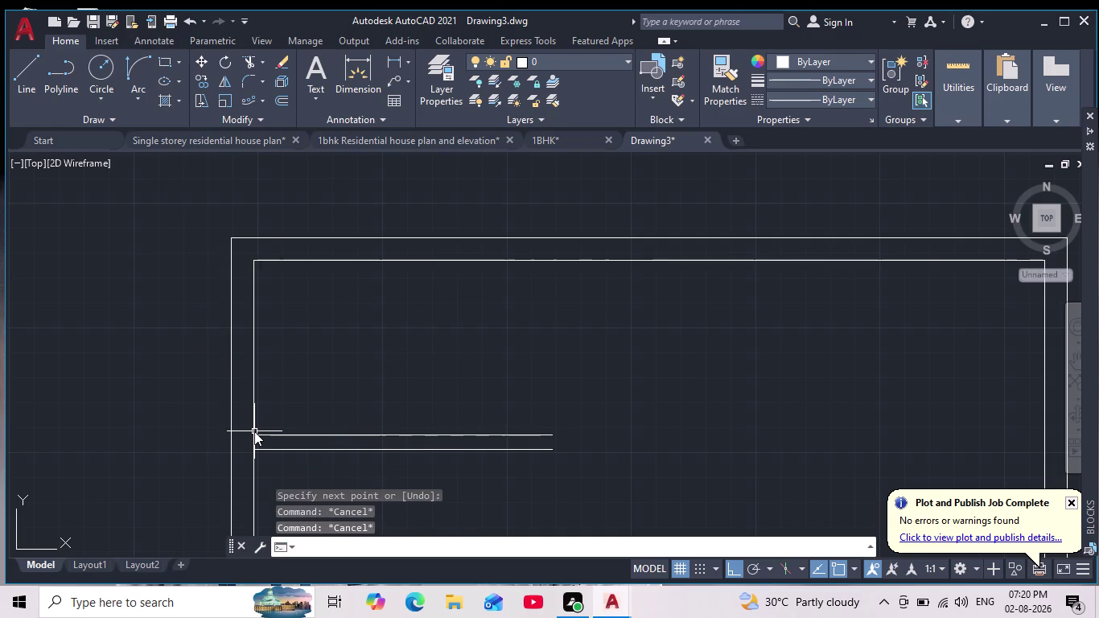
key(o)
key(Return)
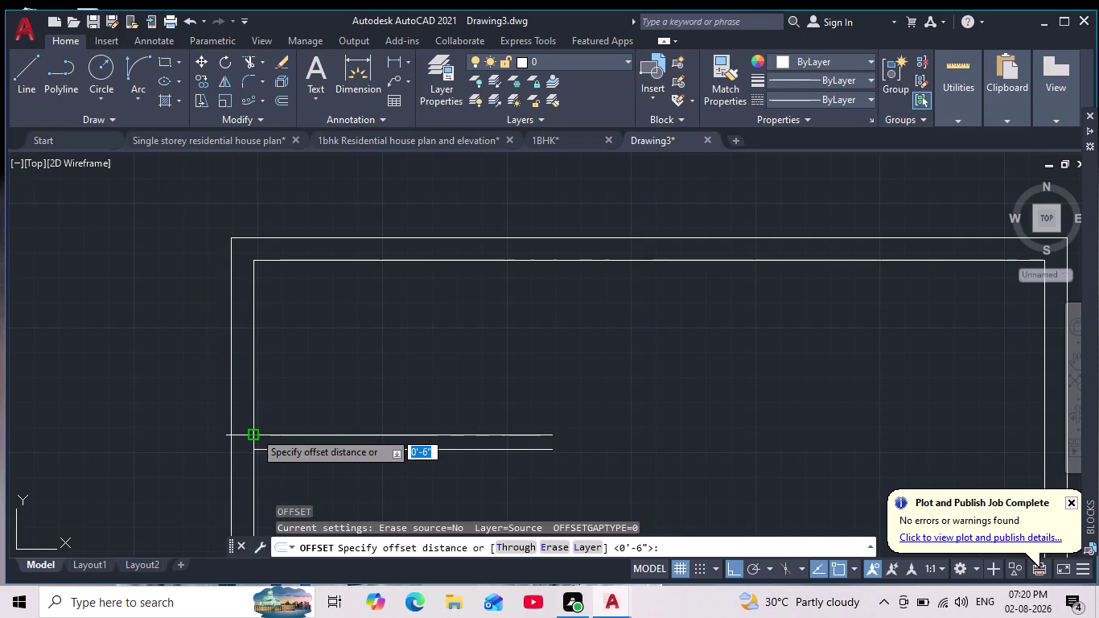
text(10')
key(Return)
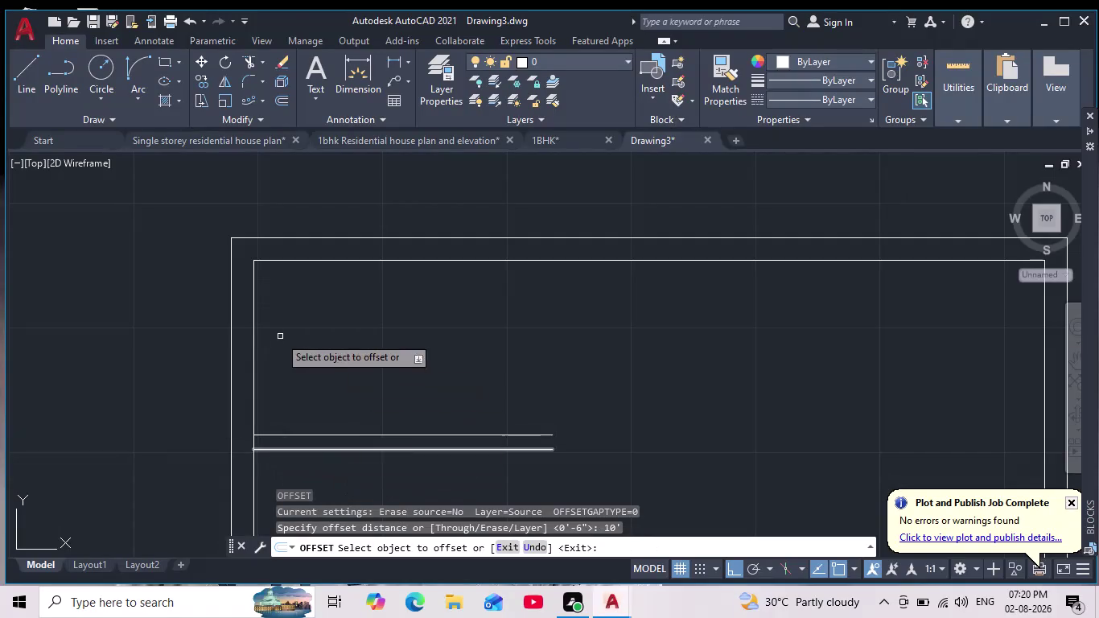
click(251, 364)
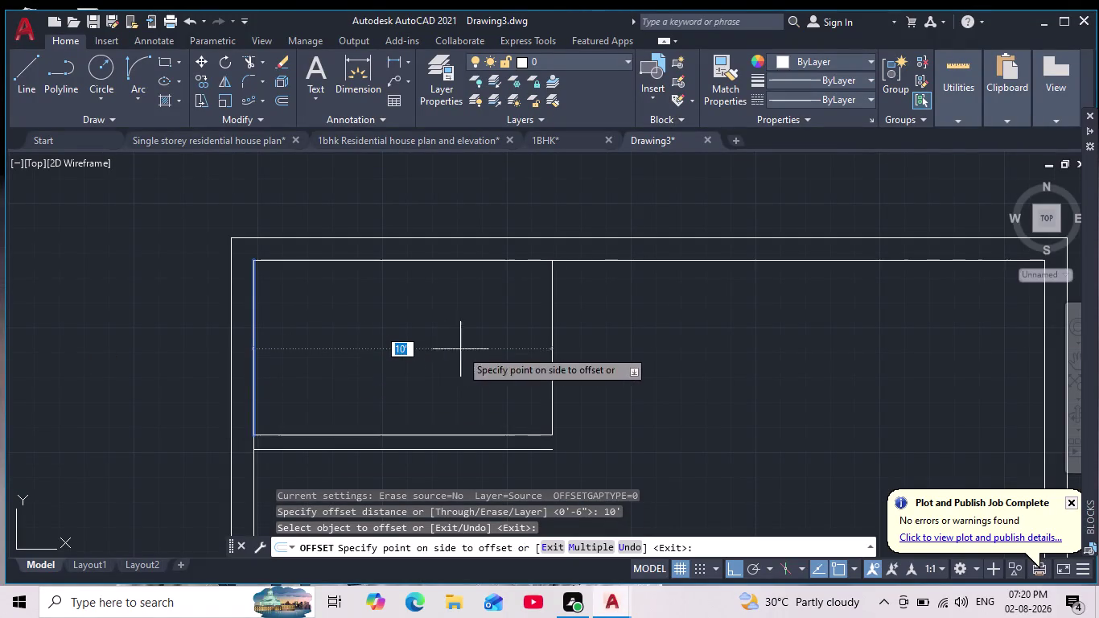
click(635, 352)
key(Return)
Offset the new partition line 6 rightward to give the wall thickness.
key(Return)
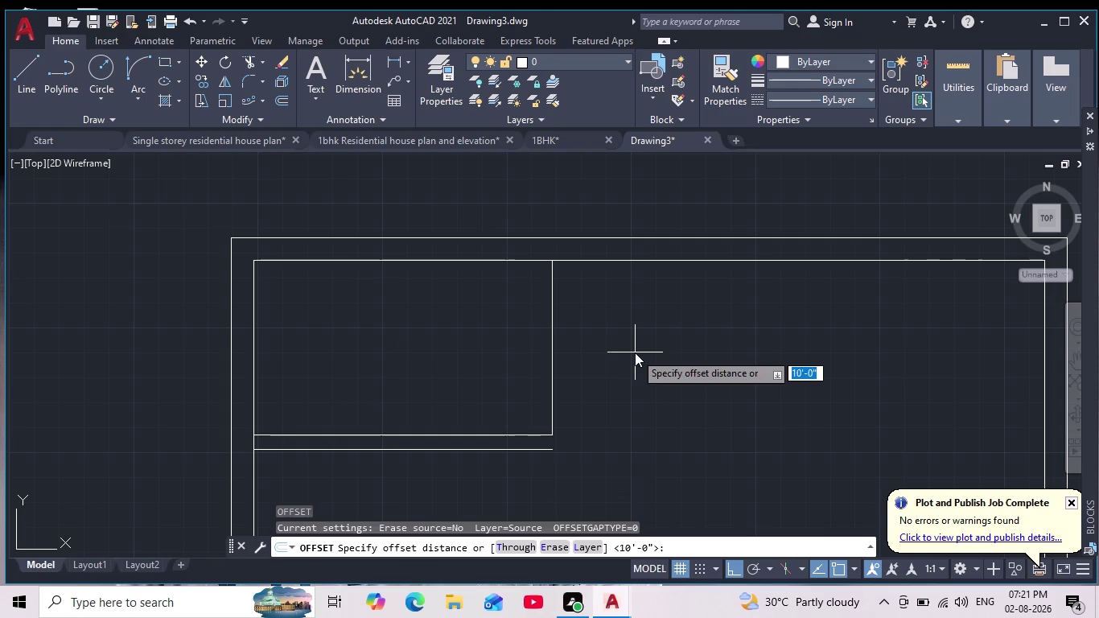
key(6)
key(Return)
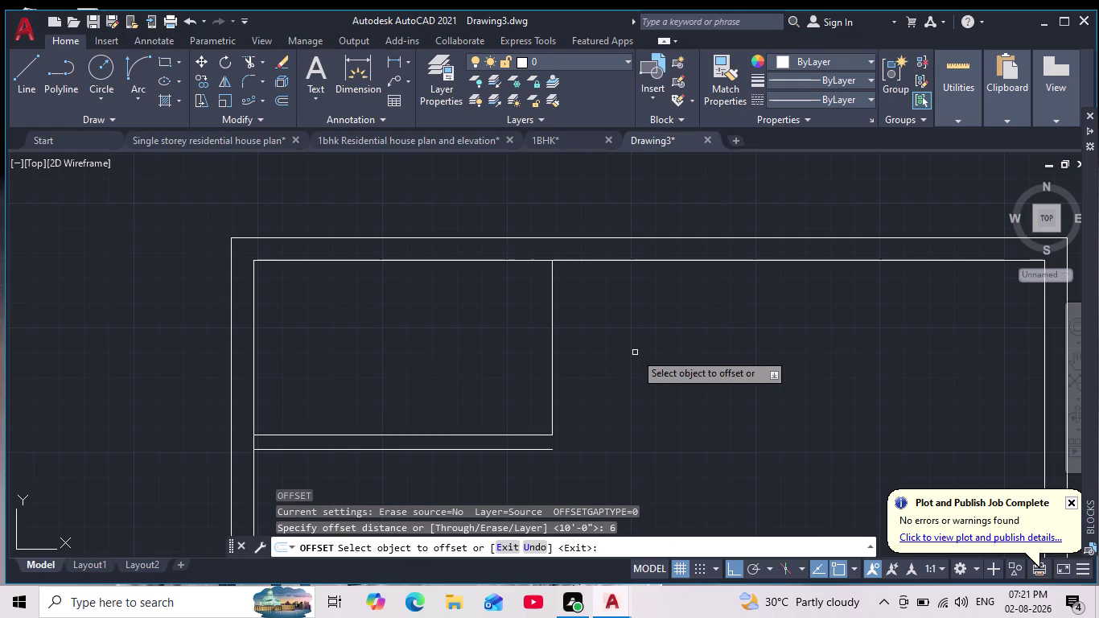
click(551, 367)
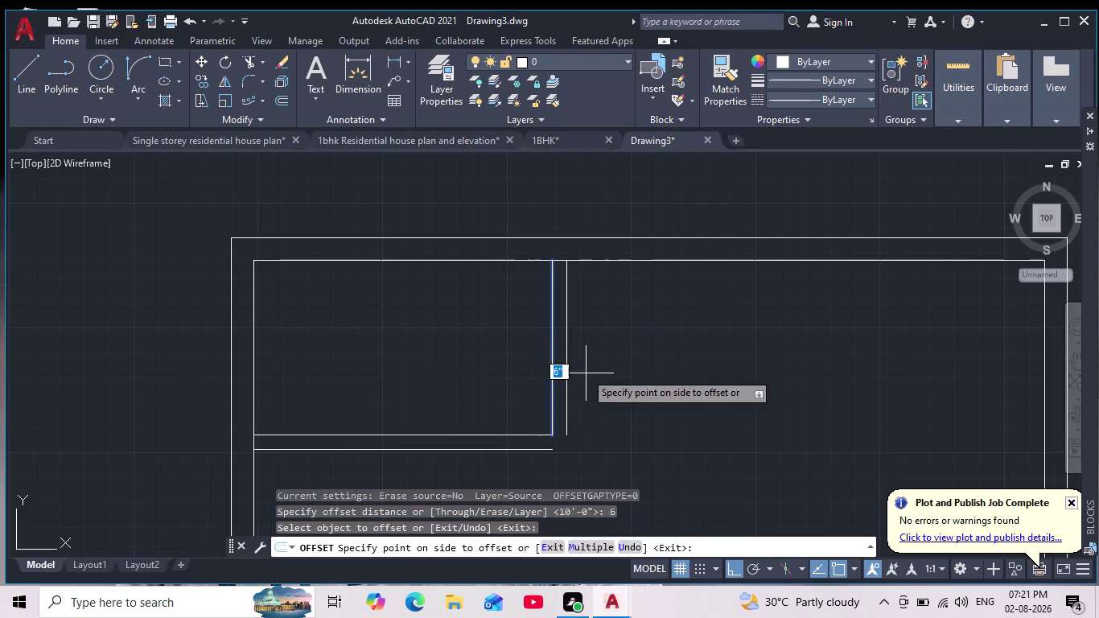
click(587, 374)
key(Escape)
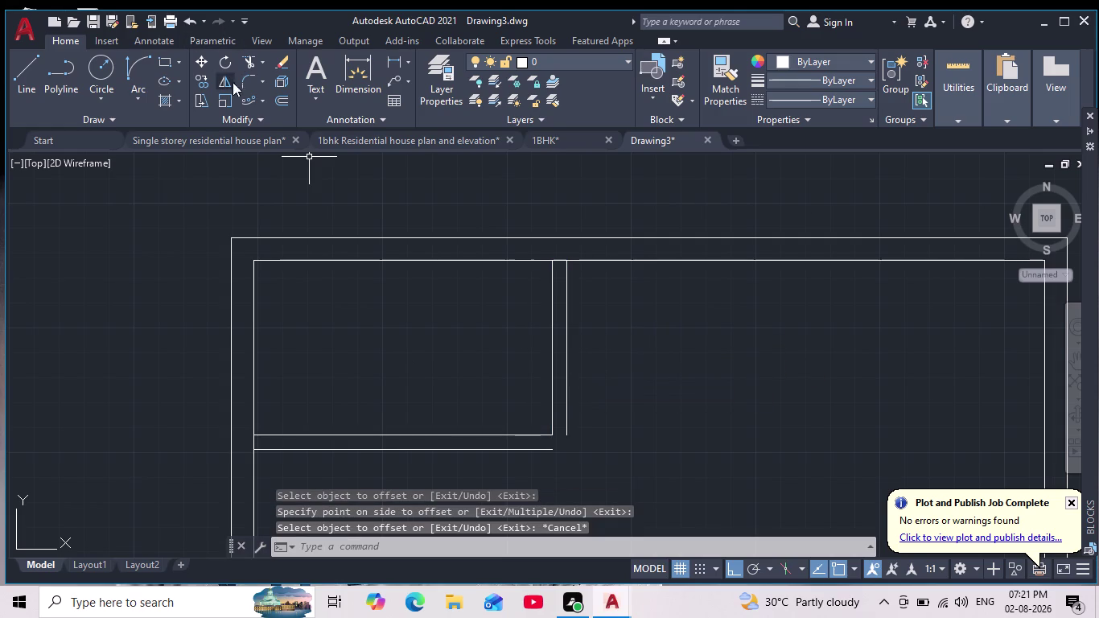
Fillet the outer partition line to the lower horizontal line to close the corner.
click(245, 85)
click(565, 382)
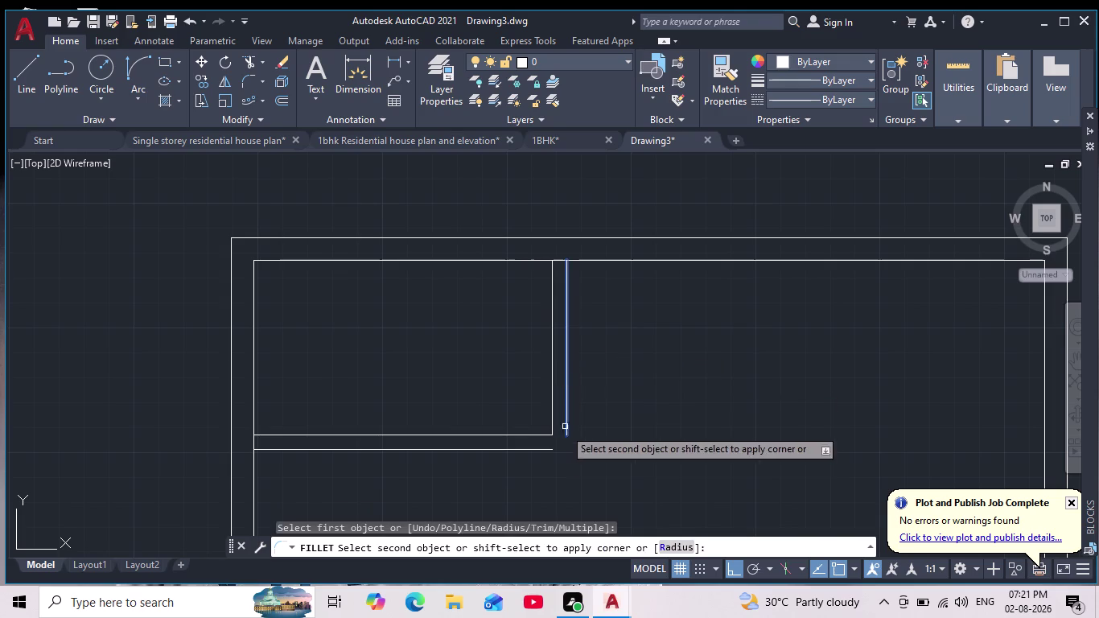
click(544, 450)
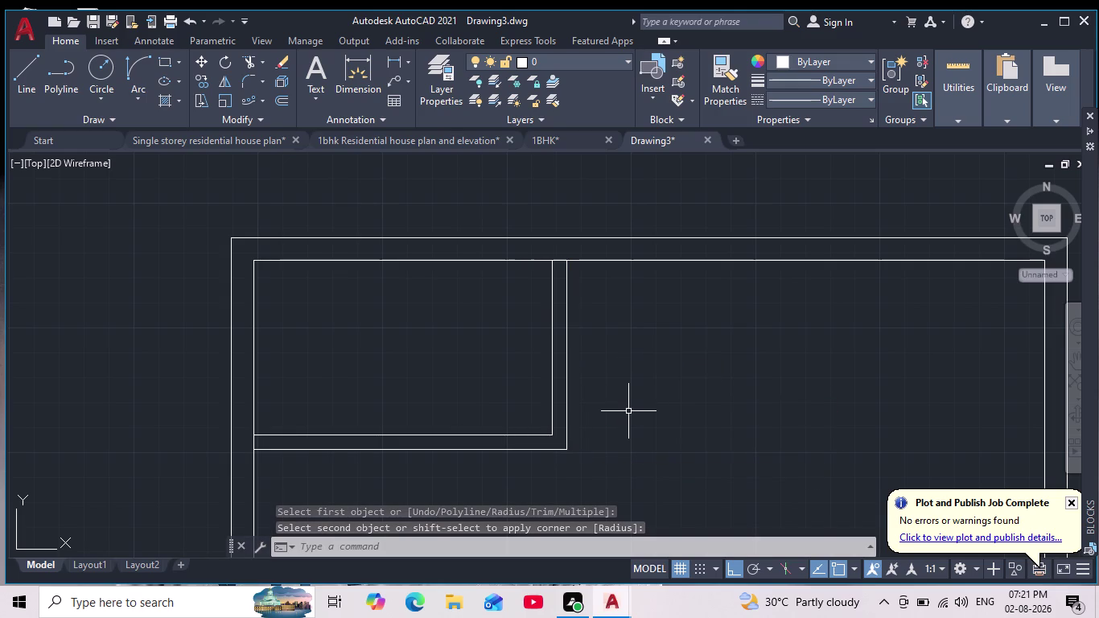
key(Escape)
key(Escape)
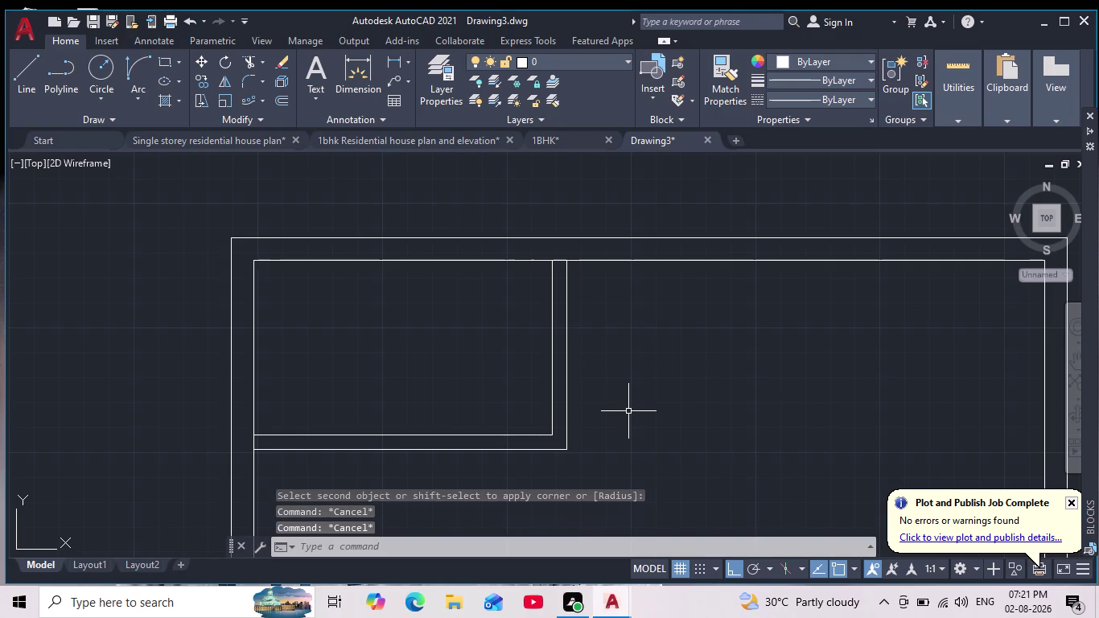
Offset the first partition's outer line 8' to the right.
scroll(down, 3)
scroll(up, 3)
middle_drag(610, 394, 594, 425)
scroll(down, 3)
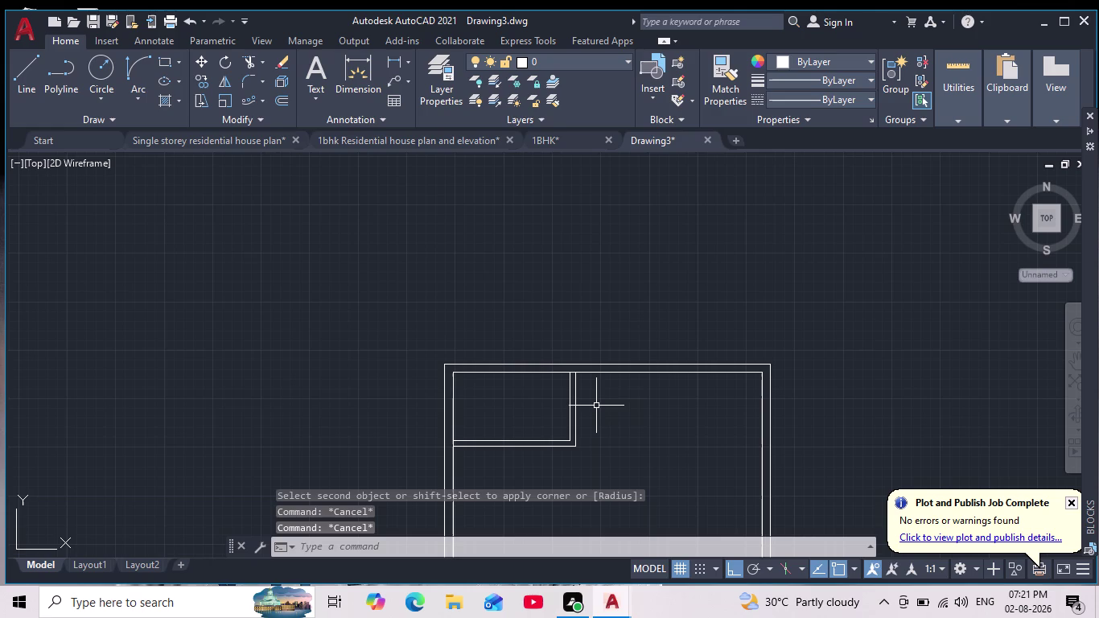
key(o)
key(Return)
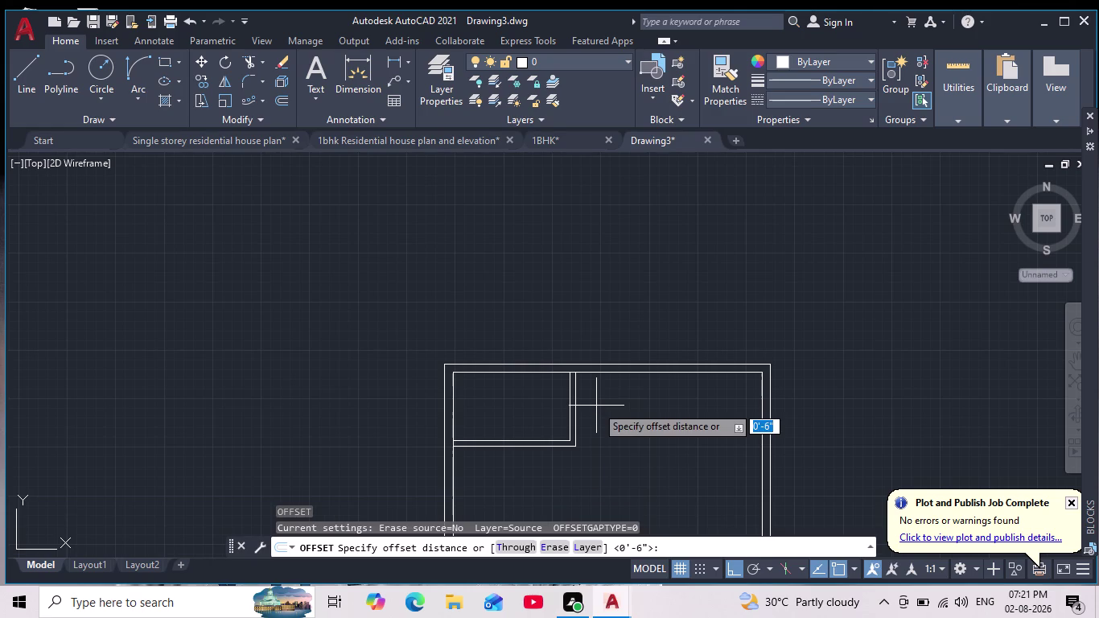
text(8)
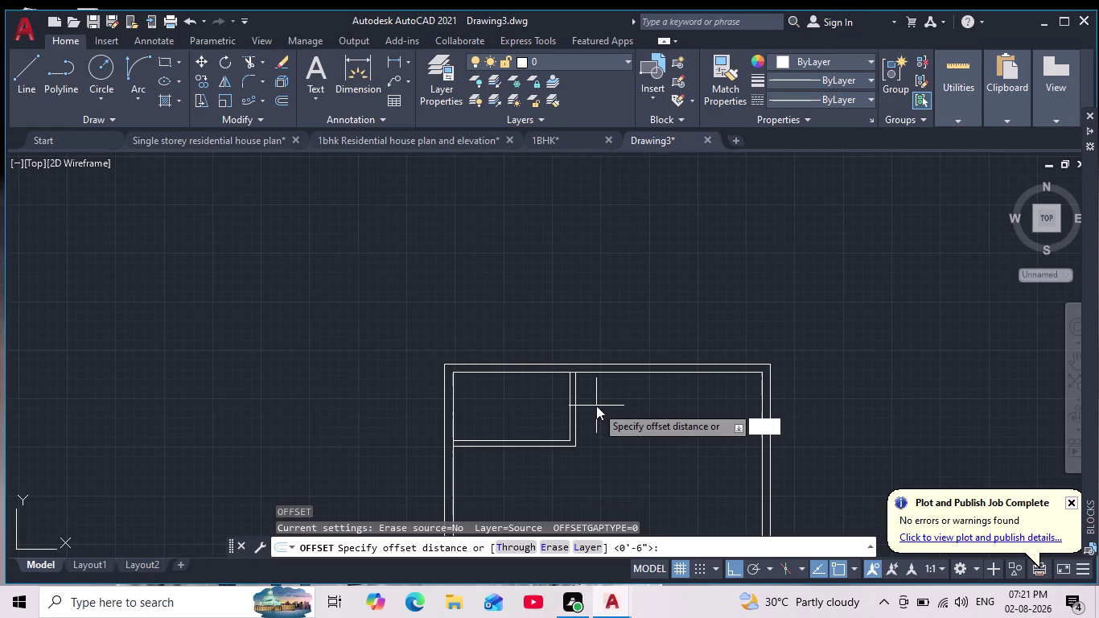
text(')
key(Return)
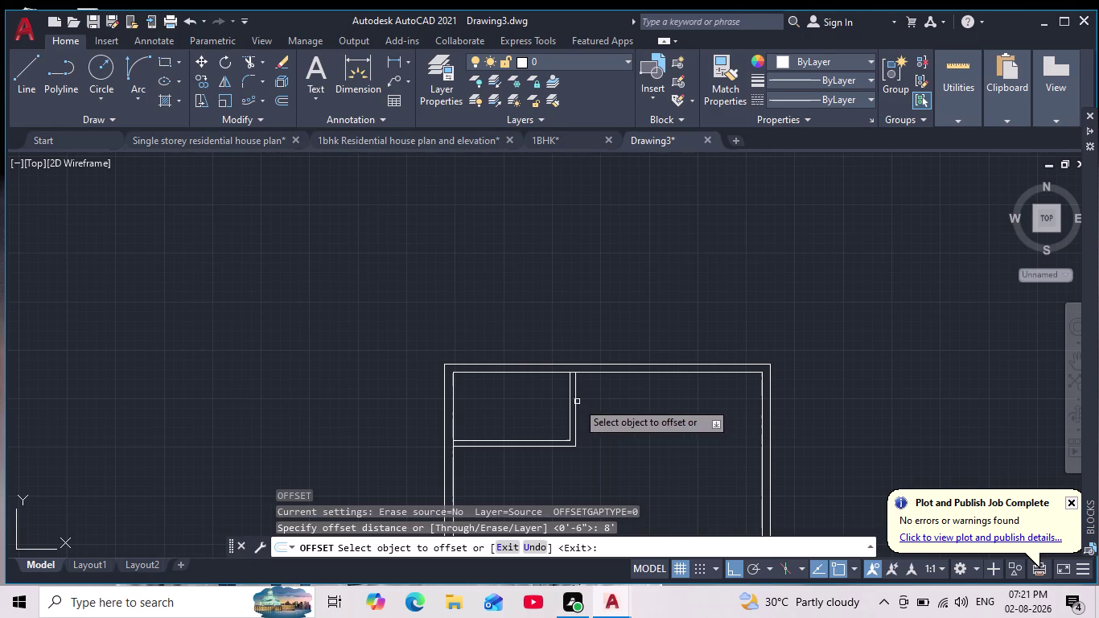
click(575, 403)
click(658, 412)
scroll(down, 3)
middle_drag(661, 416, 630, 393)
scroll(up, 3)
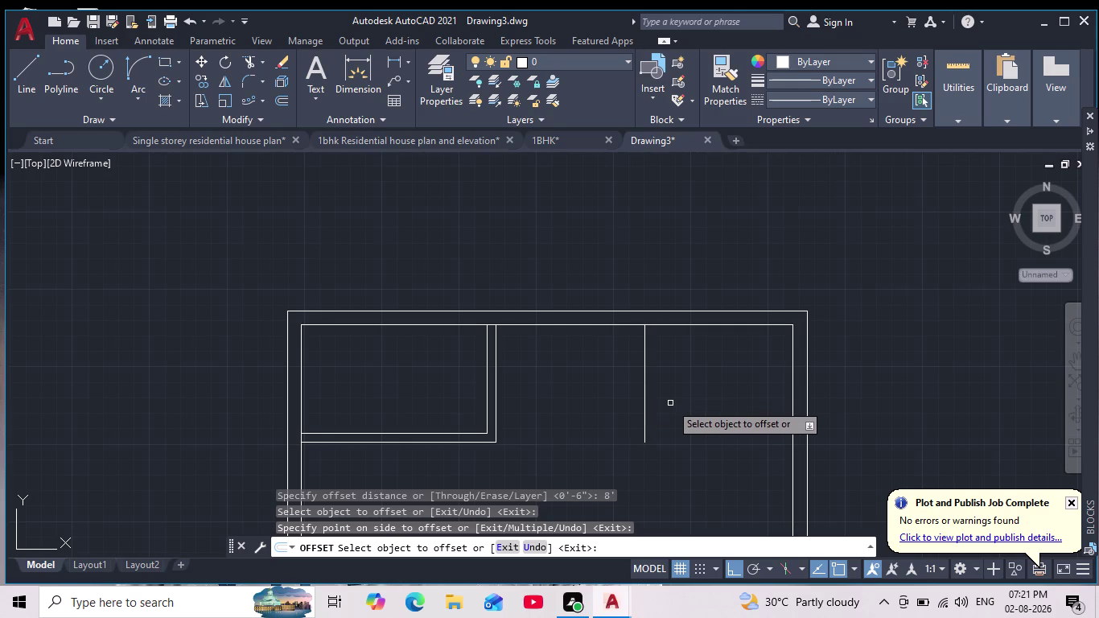
key(Return)
Offset the new partition line 6 rightward to form the wall thickness.
key(Return)
key(6)
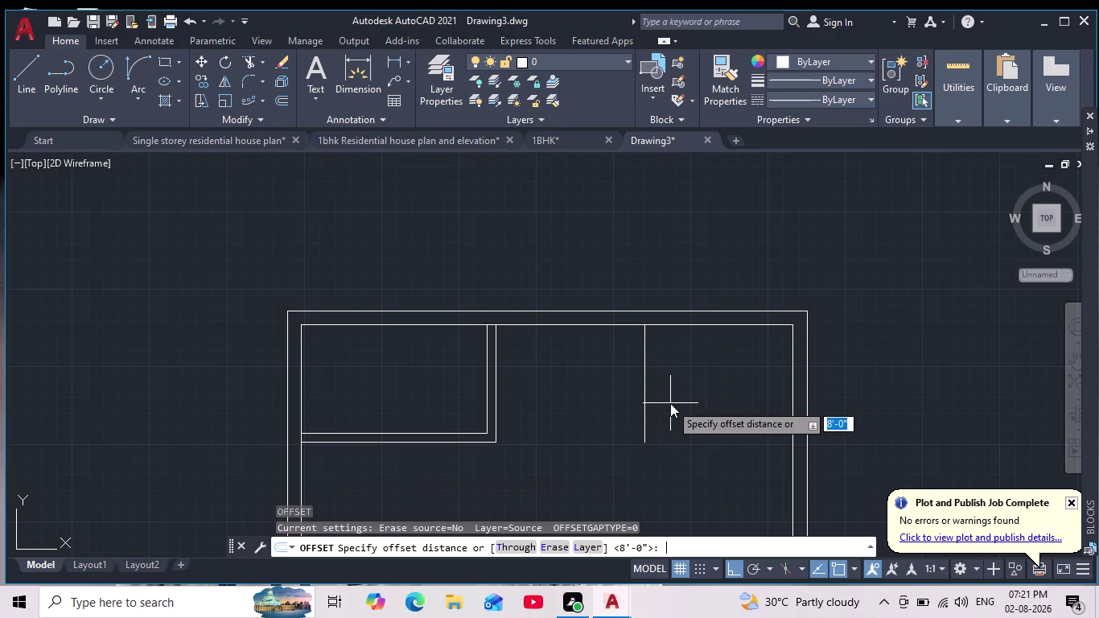
key(Return)
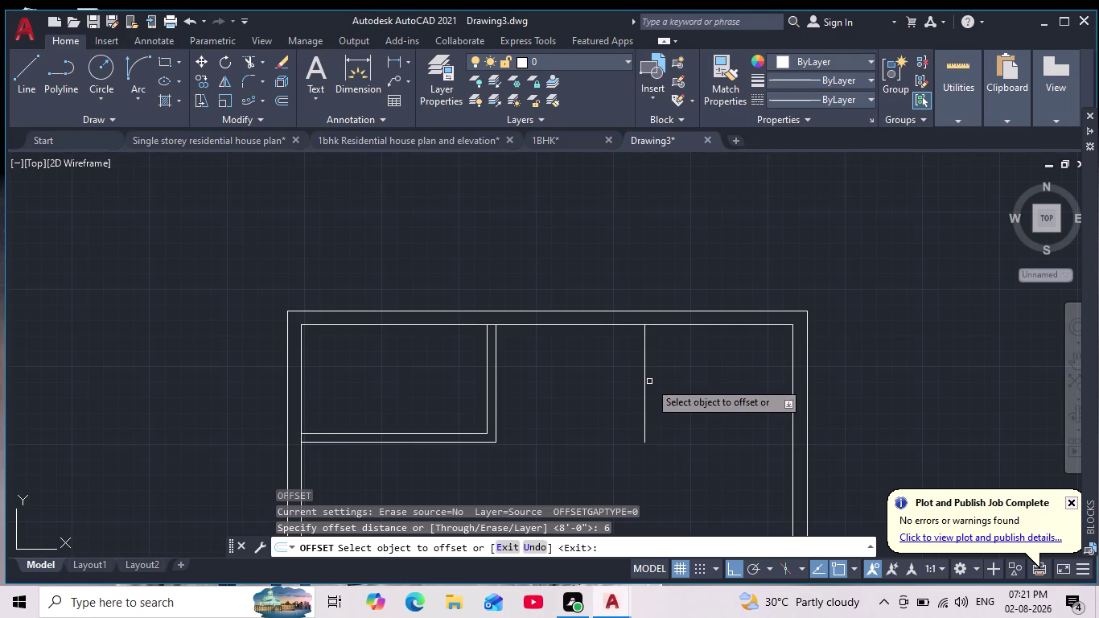
click(645, 373)
click(680, 393)
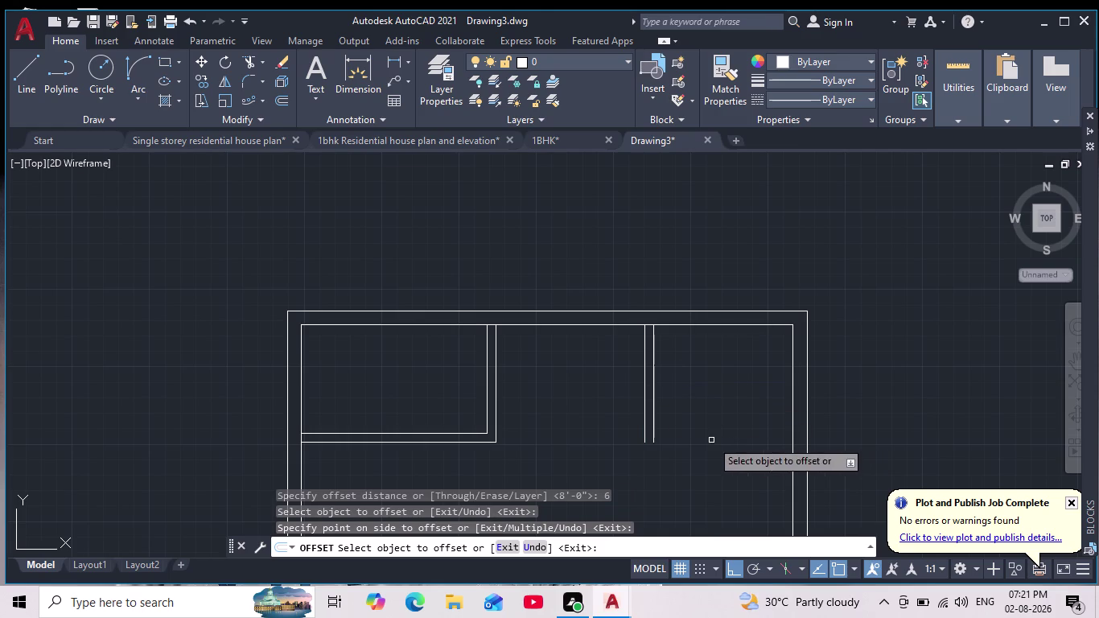
key(Escape)
key(Escape)
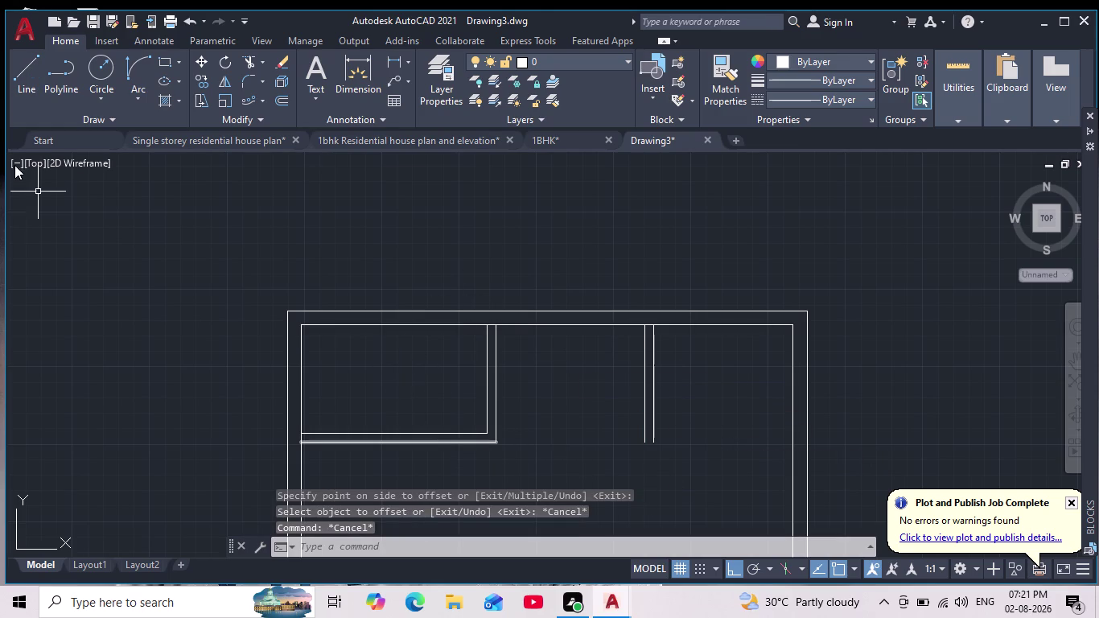
Cancel the stray polyline command and reframe the floor plan view.
click(46, 67)
scroll(up, 3)
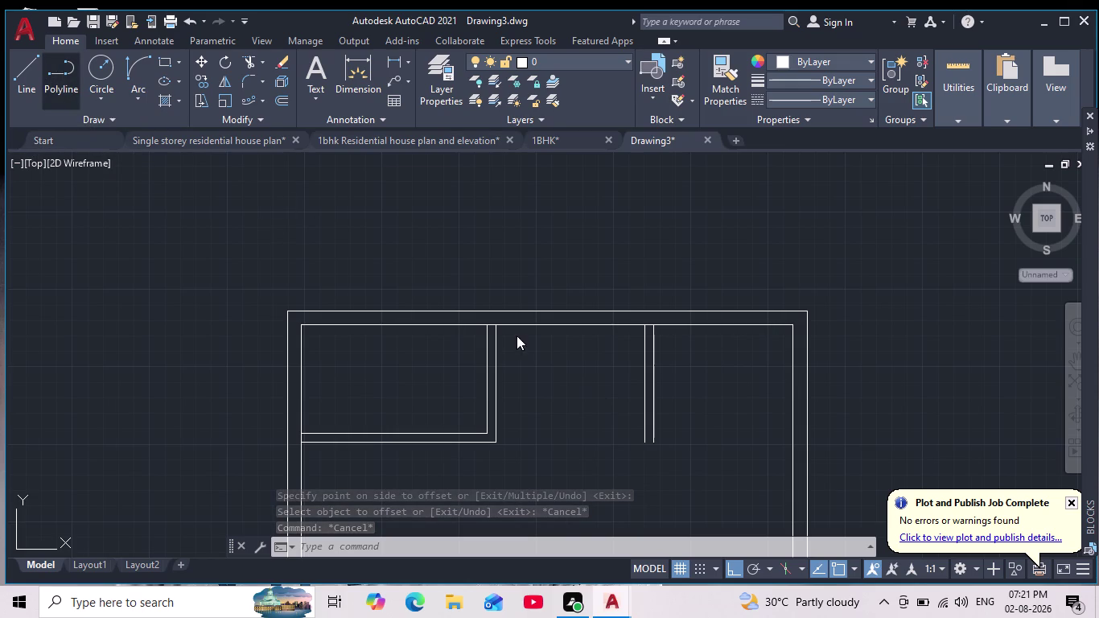
key(Escape)
key(Escape)
key(Escape)
key(Escape)
middle_click(560, 368)
scroll(down, 3)
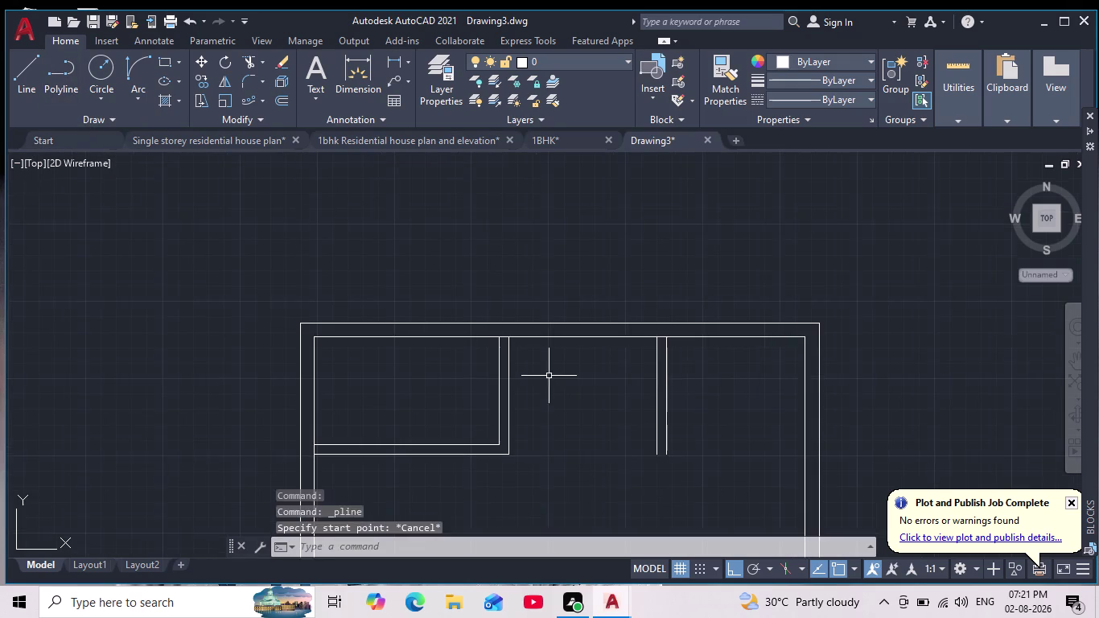
scroll(up, 3)
scroll(down, 3)
scroll(down, 3)
Draw a line across the right room between the two partitions.
click(23, 68)
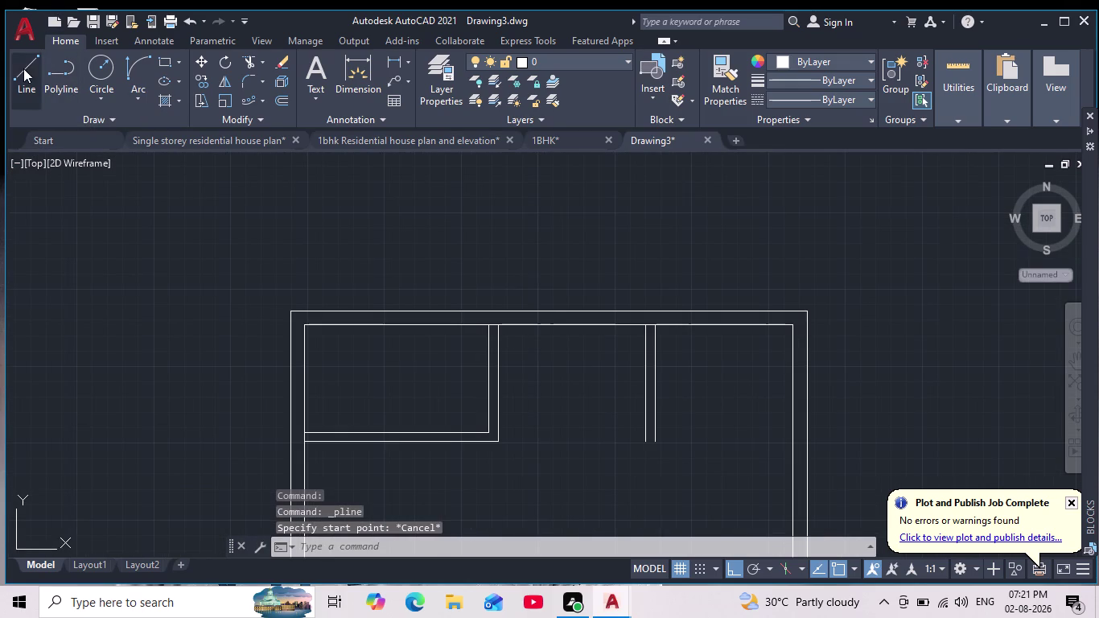
scroll(up, 3)
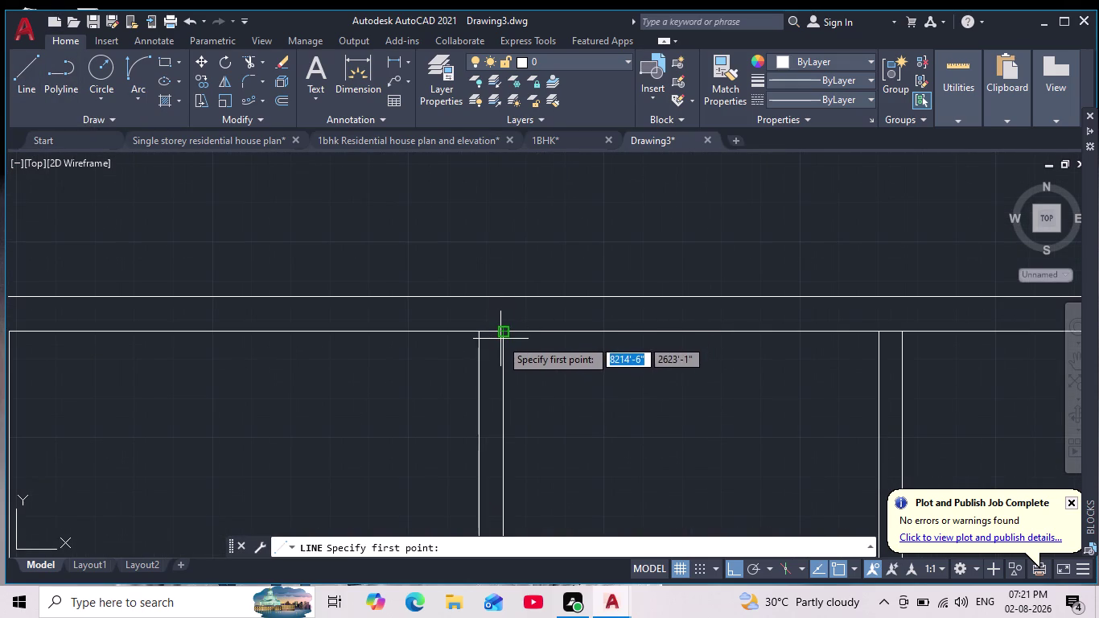
click(499, 333)
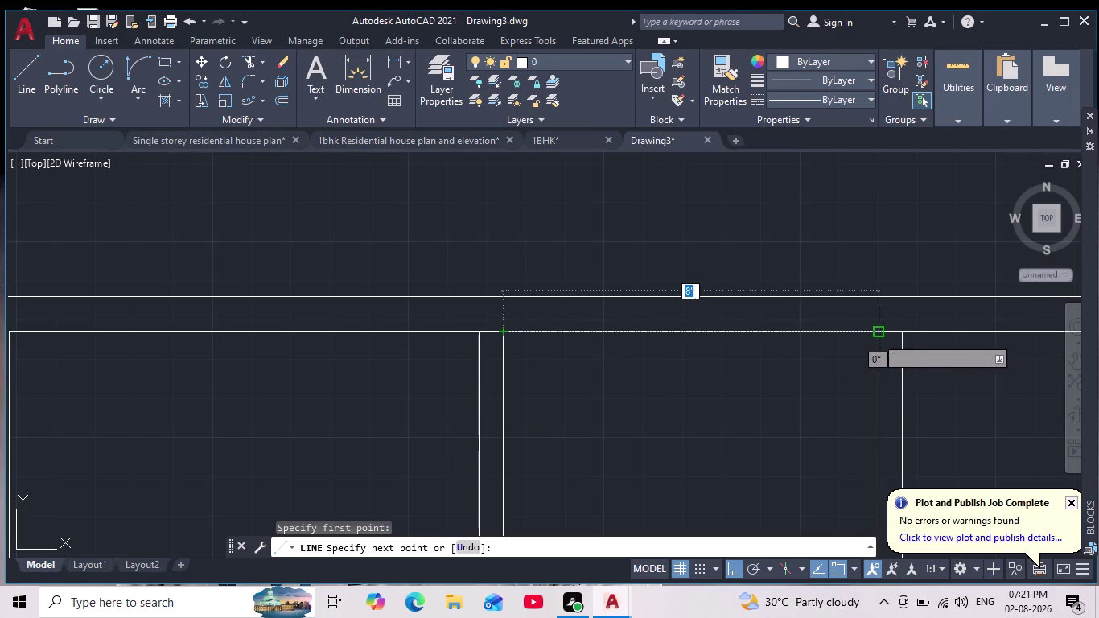
click(874, 336)
key(Escape)
key(Escape)
key(Escape)
Offset the top wall line 5'10" downward to form a horizontal partition.
key(Escape)
key(Escape)
key(o)
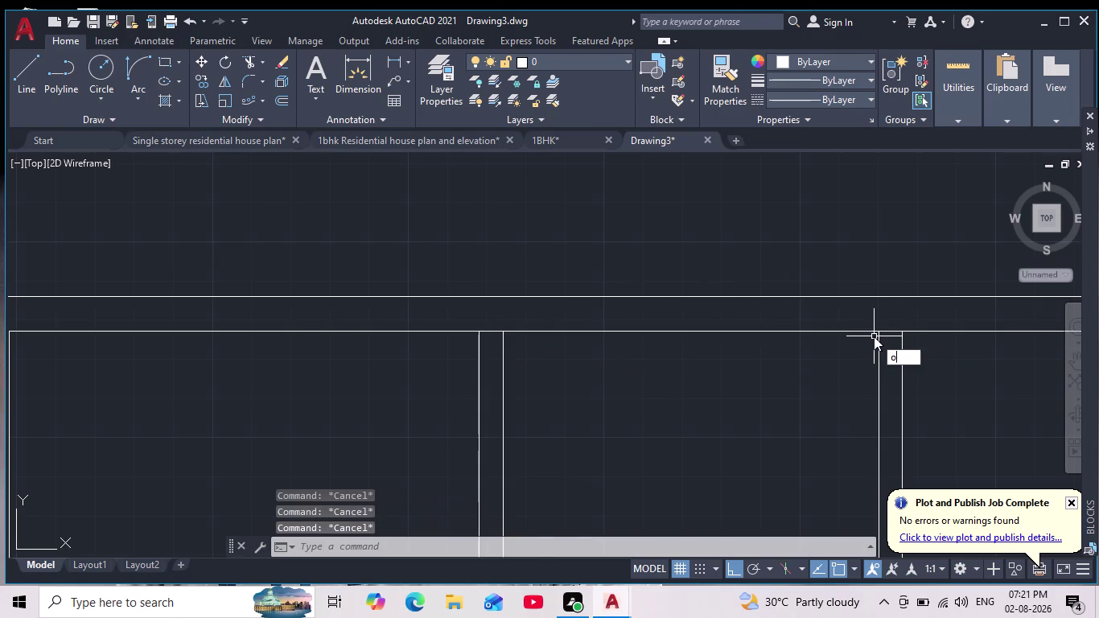
key(Return)
text(5')
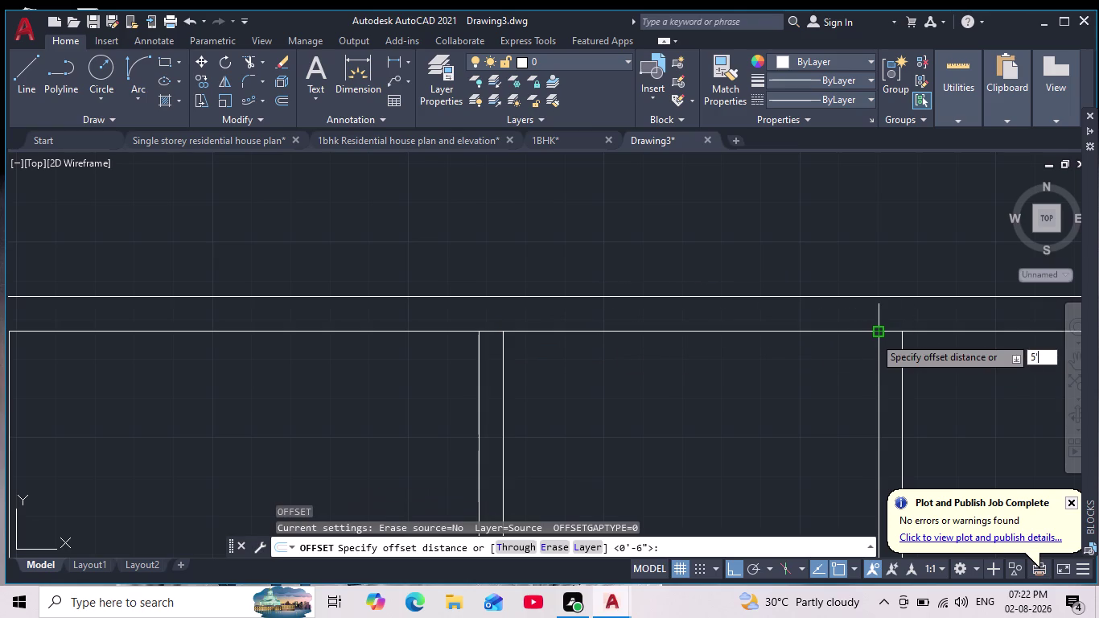
text(10)
text(")
key(Return)
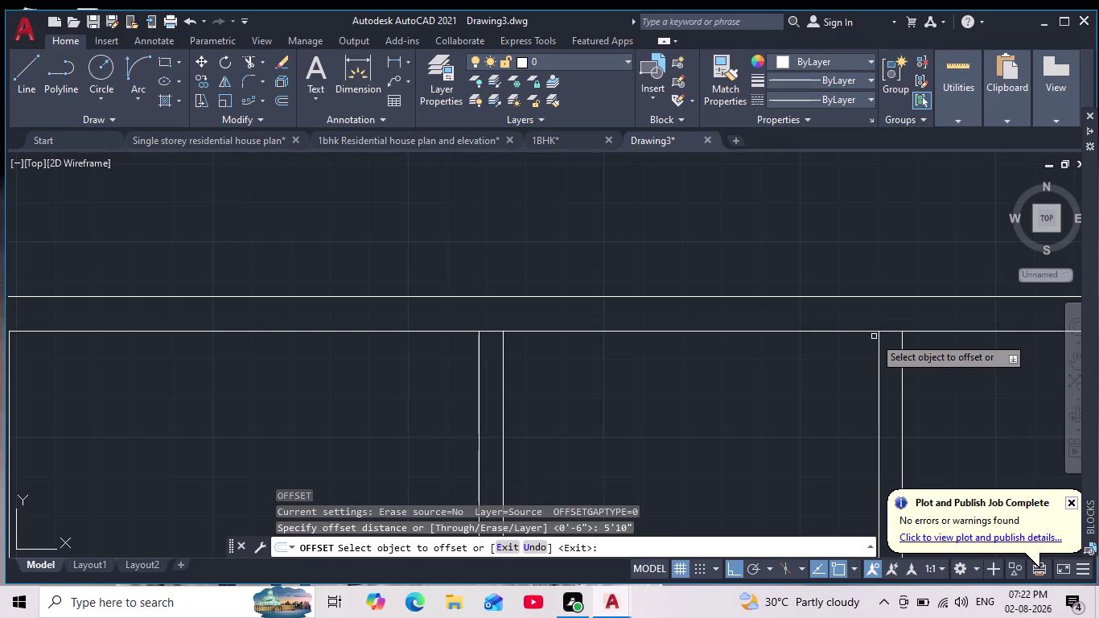
click(803, 333)
scroll(down, 3)
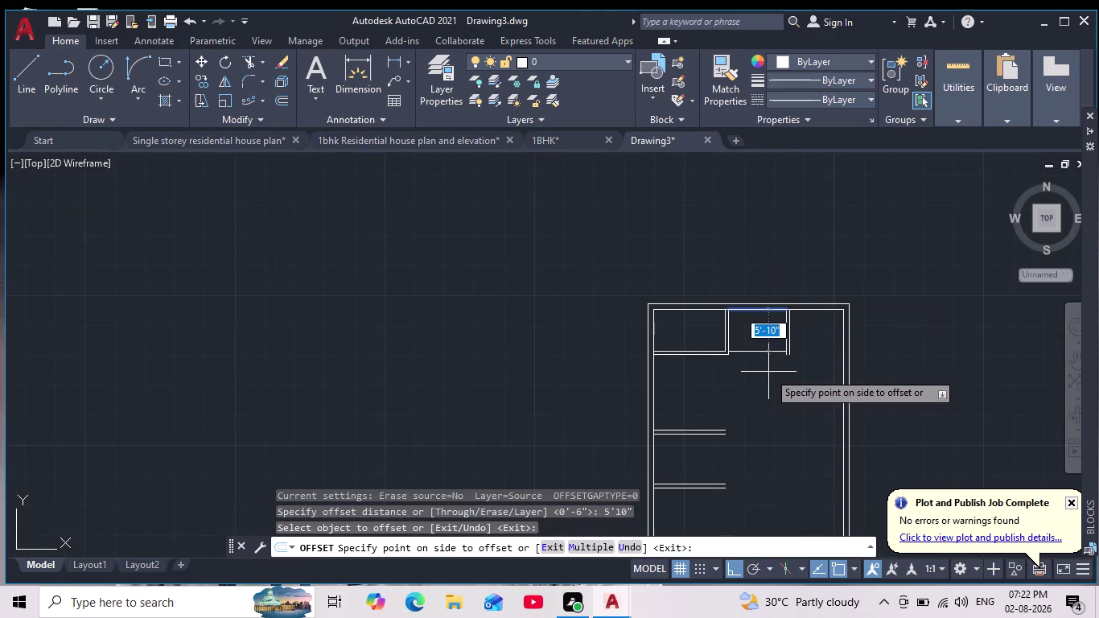
scroll(up, 3)
click(746, 329)
key(Return)
key(Return)
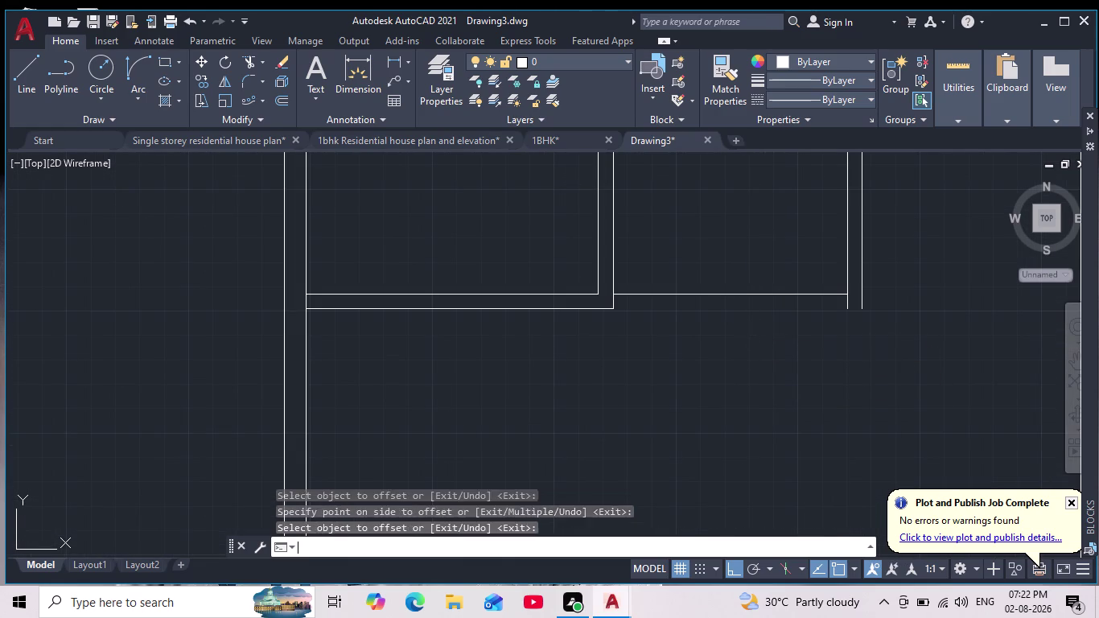
Offset the new partition line 6 inches downward to give it wall thickness.
key(6)
key(Return)
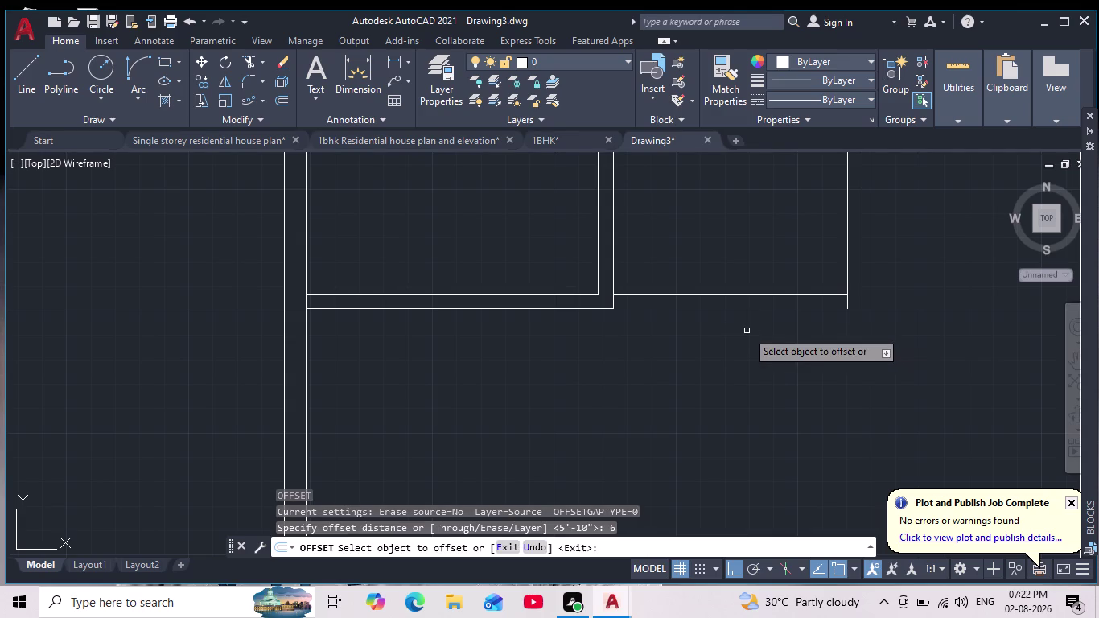
click(734, 296)
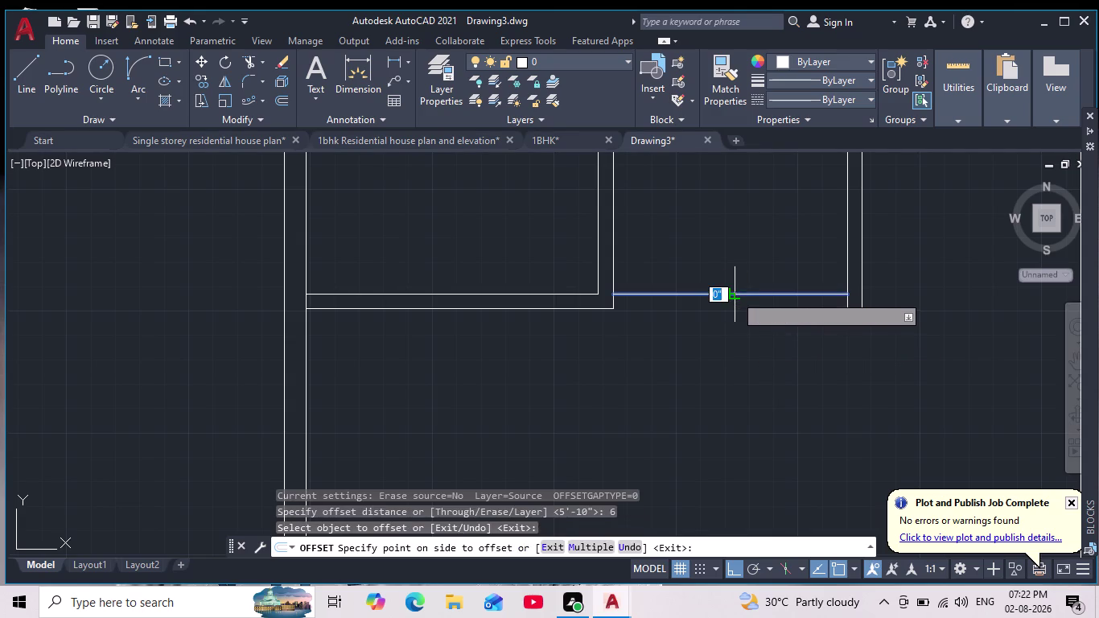
click(736, 306)
scroll(down, 3)
scroll(up, 3)
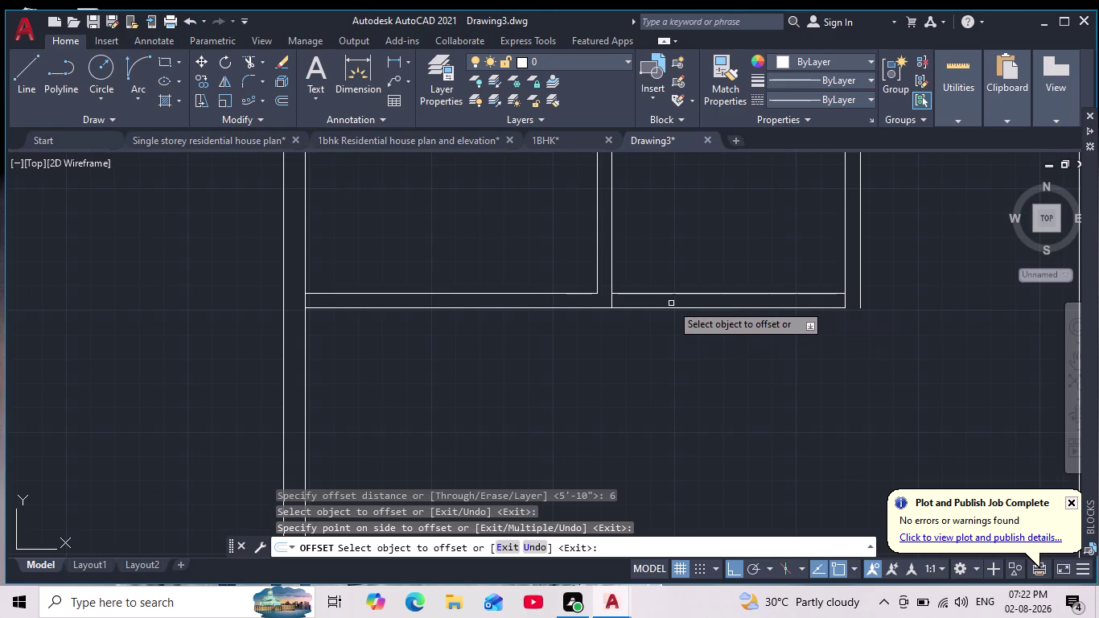
key(Escape)
key(Escape)
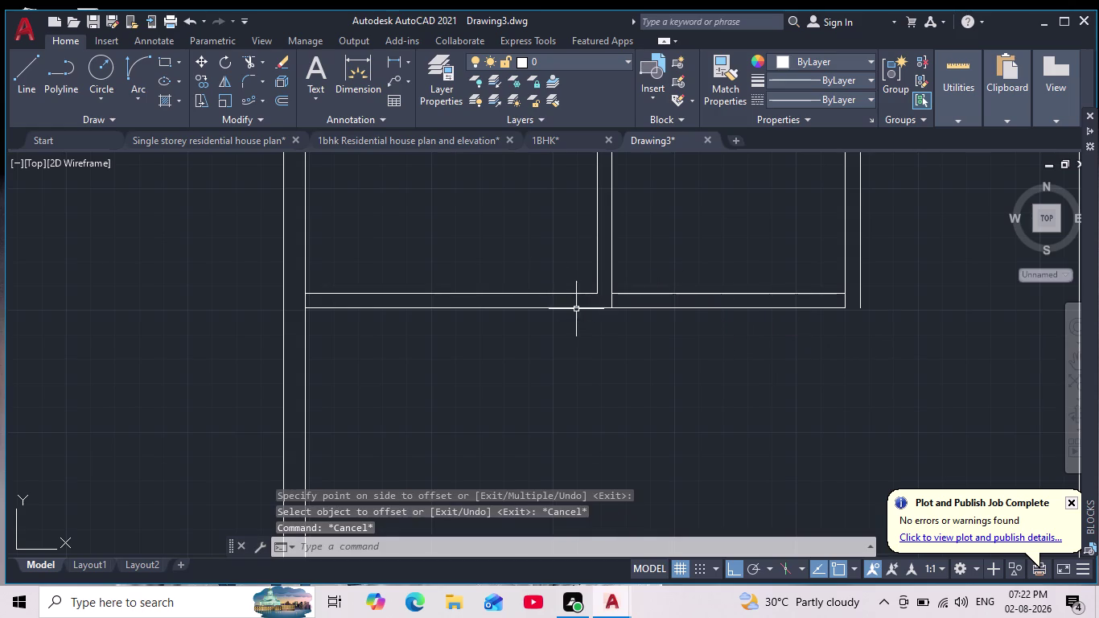
Clear any active commands and enter the EX alias.
click(30, 67)
key(Escape)
key(Escape)
key(Escape)
text(ex)
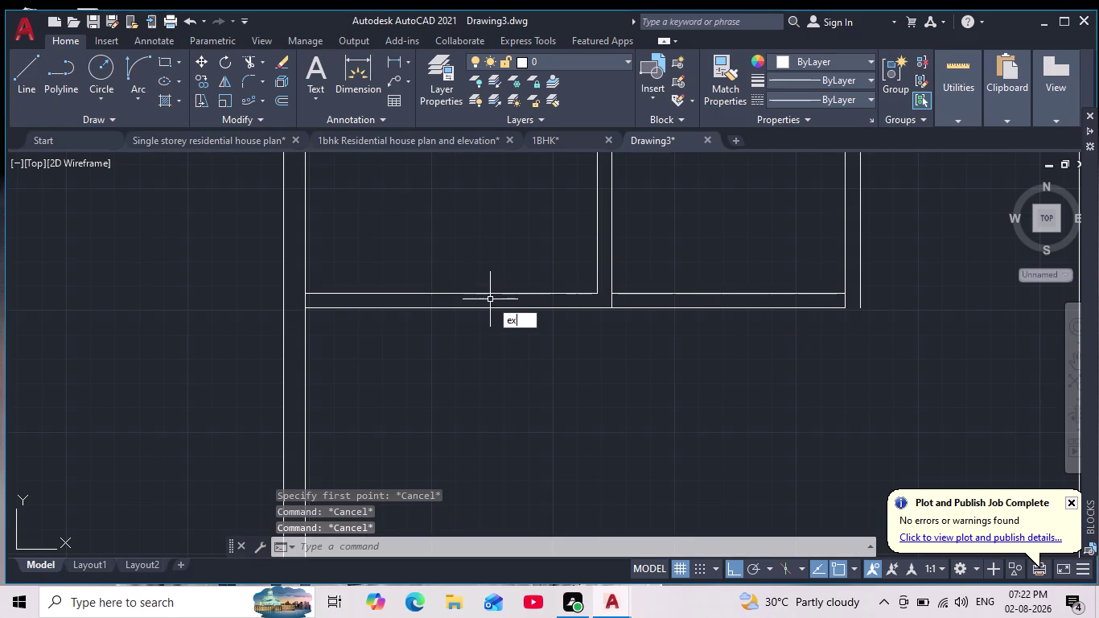
Extend the partition lines up and down to meet the wall lines.
key(Return)
drag(544, 245, 547, 404)
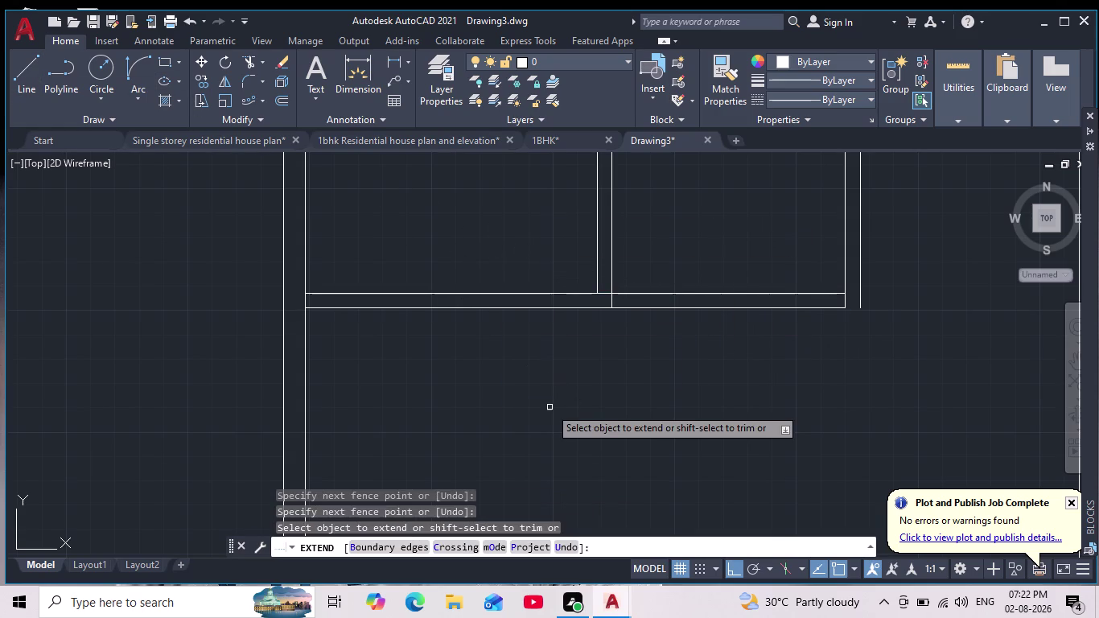
key(Escape)
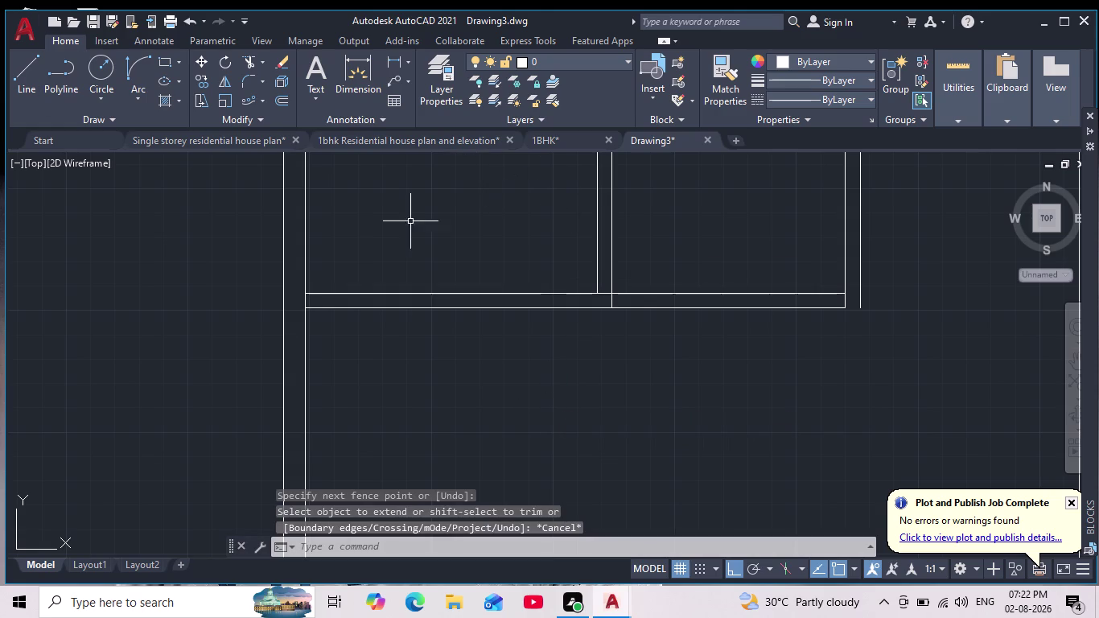
key(Escape)
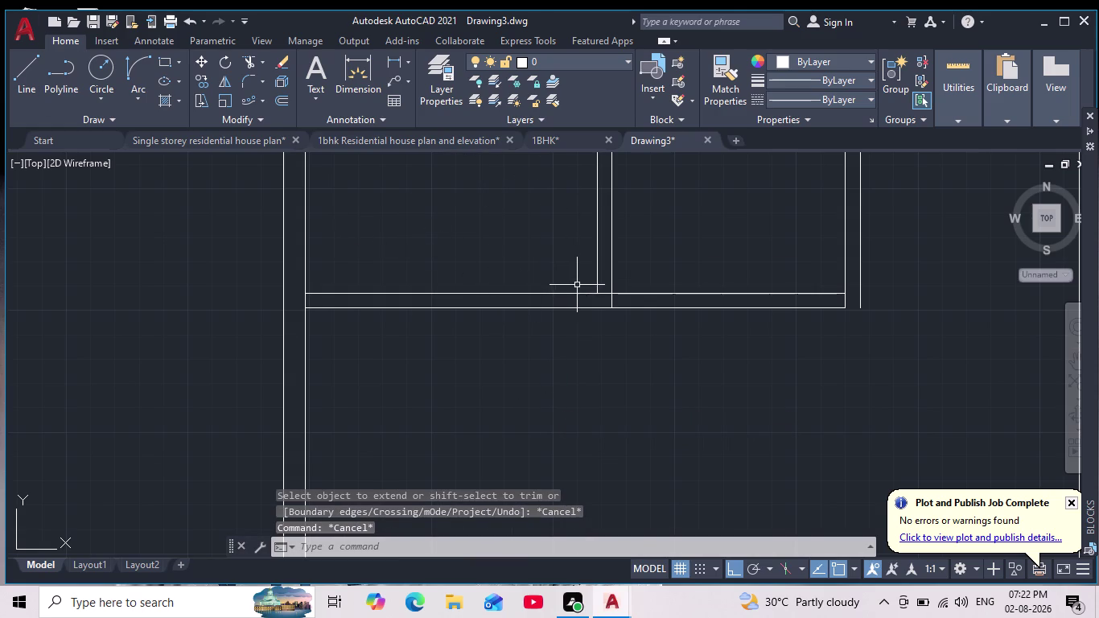
scroll(up, 3)
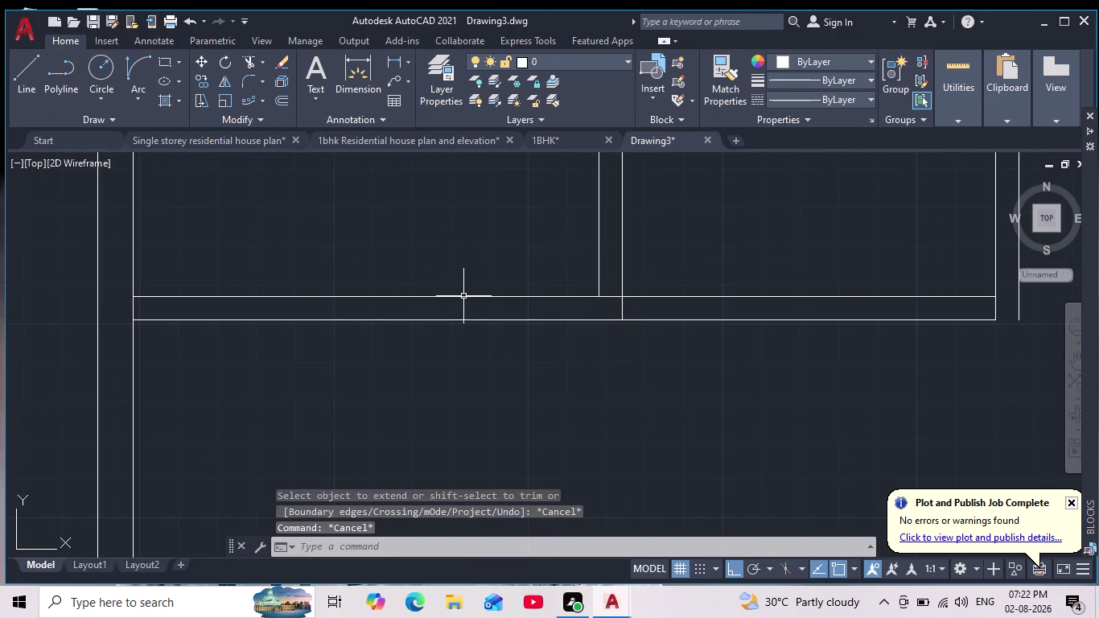
key(Return)
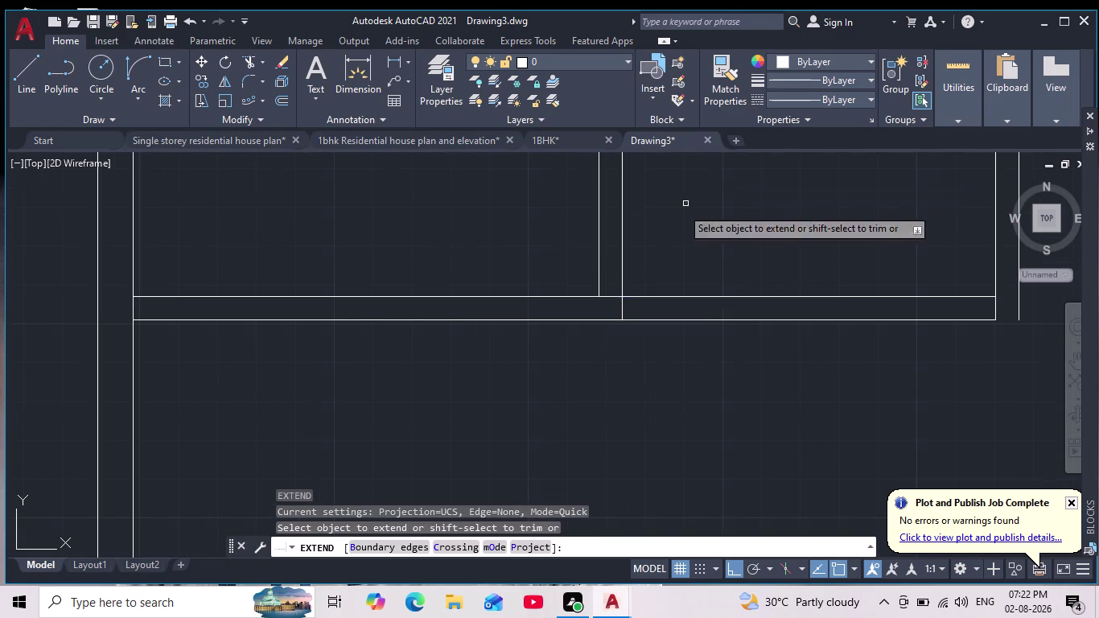
click(601, 280)
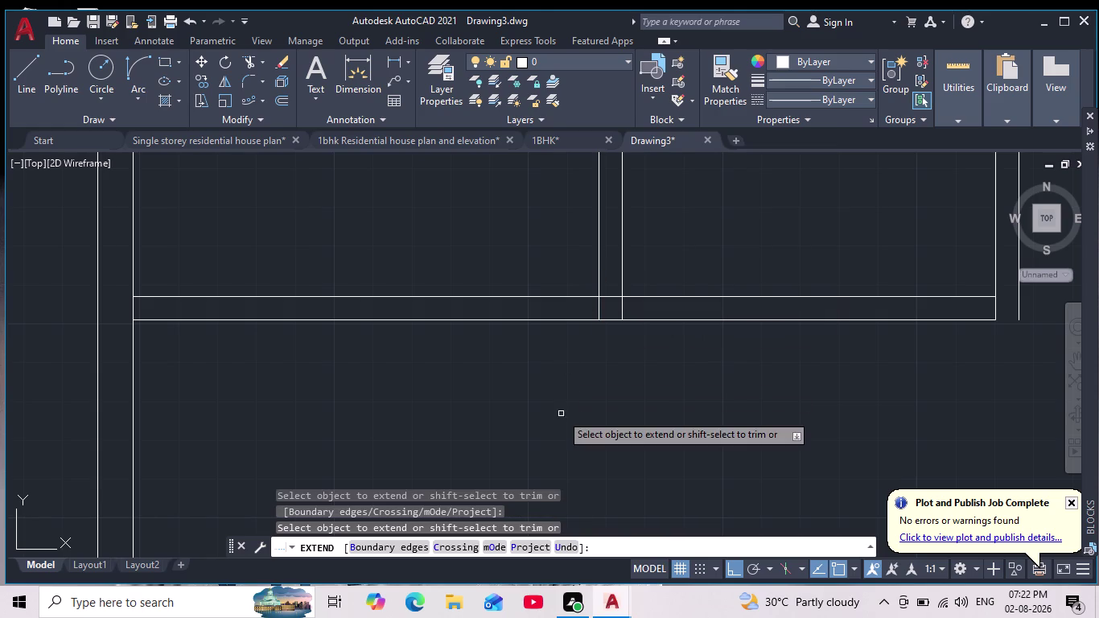
key(Escape)
Trim away the wall line segment crossing the partition.
key(Escape)
click(250, 60)
scroll(up, 3)
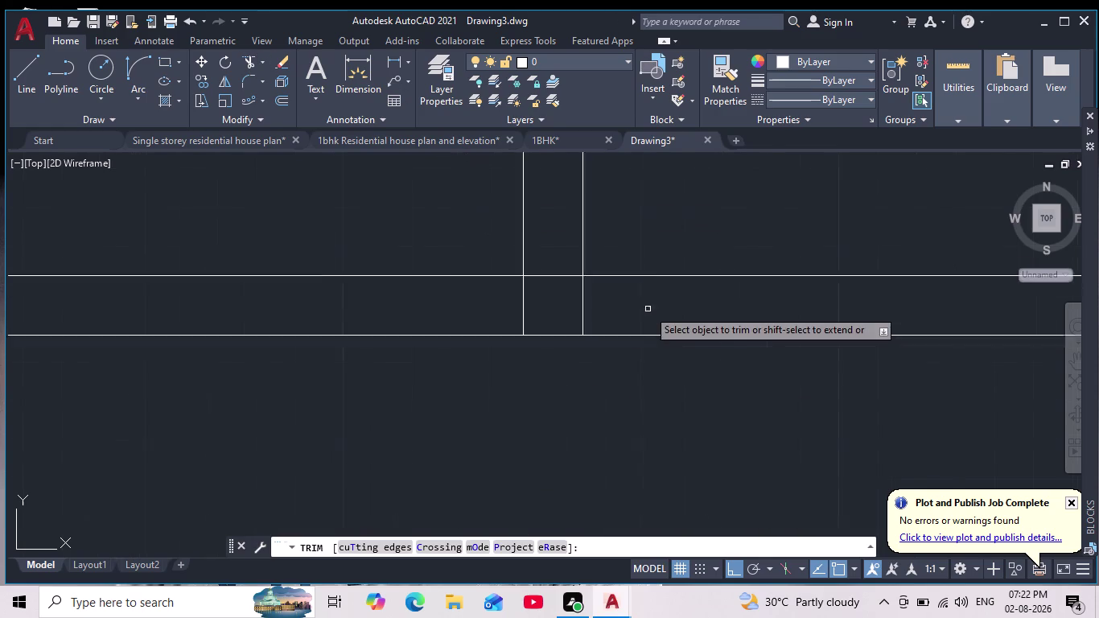
scroll(up, 3)
drag(502, 236, 656, 305)
scroll(down, 3)
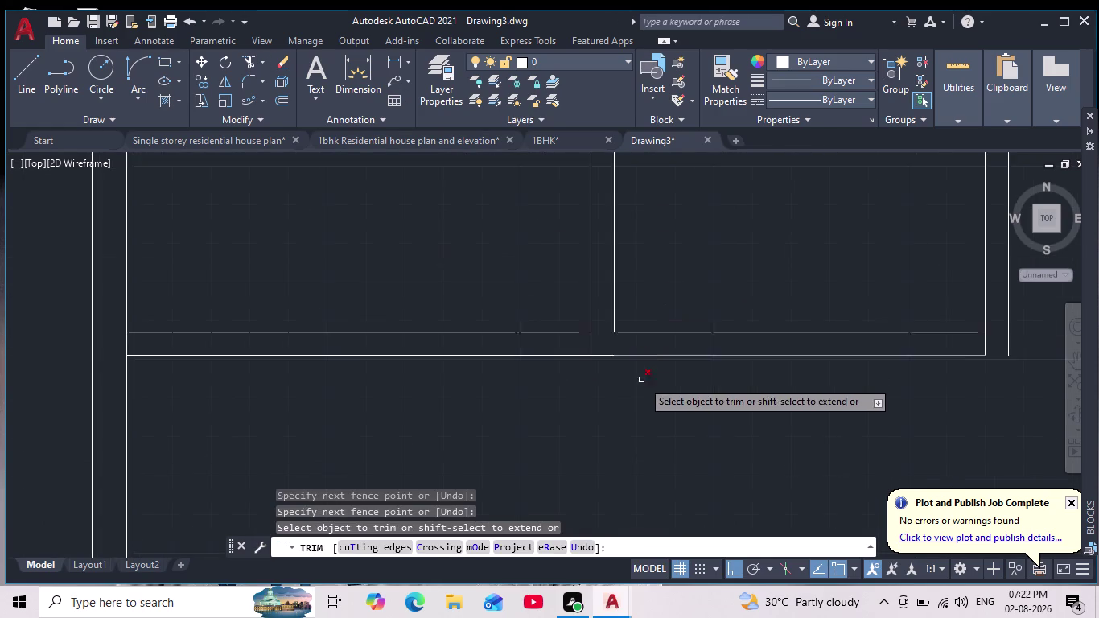
middle_drag(649, 392, 532, 445)
scroll(down, 3)
key(Escape)
key(Escape)
Pan around the floor plan to review the partition junction.
middle_drag(550, 452, 571, 430)
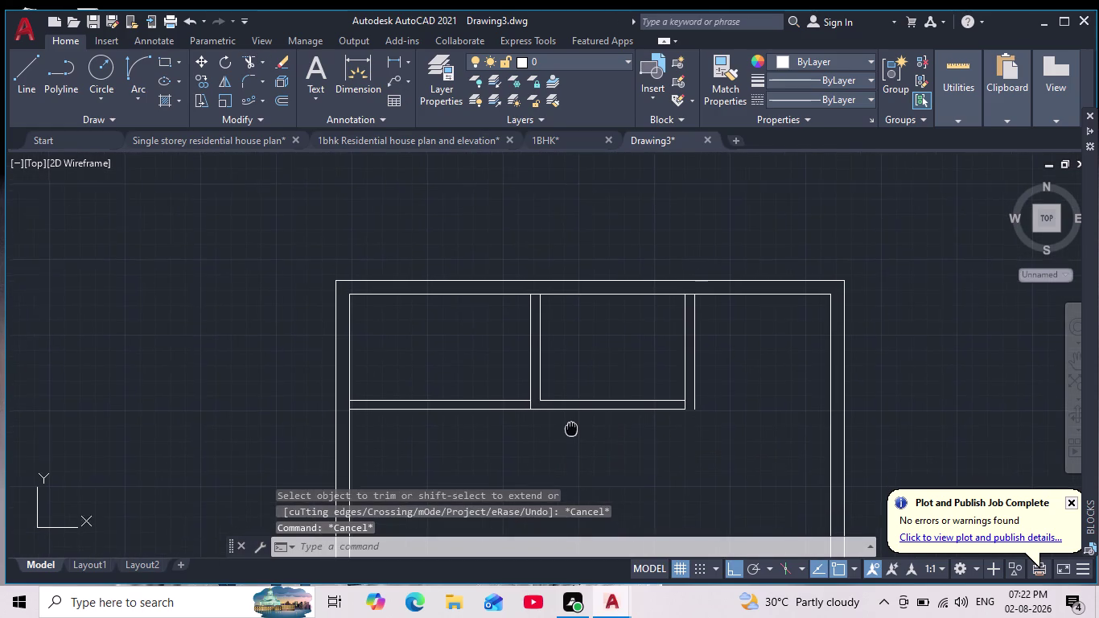
middle_drag(571, 429, 571, 428)
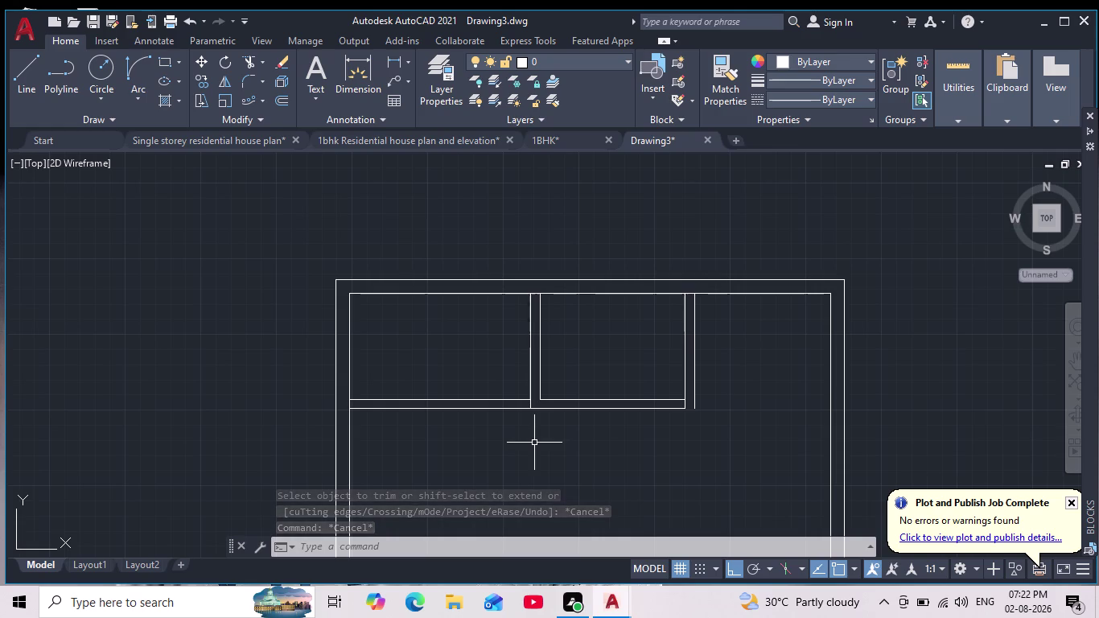
scroll(up, 3)
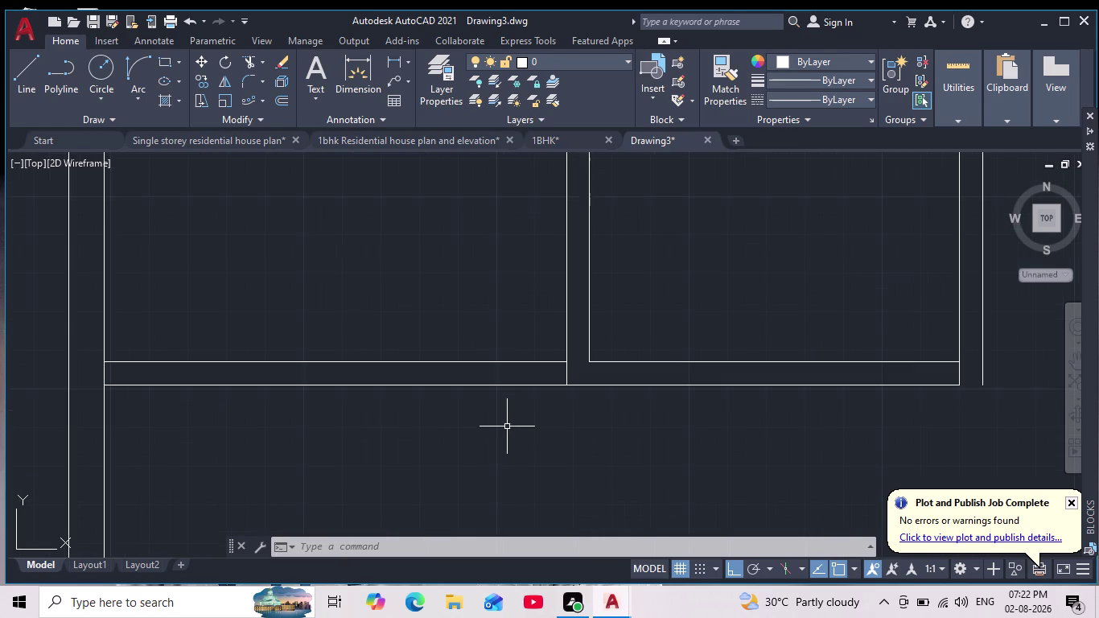
scroll(down, 3)
middle_drag(498, 437, 493, 477)
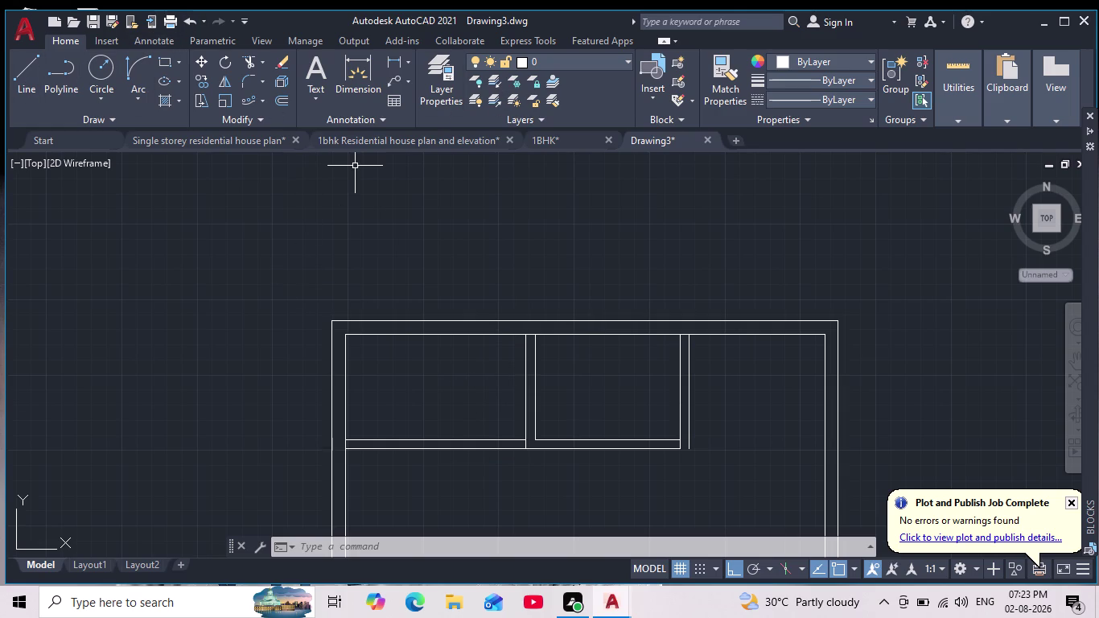
Open the Layer Properties manager with LA, recovering from an accidental selection.
text(l.a)
key(Return)
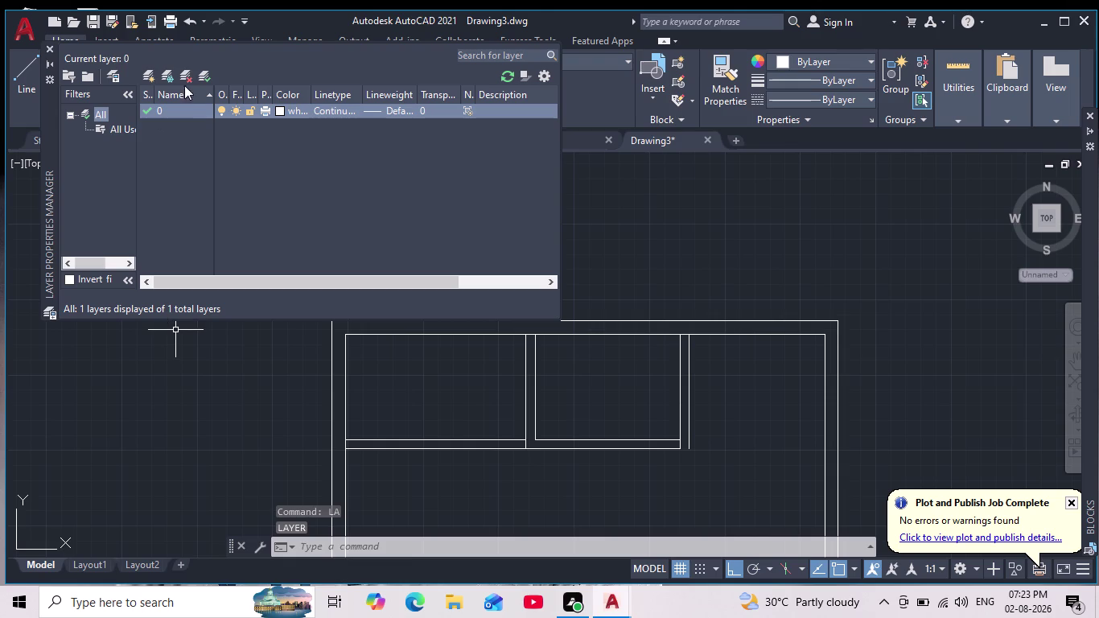
click(172, 390)
click(172, 390)
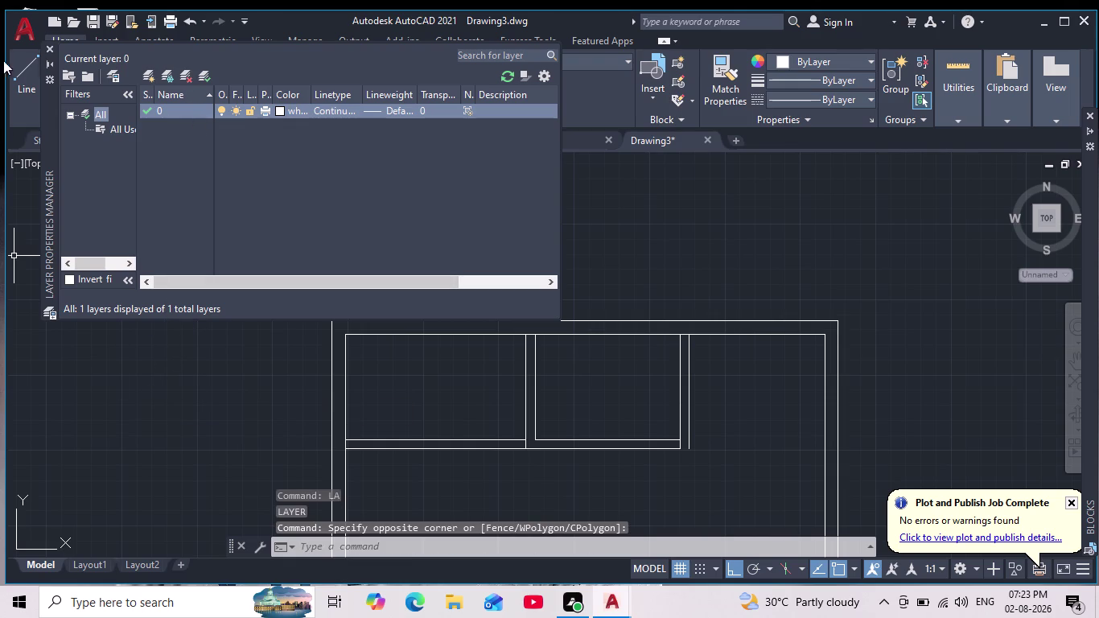
click(45, 48)
key(Escape)
key(Escape)
key(Escape)
key(Escape)
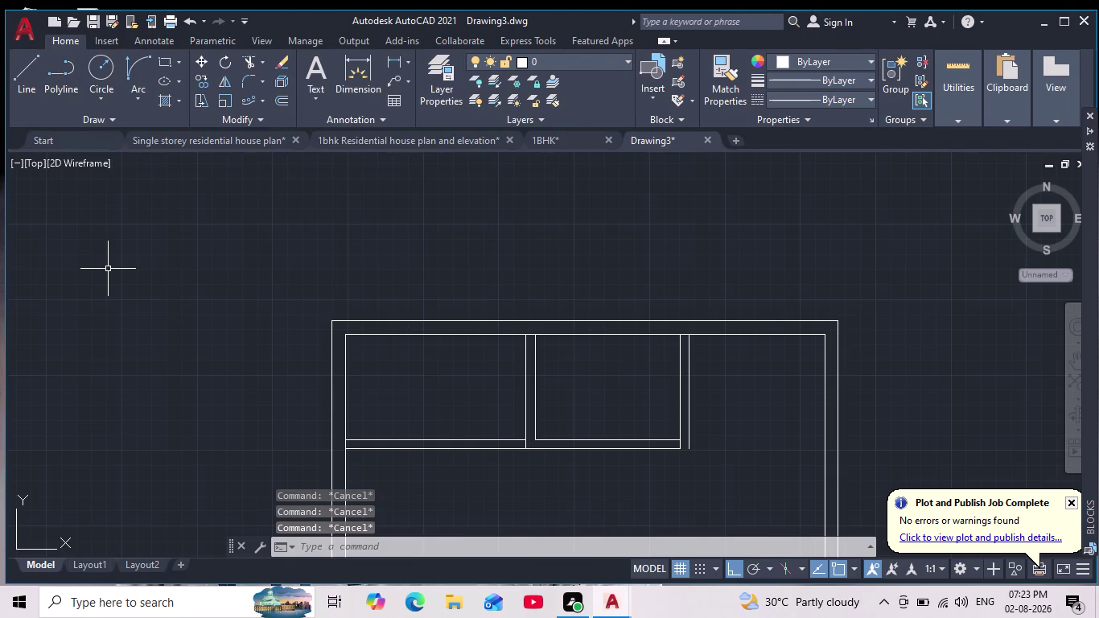
text(la)
key(Return)
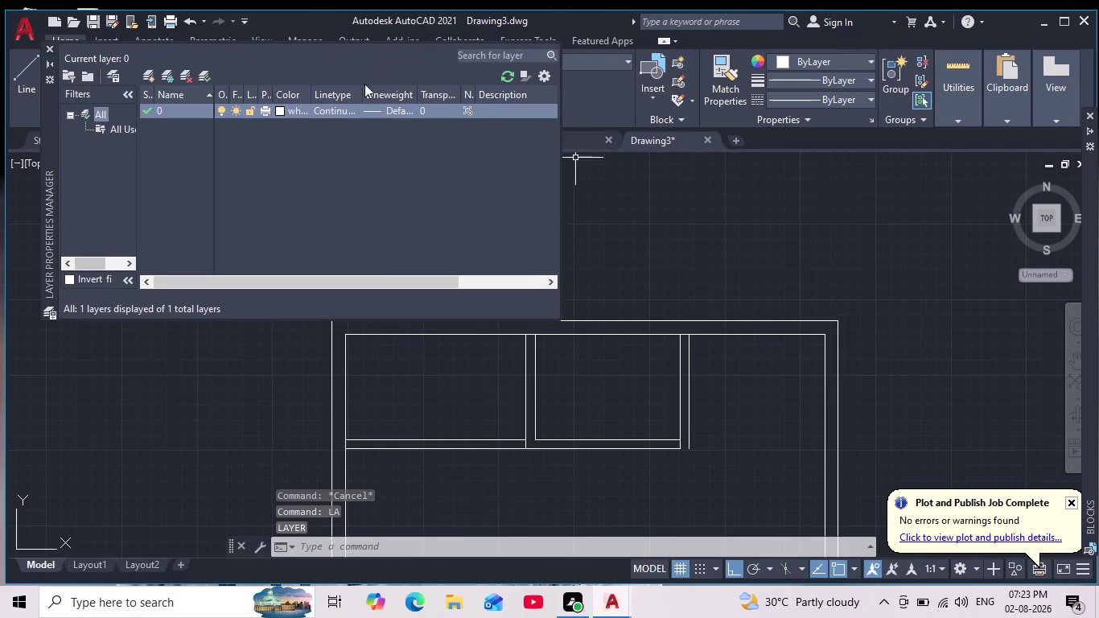
Add a new layer named 'doors'.
click(198, 107)
key(Return)
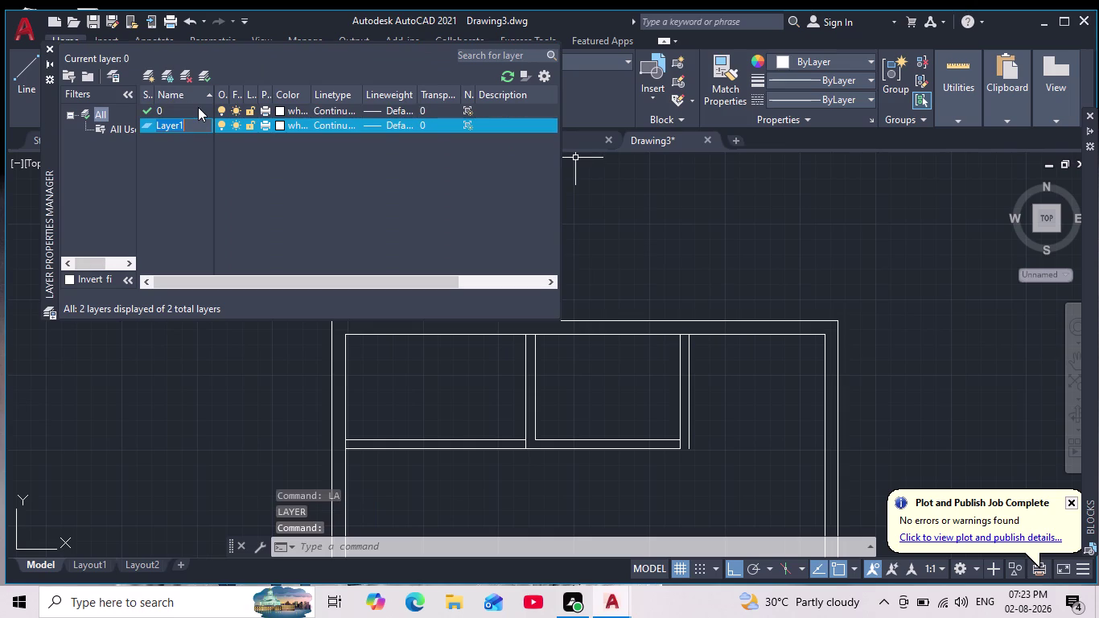
key(BackSpace)
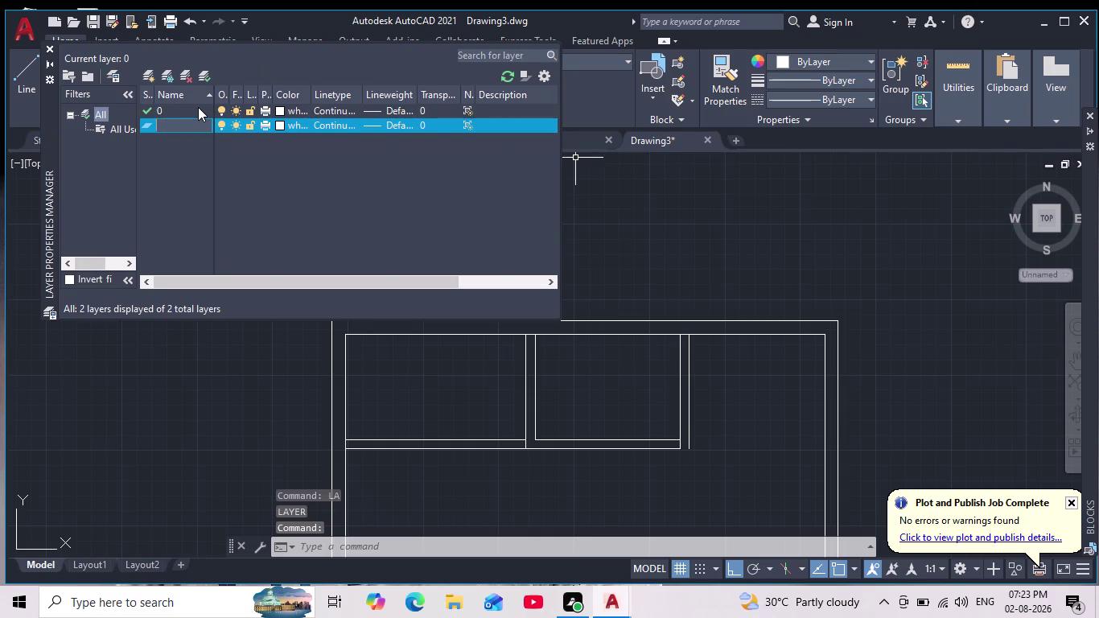
text(door)
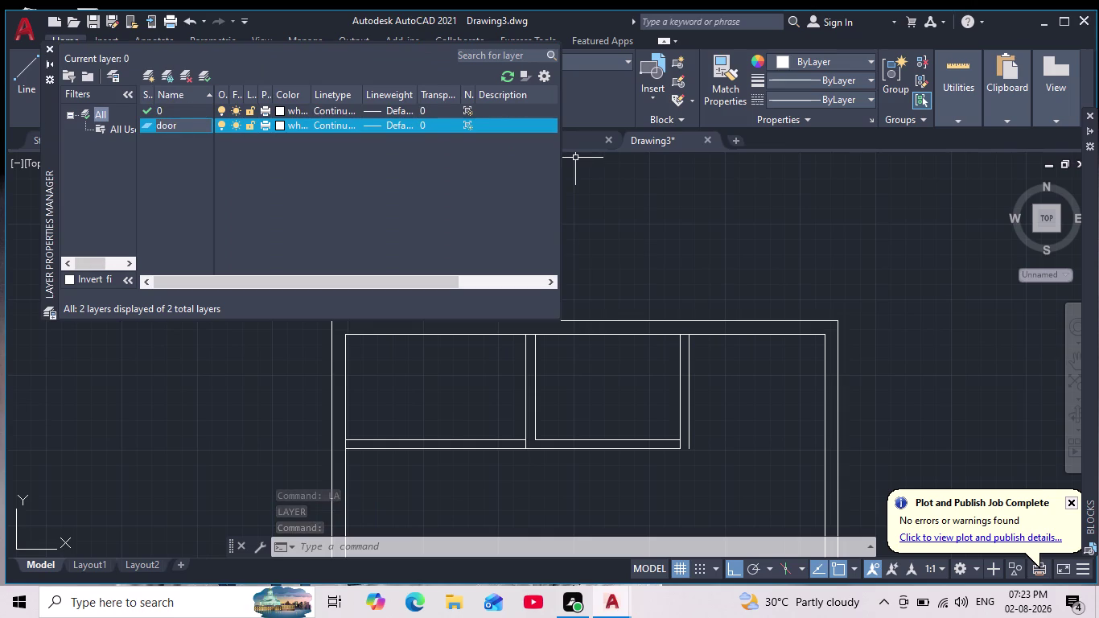
key(s)
key(Return)
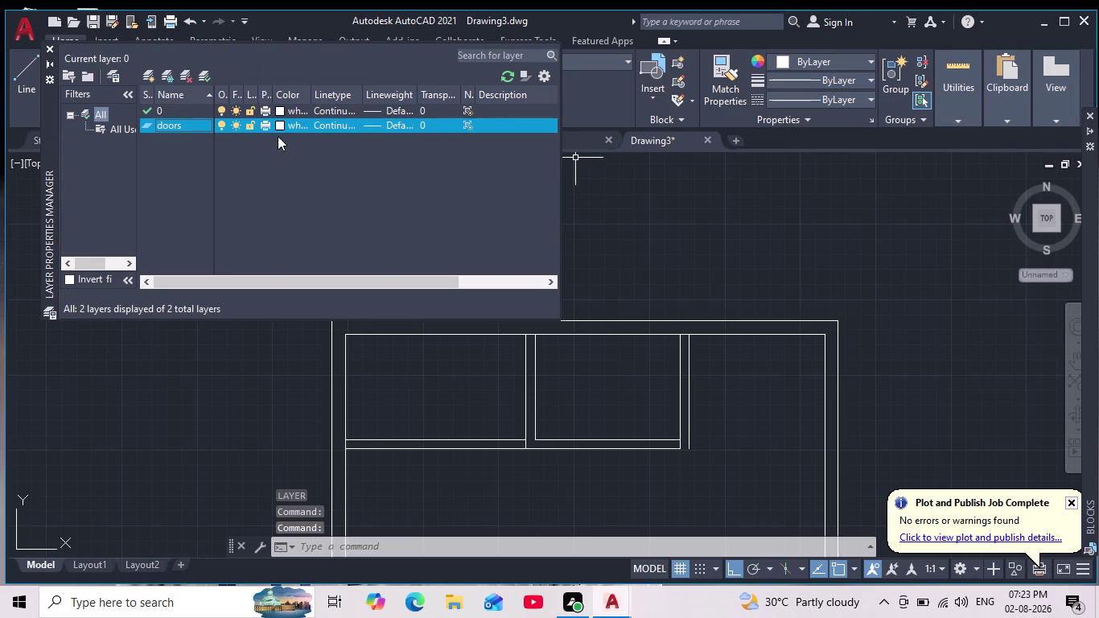
Give the doors layer a yellow colour, close the manager, and set doors current.
click(280, 123)
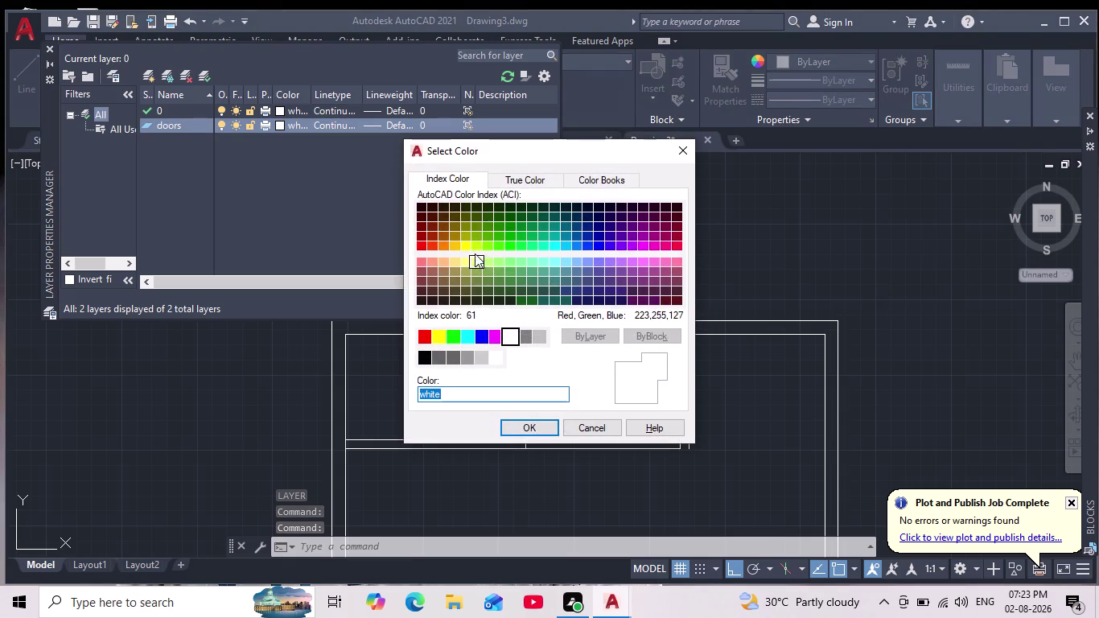
click(466, 248)
click(541, 424)
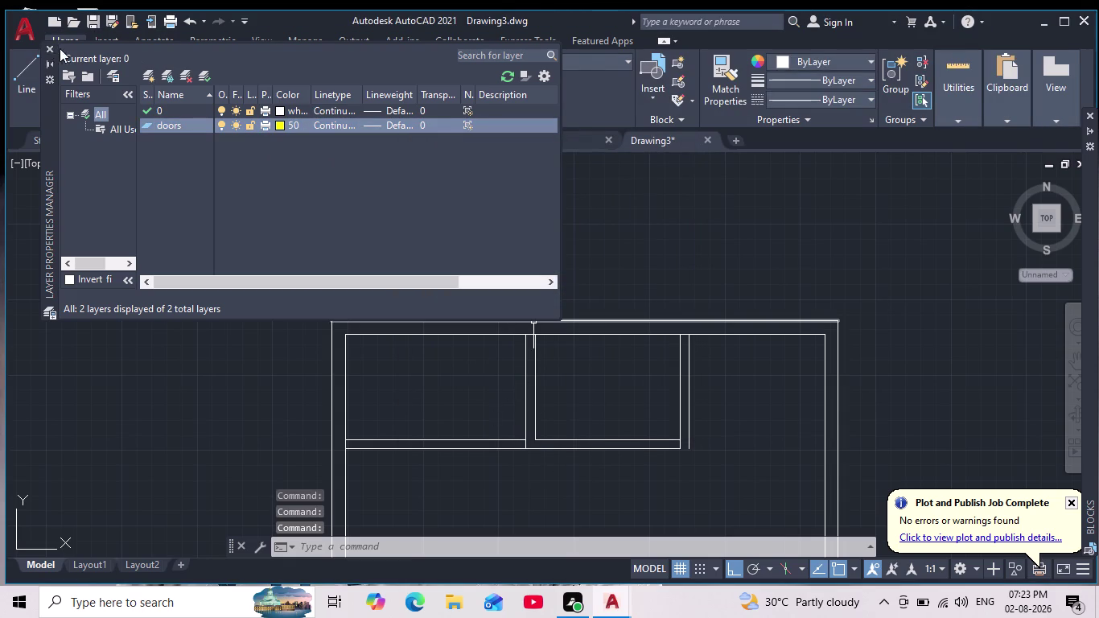
click(48, 48)
click(601, 63)
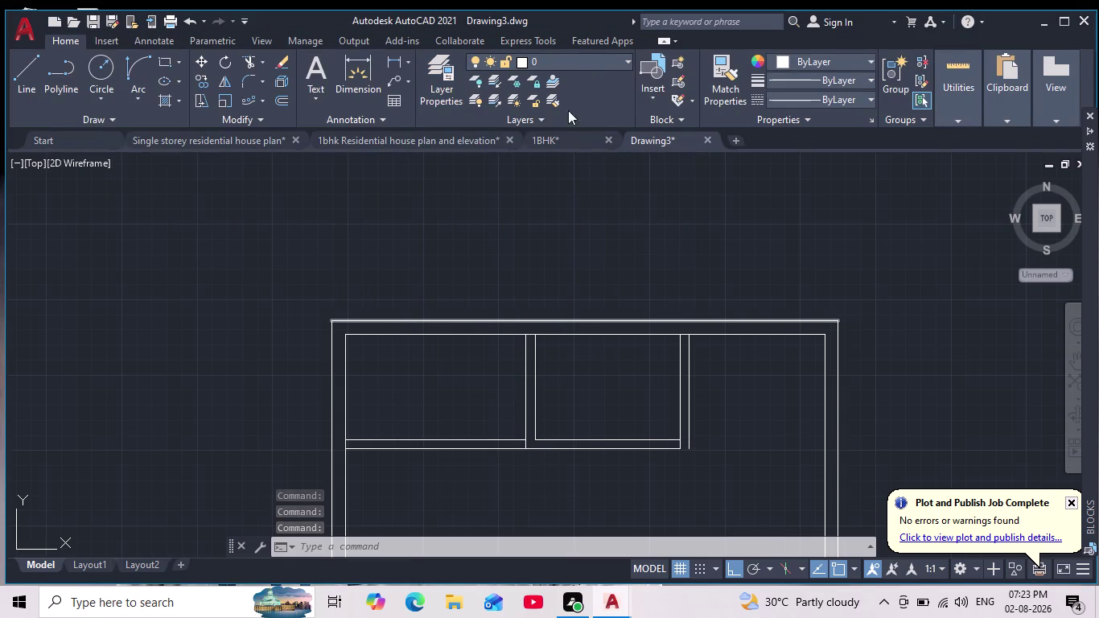
click(557, 100)
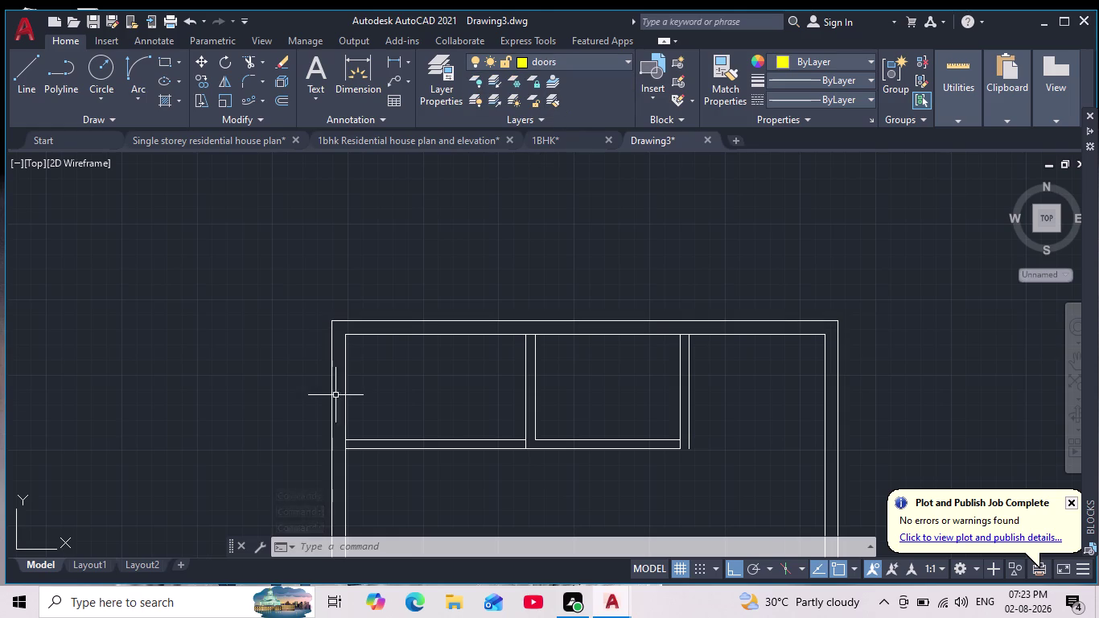
Draw a line from the partition corner down to the lower wall line.
scroll(down, 3)
scroll(up, 3)
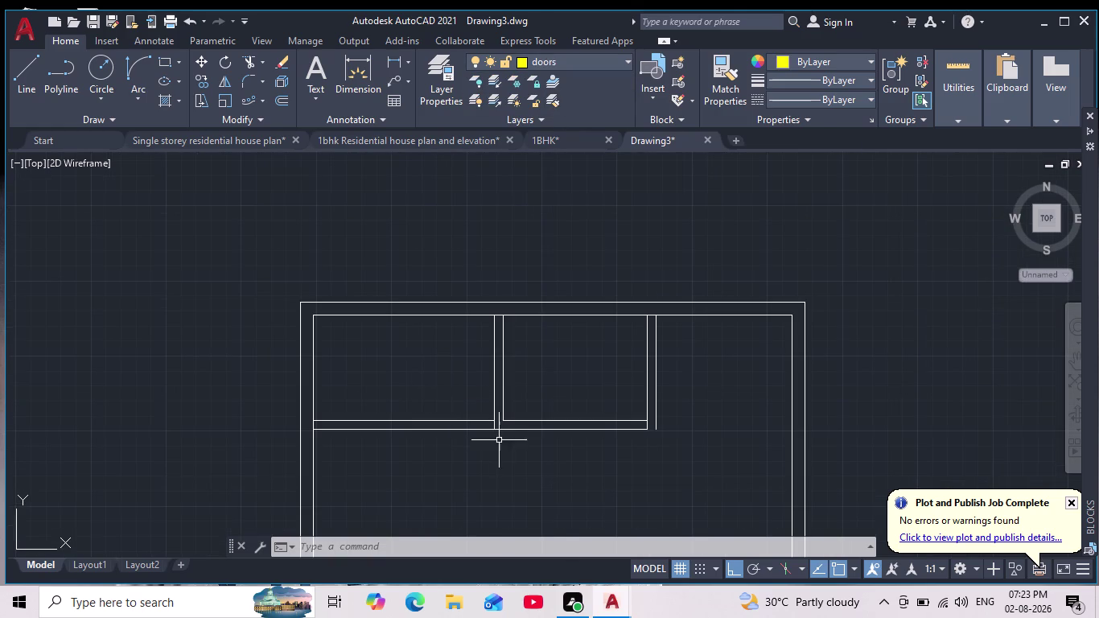
scroll(up, 3)
click(24, 73)
middle_drag(458, 439, 587, 438)
scroll(up, 3)
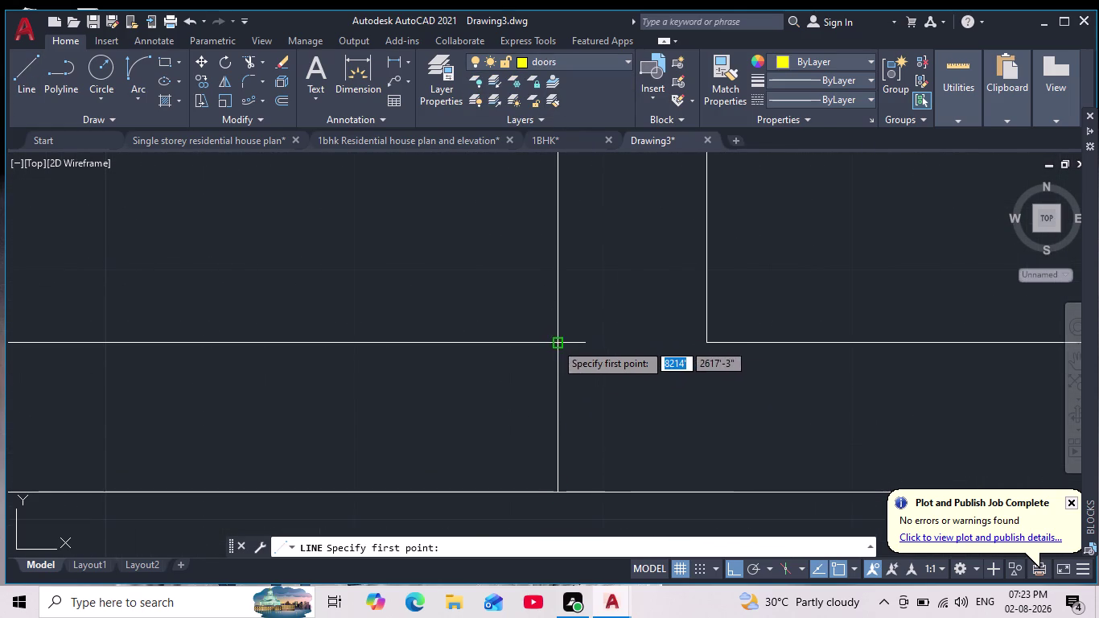
click(555, 343)
click(562, 490)
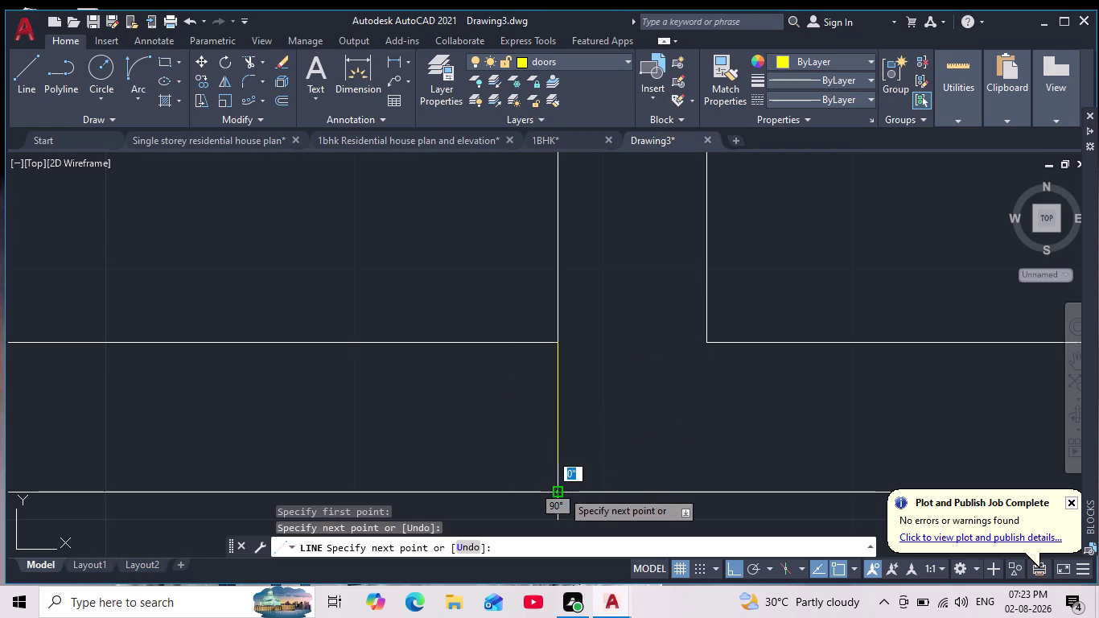
key(space)
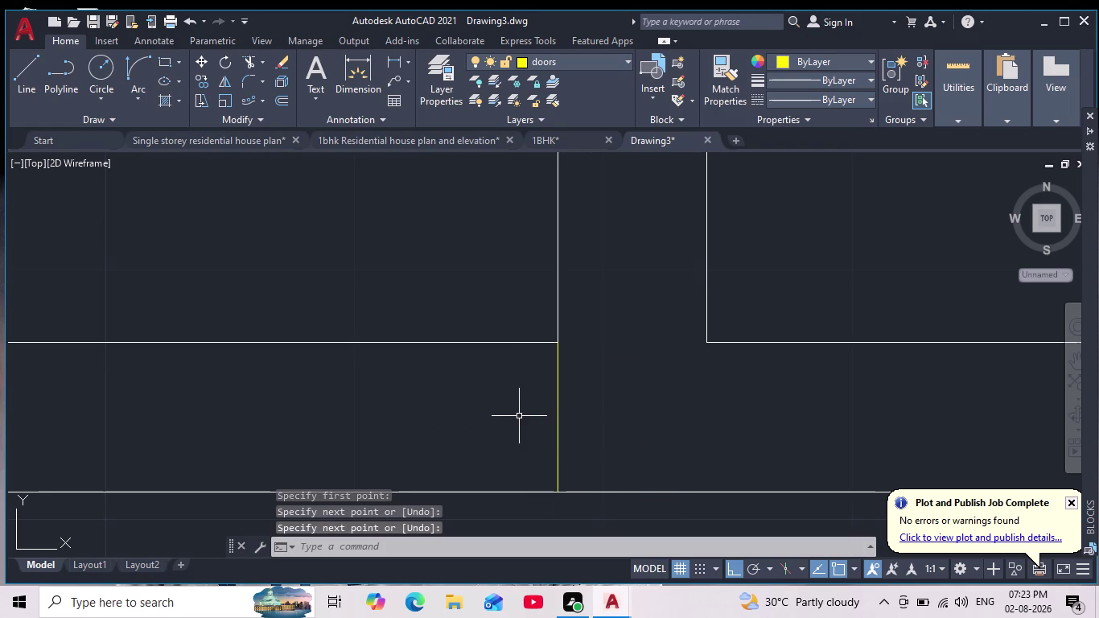
Draw a 2'8" door leaf line starting on the partition.
key(space)
click(556, 414)
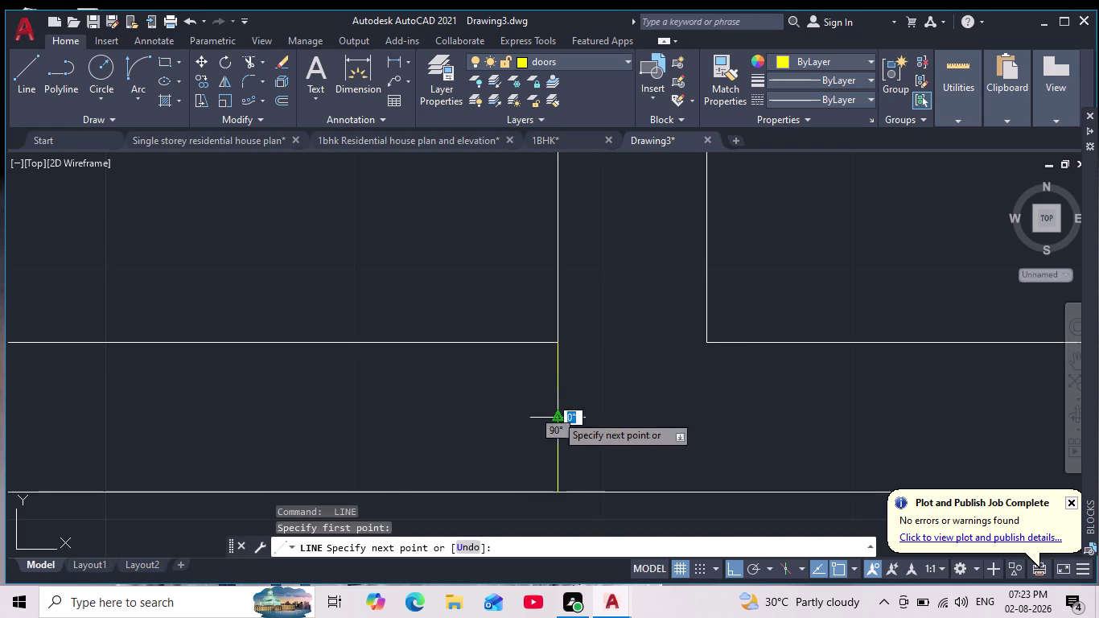
scroll(down, 3)
middle_drag(453, 418, 520, 420)
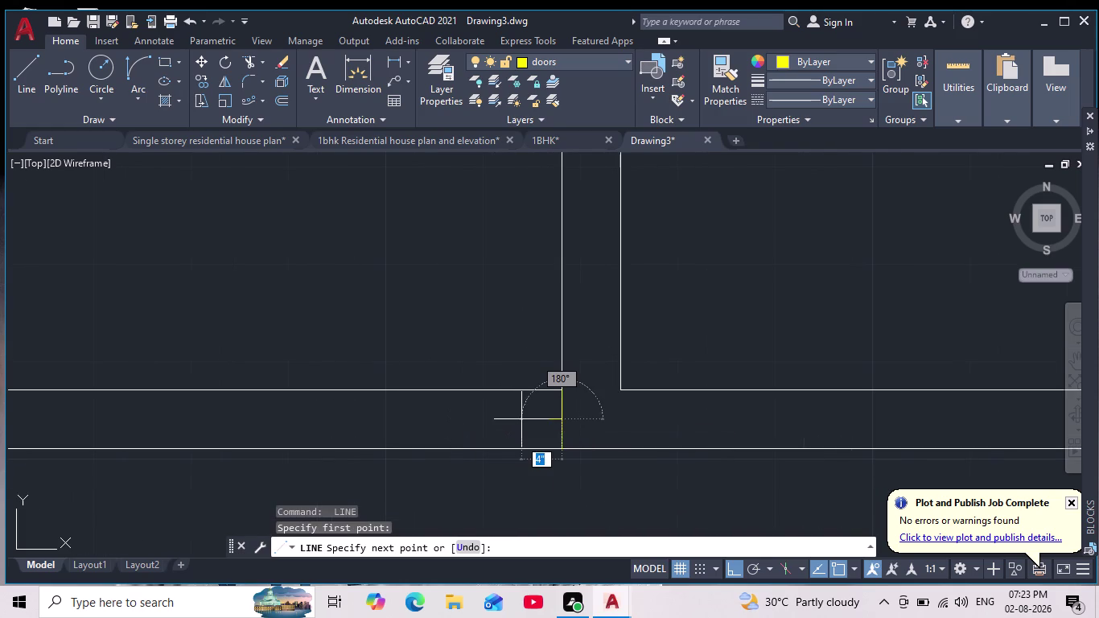
key(2)
key(Return)
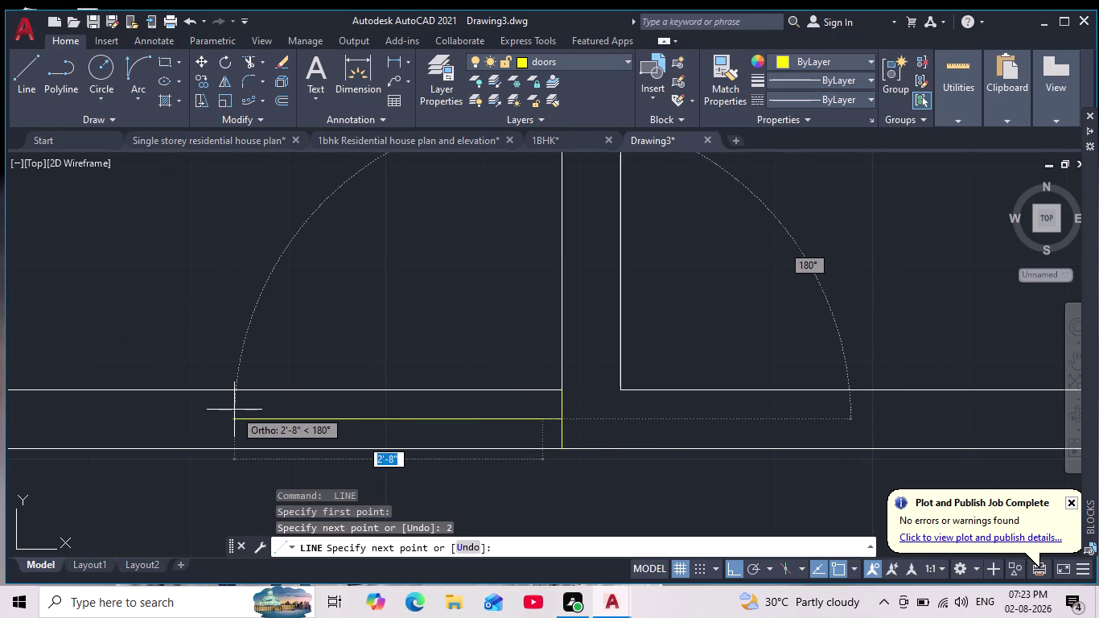
key(2)
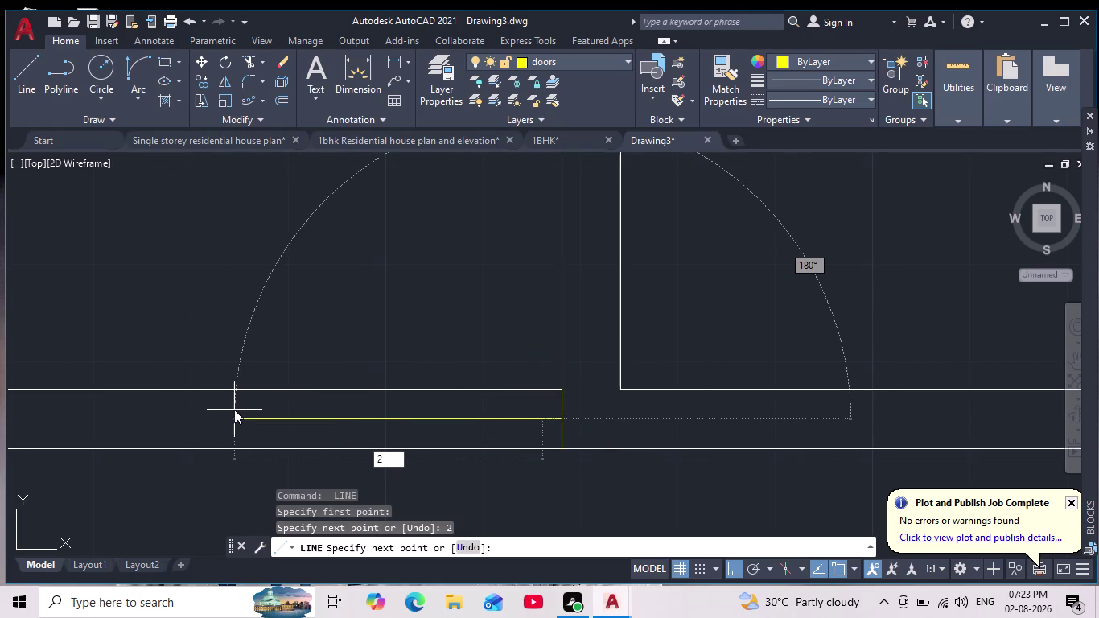
text('8)
text(")
key(Return)
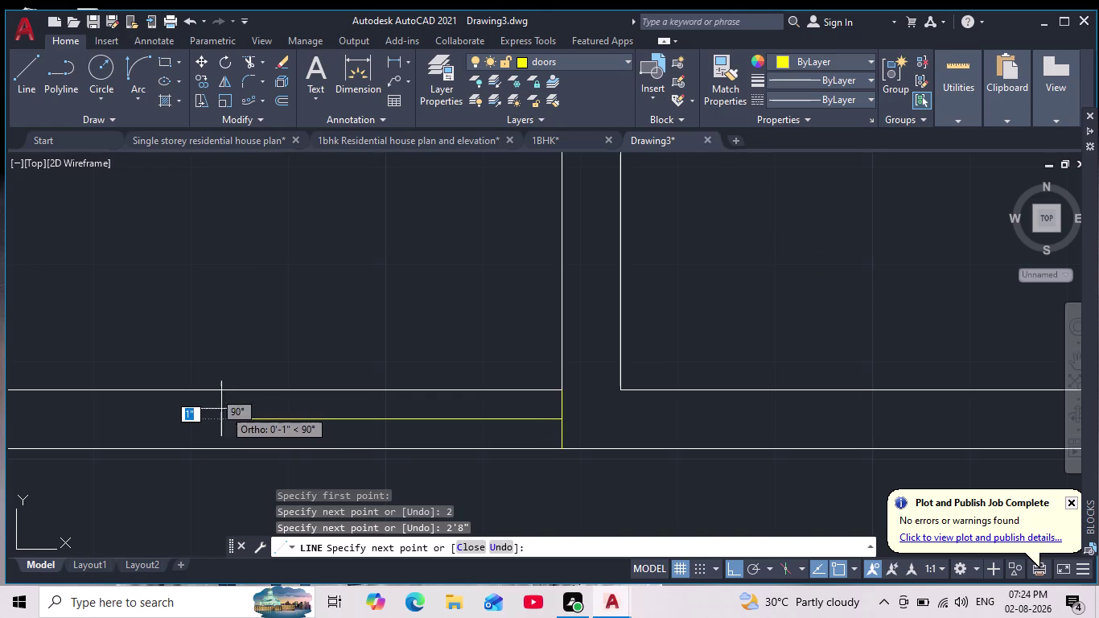
key(2)
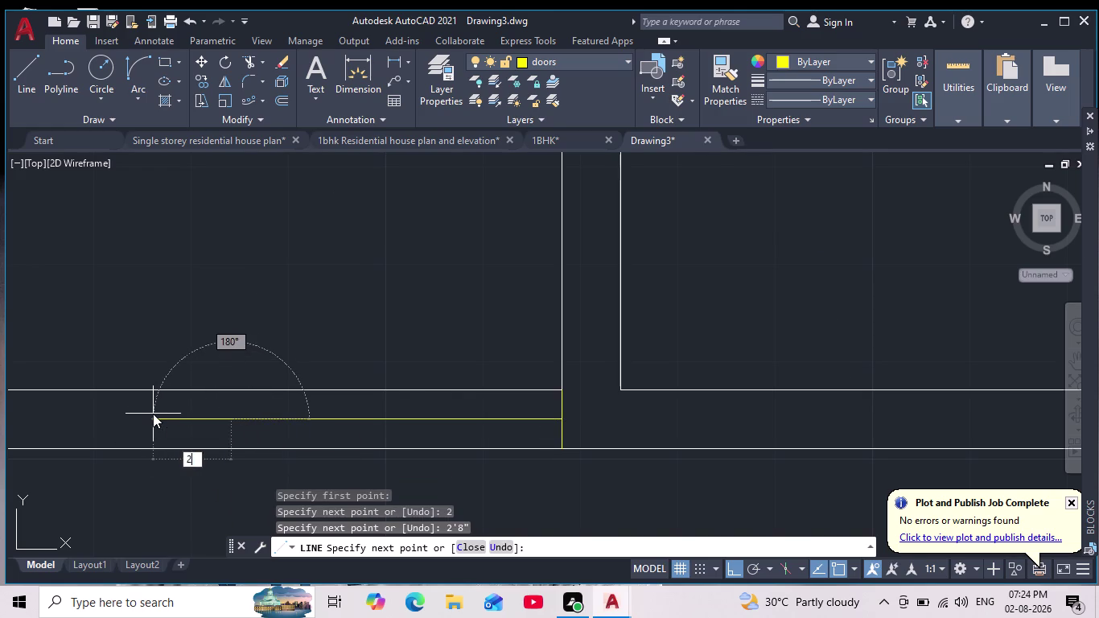
key(Return)
key(Escape)
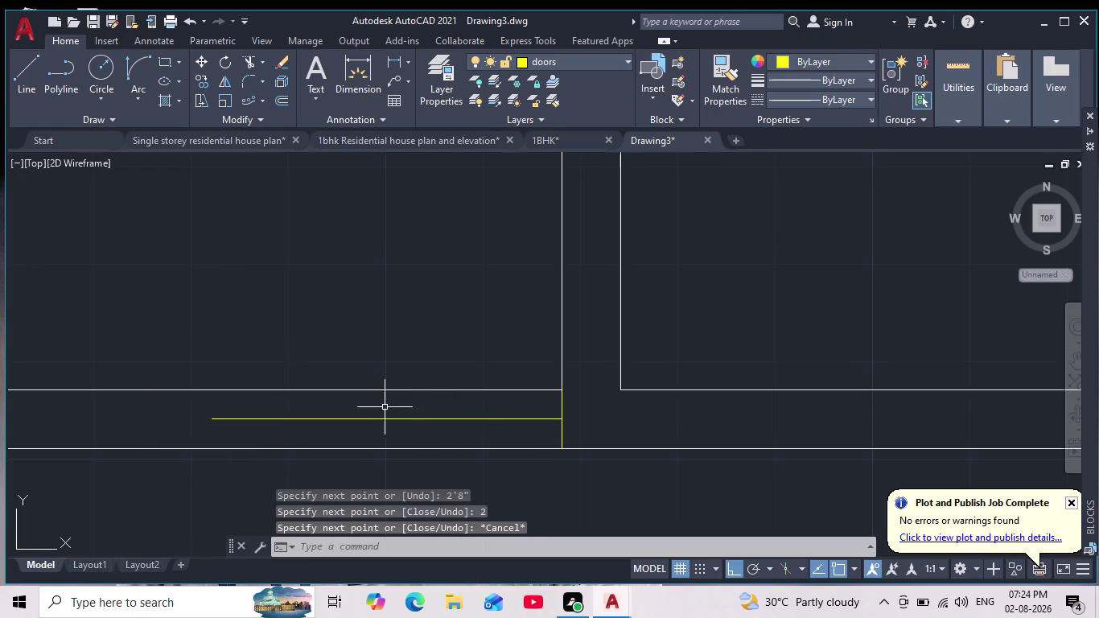
Rotate the door leaf 90° about the partition end so it stands upright.
click(385, 420)
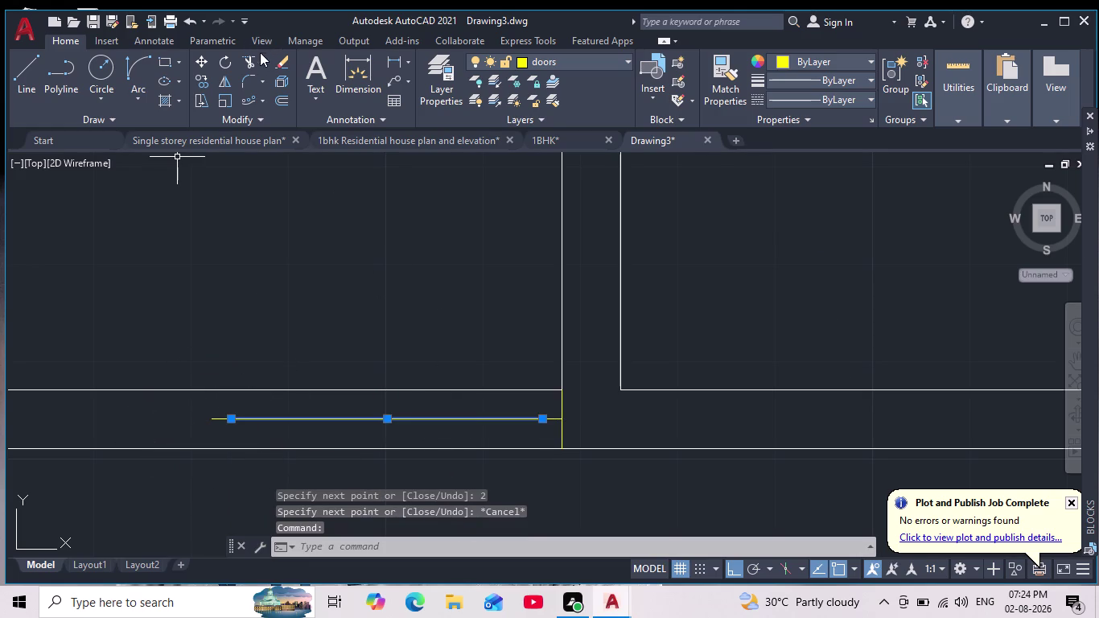
click(222, 60)
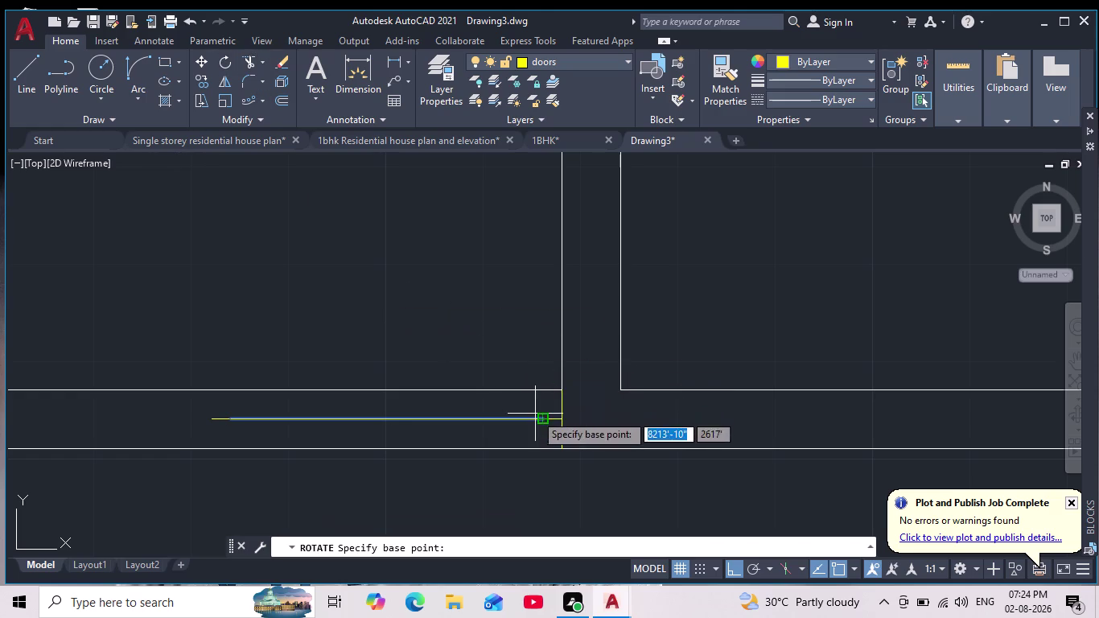
click(535, 425)
middle_click(512, 455)
scroll(down, 3)
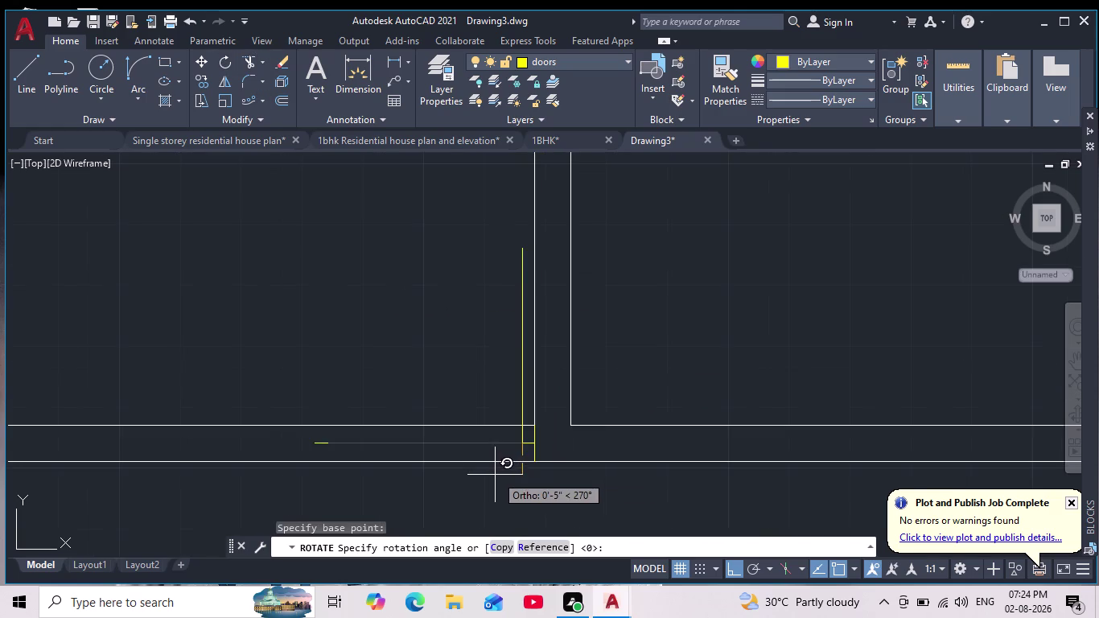
middle_drag(497, 458, 505, 420)
click(495, 474)
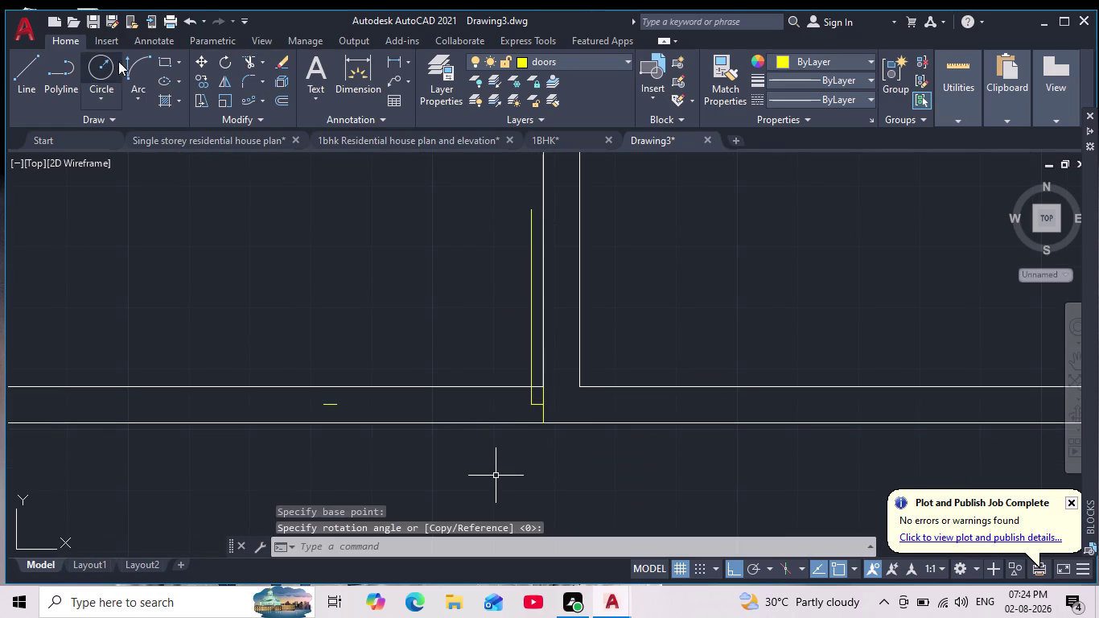
Draw the quarter swing arc with Start-End-Direction, then make layer 0 current.
click(141, 74)
click(529, 214)
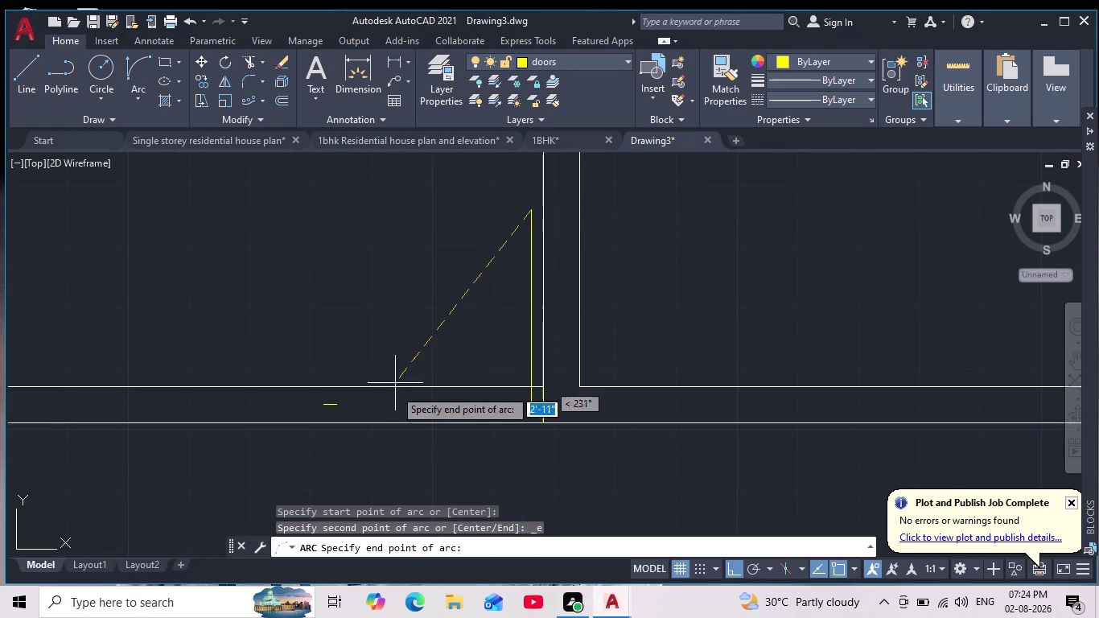
click(341, 407)
click(281, 312)
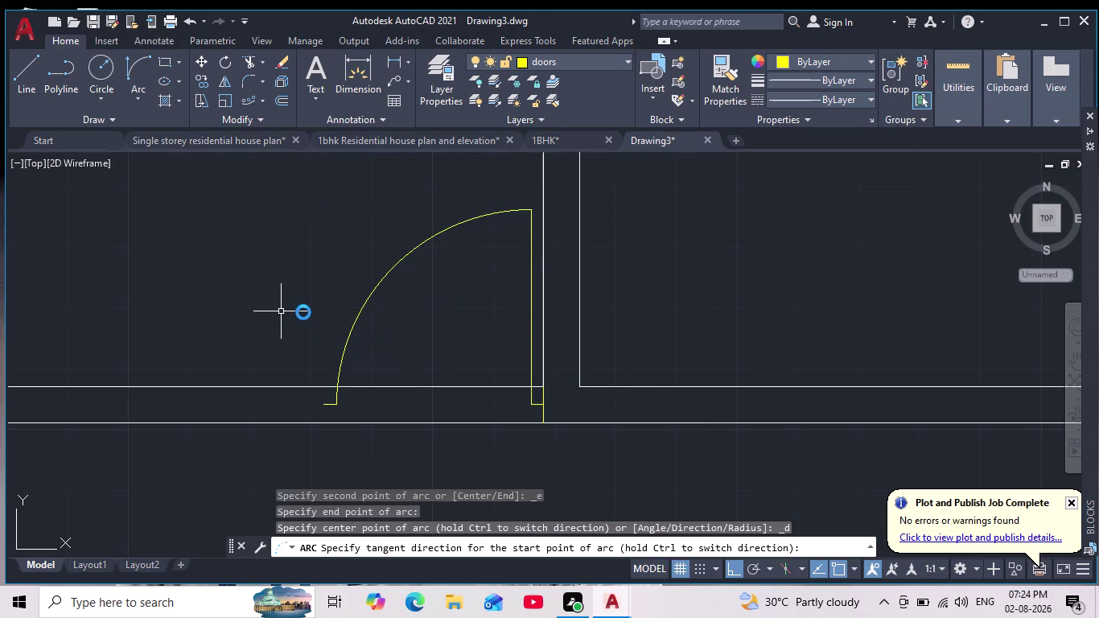
key(Escape)
key(Escape)
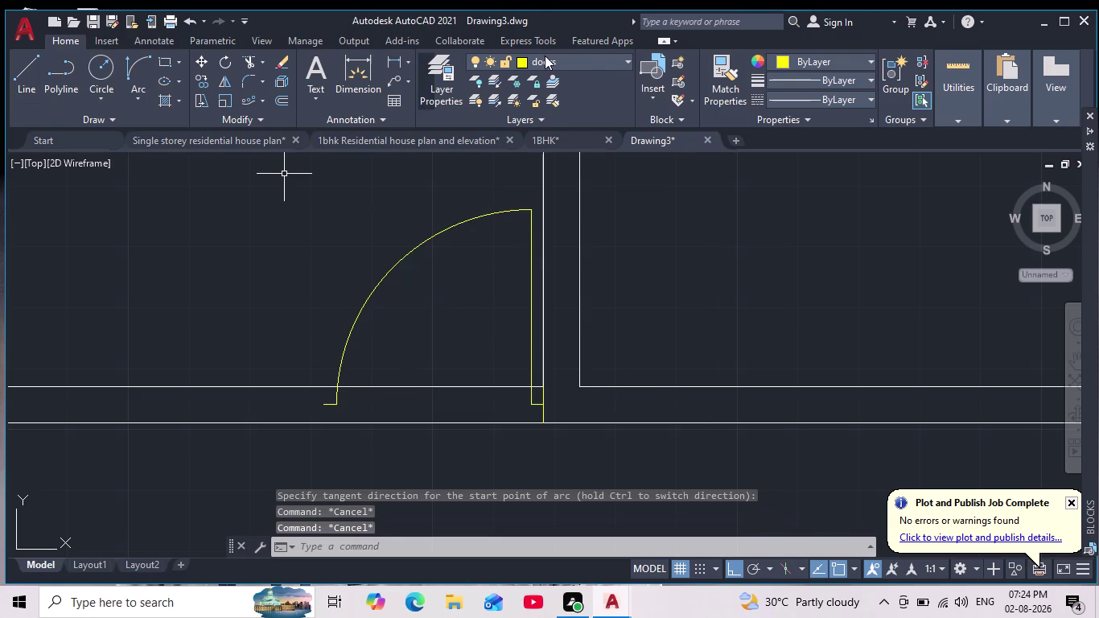
click(585, 54)
click(555, 80)
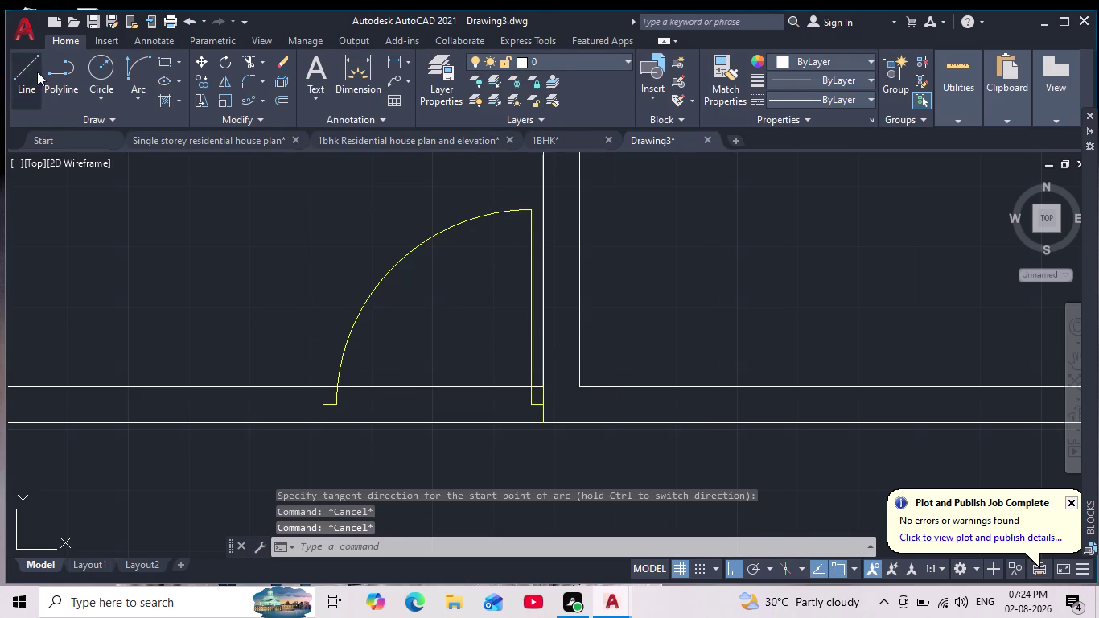
Draw a line capping the wall end beside the door opening.
click(30, 69)
scroll(up, 3)
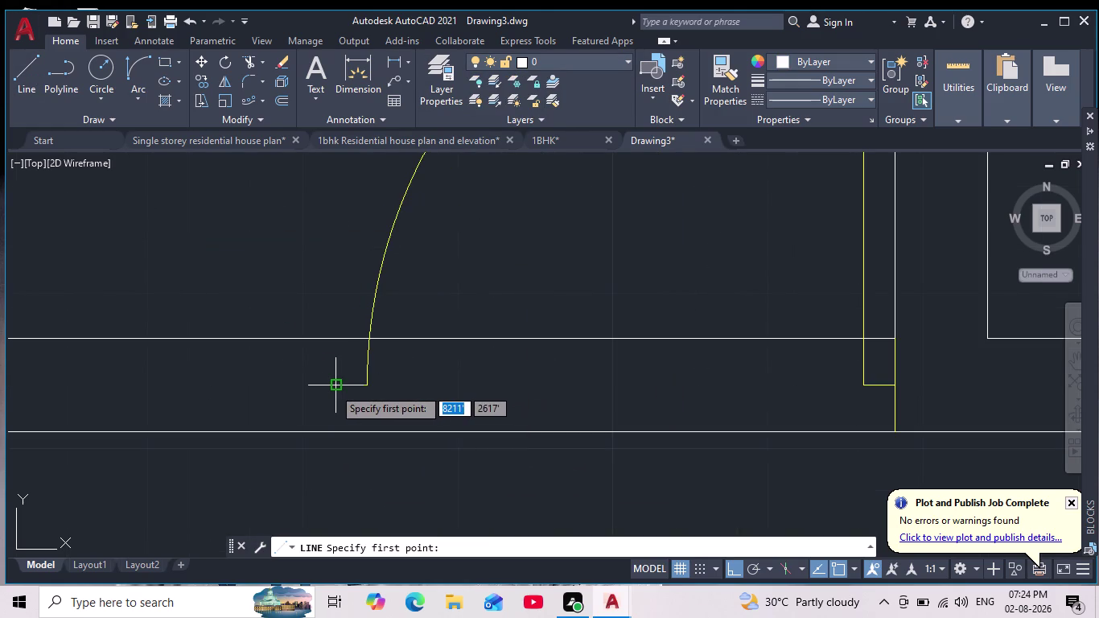
click(335, 340)
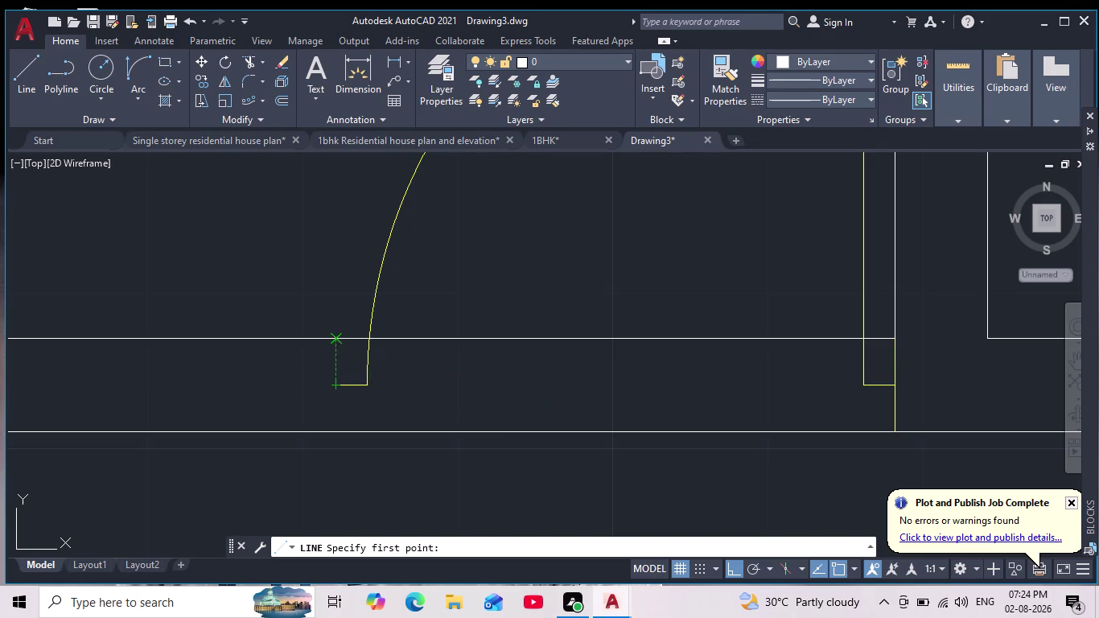
click(336, 432)
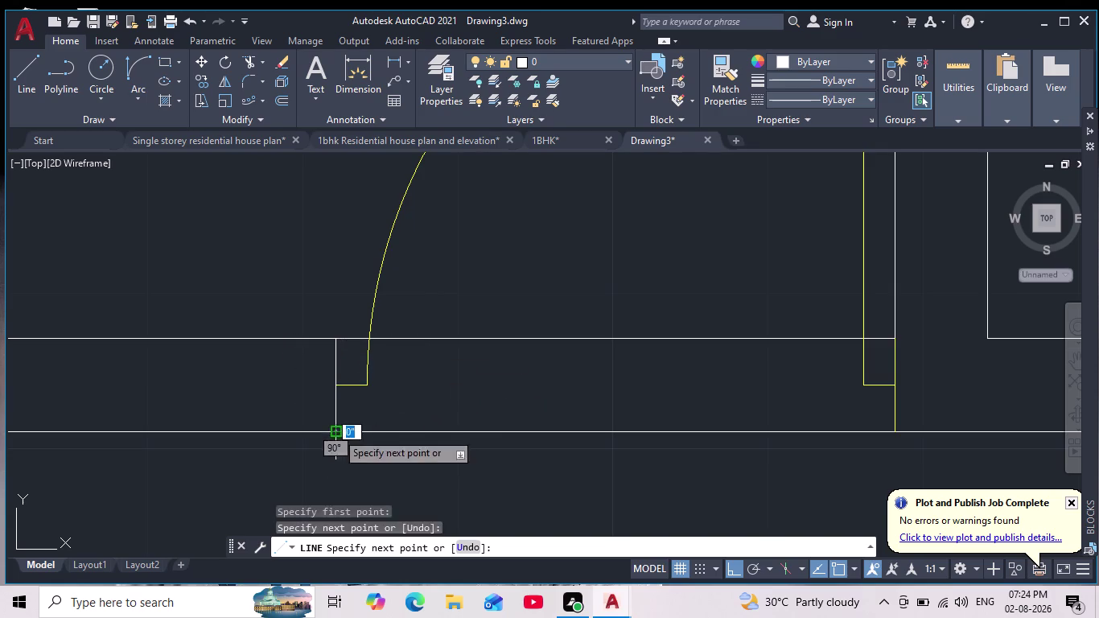
key(Escape)
Trim the wall lines crossing the doorway using fence selections.
key(Escape)
click(253, 61)
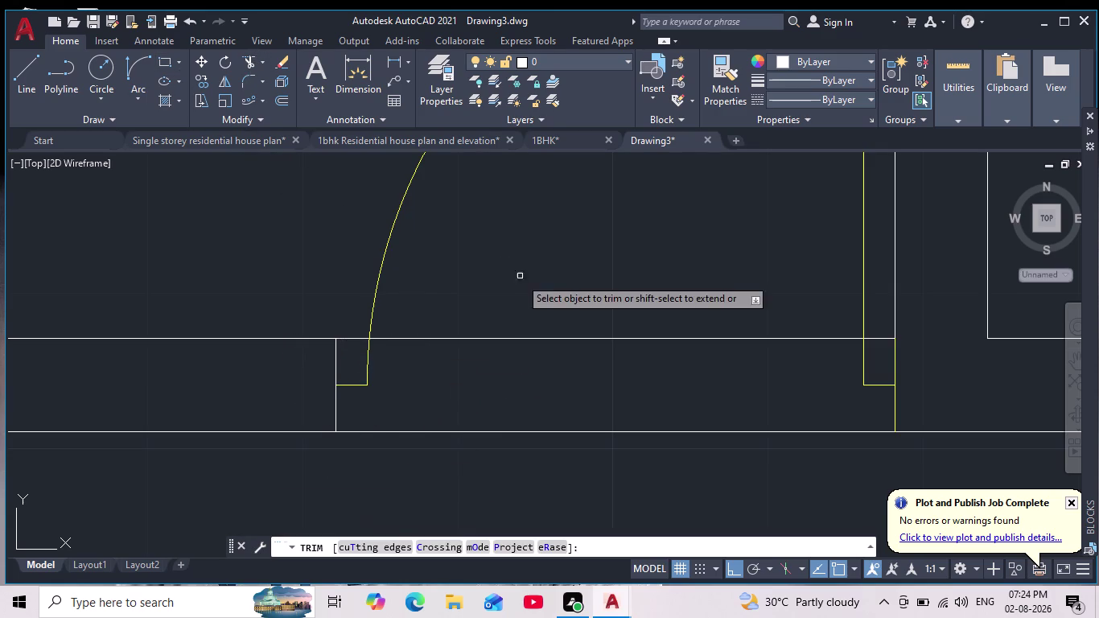
scroll(down, 3)
drag(551, 302, 588, 416)
scroll(up, 3)
drag(414, 324, 409, 249)
scroll(down, 3)
middle_drag(610, 299, 499, 403)
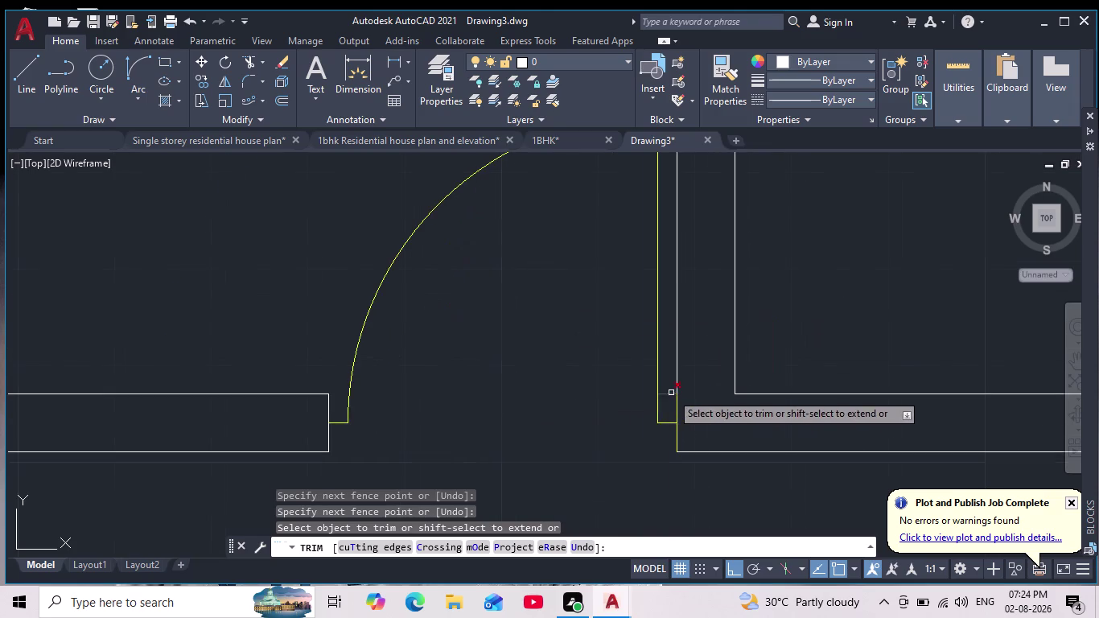
scroll(up, 3)
drag(656, 406, 656, 347)
key(Escape)
key(Escape)
Pan and zoom around the plan to view the cleared opening.
scroll(down, 3)
middle_drag(698, 366, 619, 394)
scroll(down, 3)
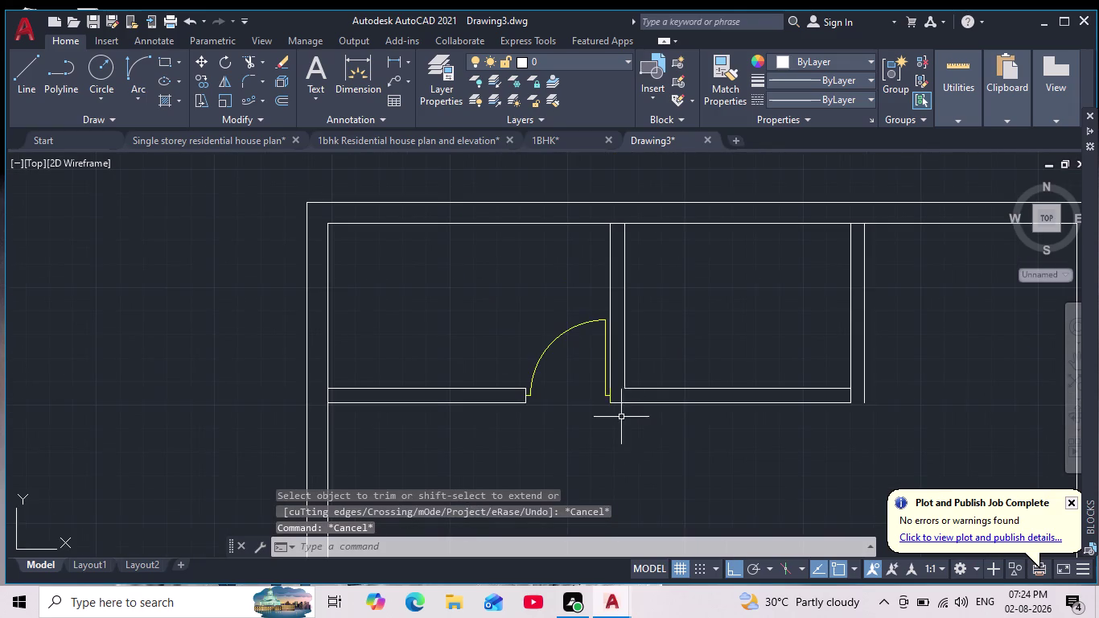
middle_drag(686, 438, 647, 447)
scroll(down, 3)
scroll(up, 3)
middle_drag(698, 440, 644, 417)
scroll(down, 3)
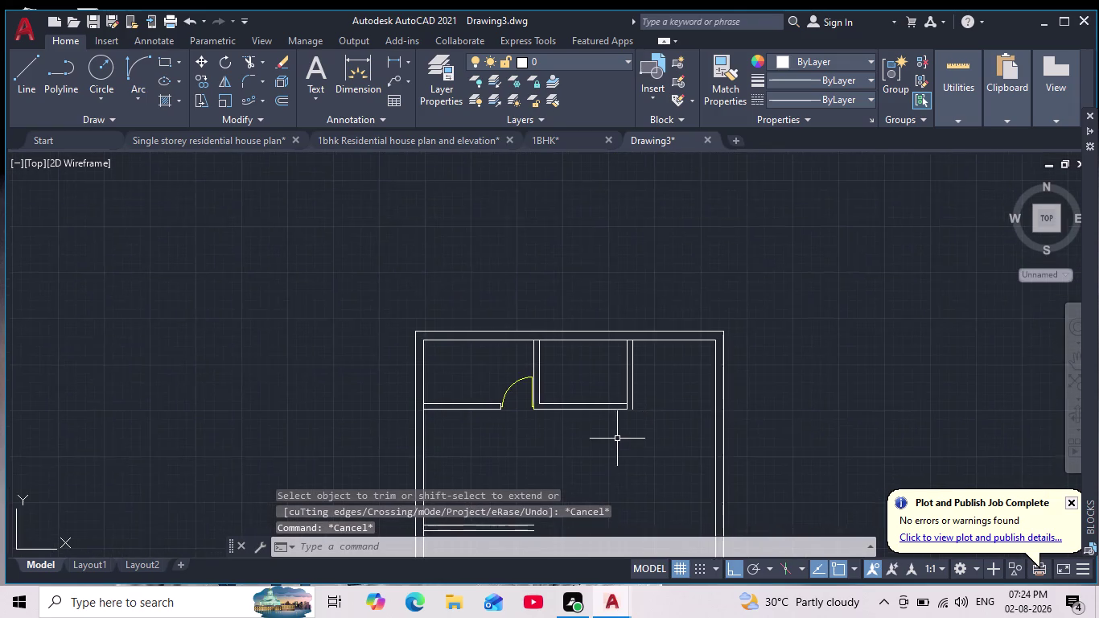
scroll(up, 3)
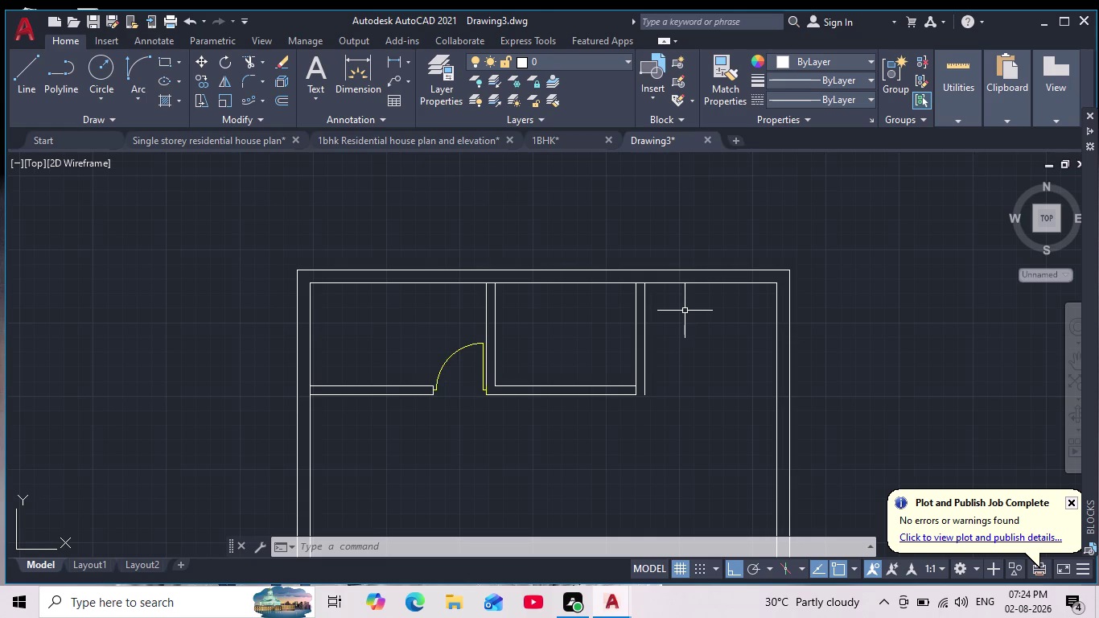
key(Escape)
click(33, 61)
scroll(up, 3)
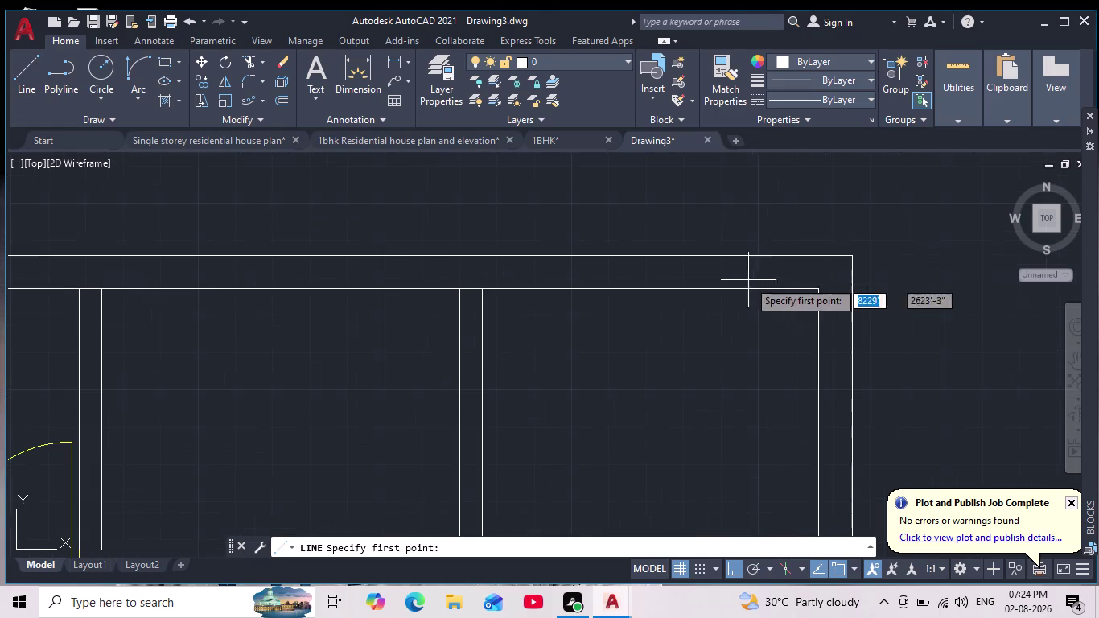
click(480, 291)
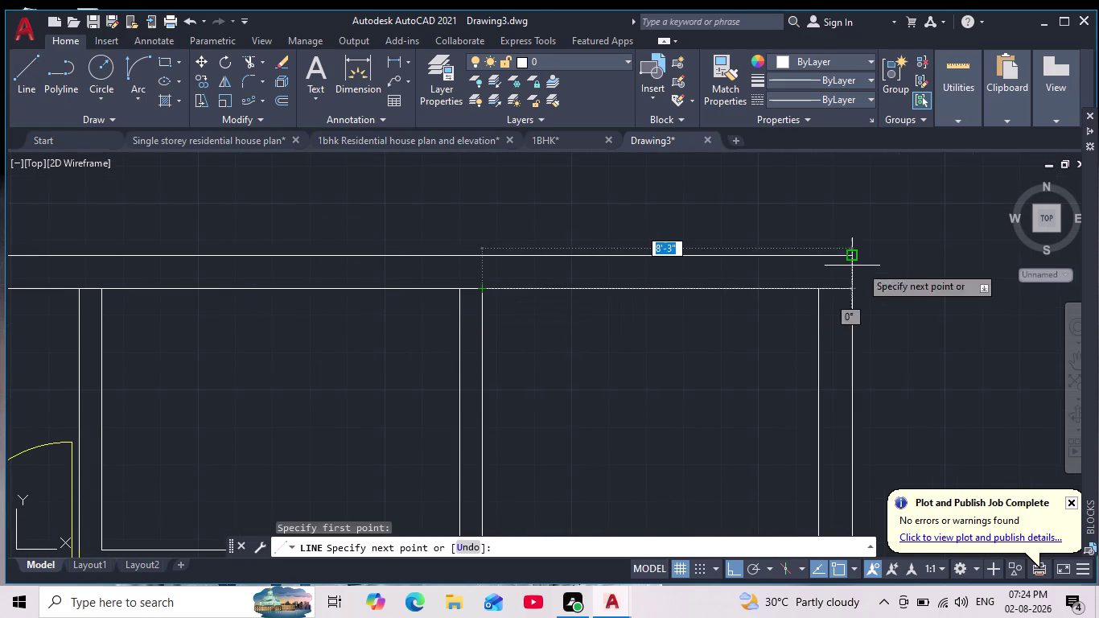
click(818, 290)
key(Escape)
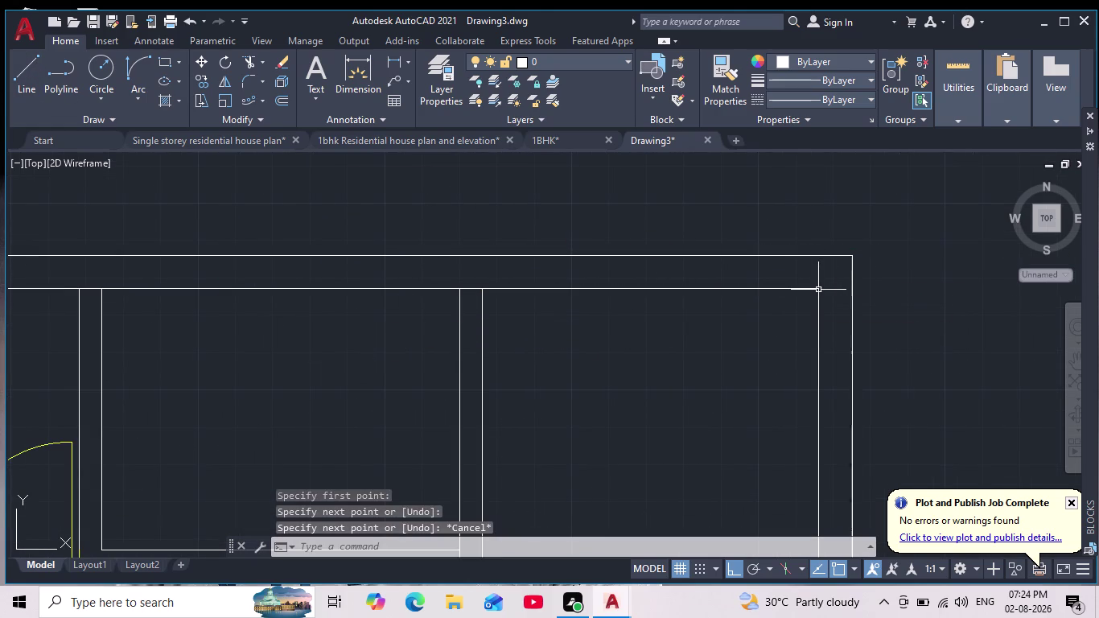
key(Escape)
key(Escape)
key(Escape)
key(o)
key(Return)
text(1)
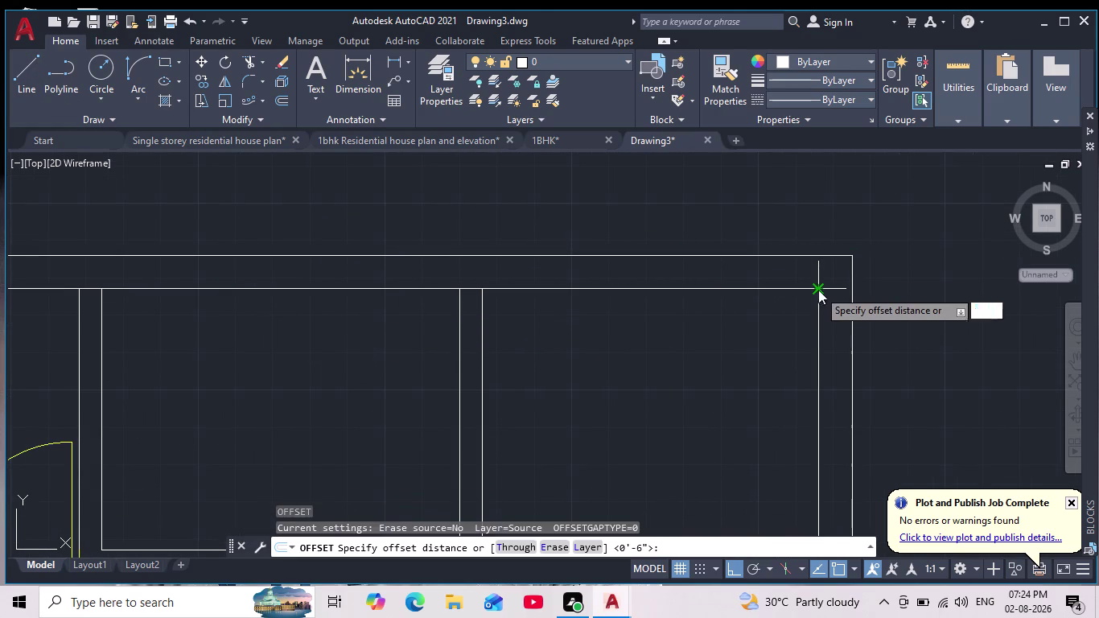
text(3')
key(Return)
scroll(down, 3)
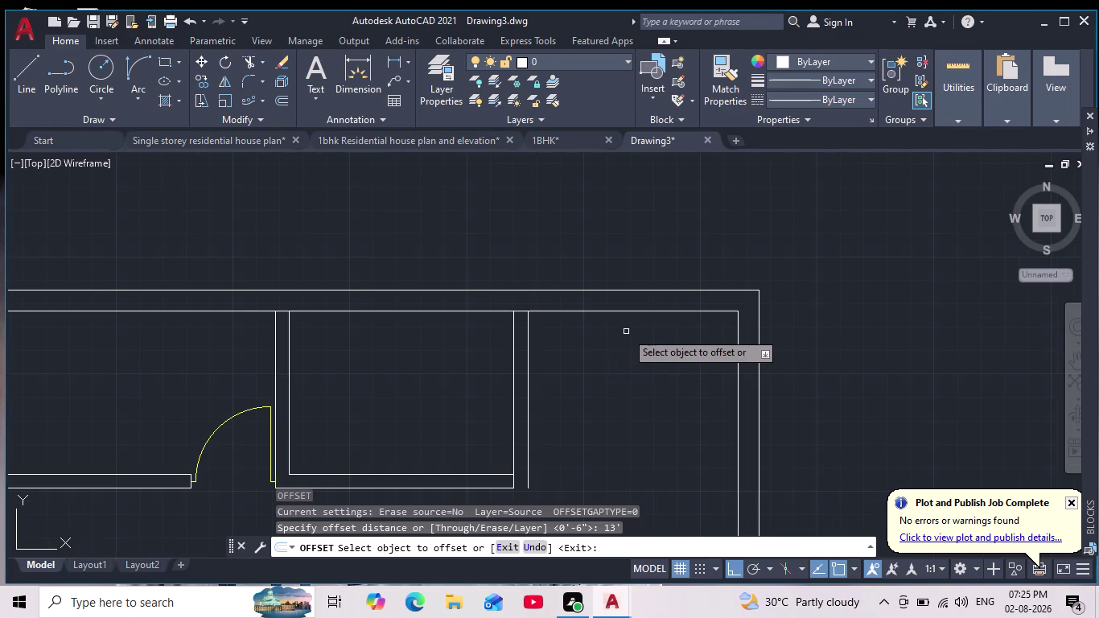
click(617, 310)
scroll(down, 3)
middle_drag(640, 369, 619, 326)
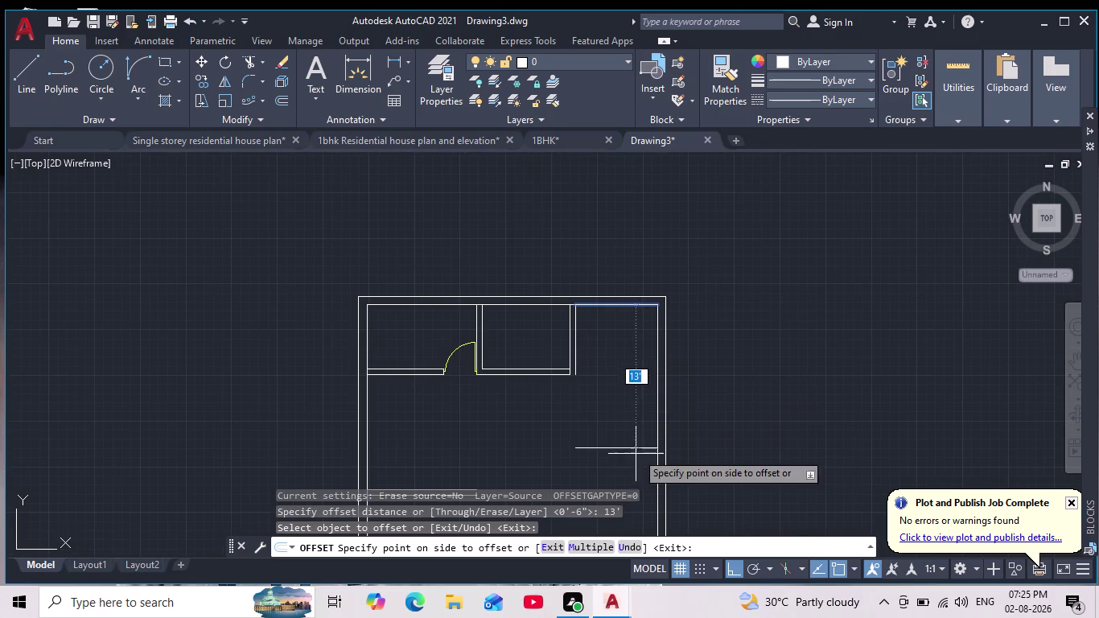
click(630, 467)
middle_drag(626, 459, 604, 411)
scroll(down, 3)
scroll(up, 3)
key(Return)
key(Return)
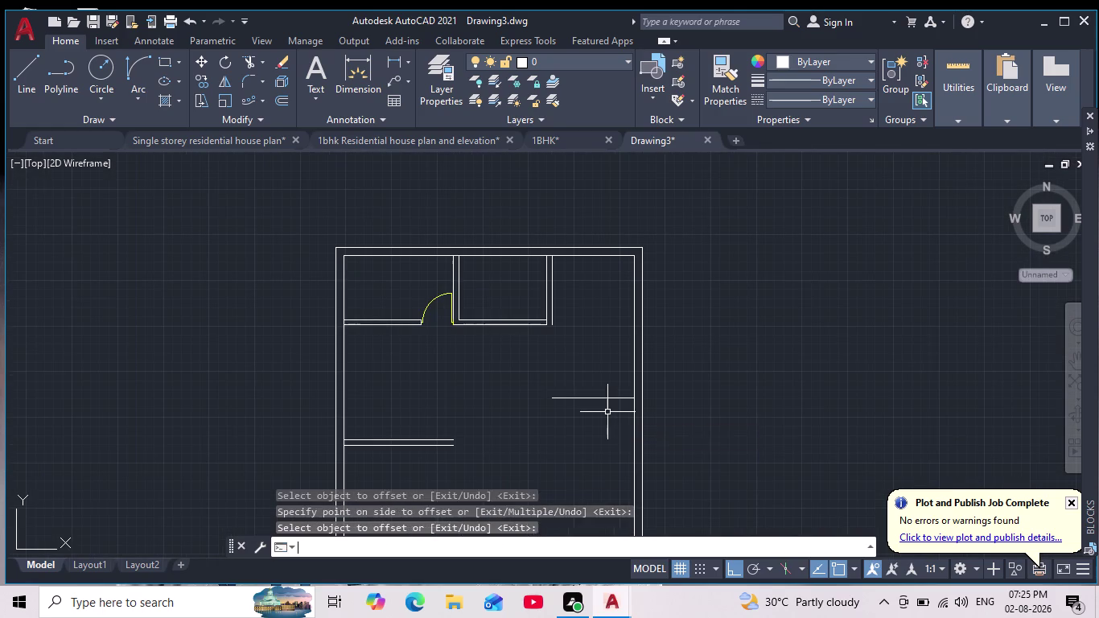
key(6)
key(Return)
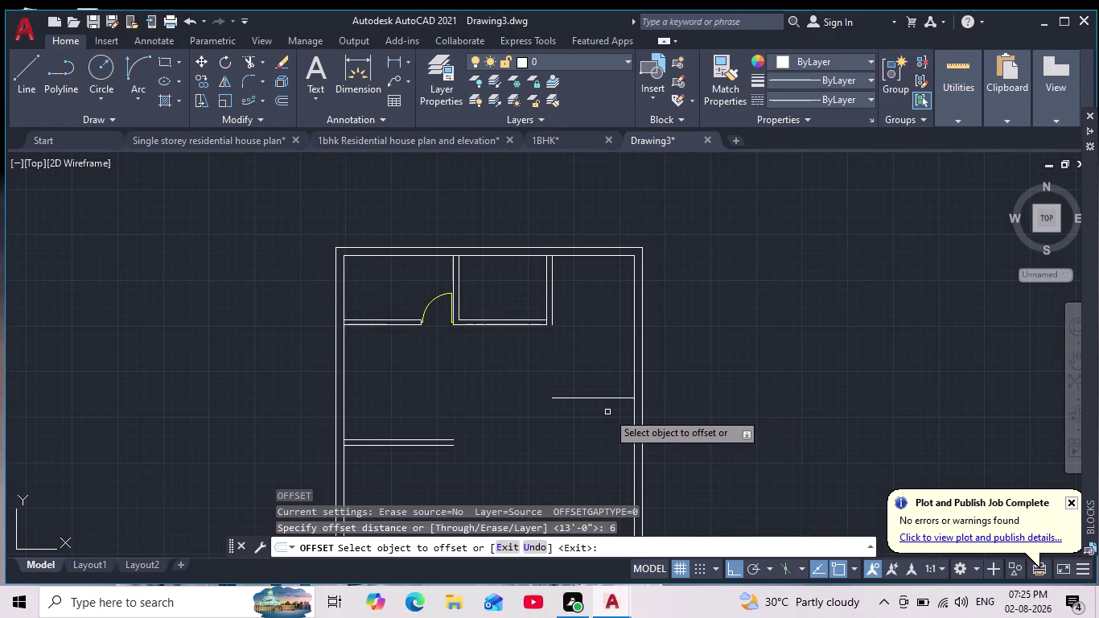
click(590, 399)
click(590, 429)
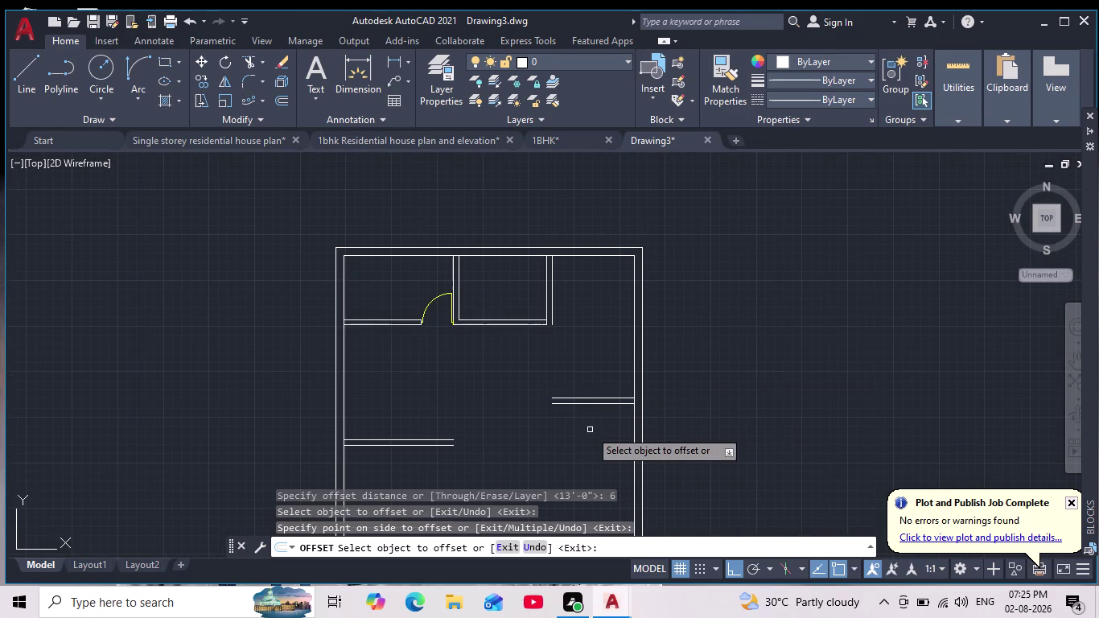
scroll(up, 3)
middle_drag(544, 409, 541, 457)
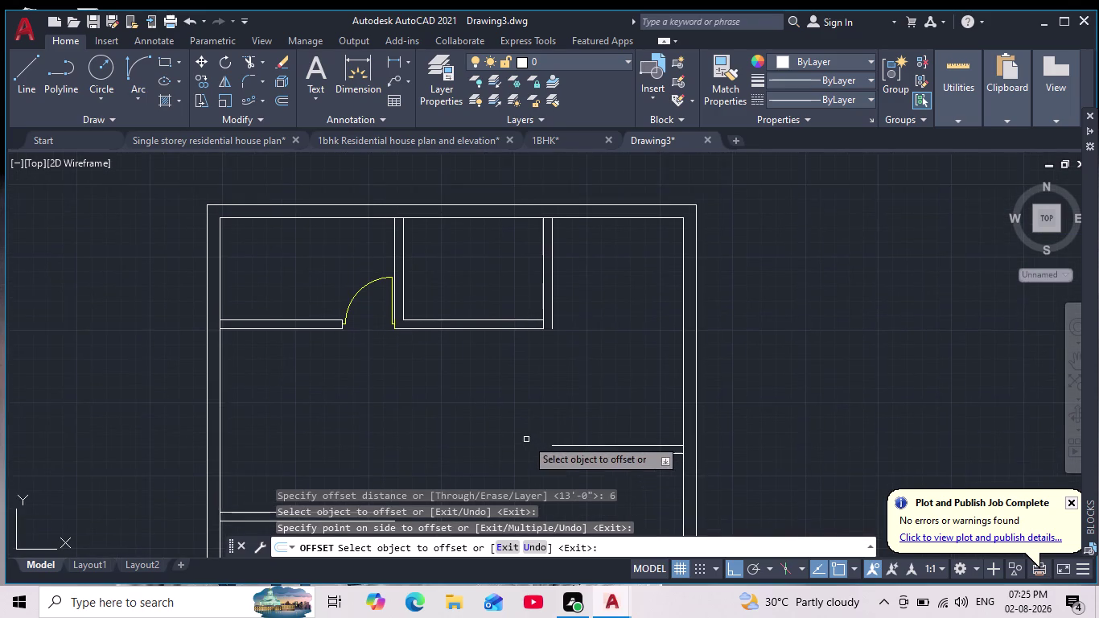
scroll(up, 3)
key(Escape)
scroll(down, 3)
key(Escape)
scroll(up, 3)
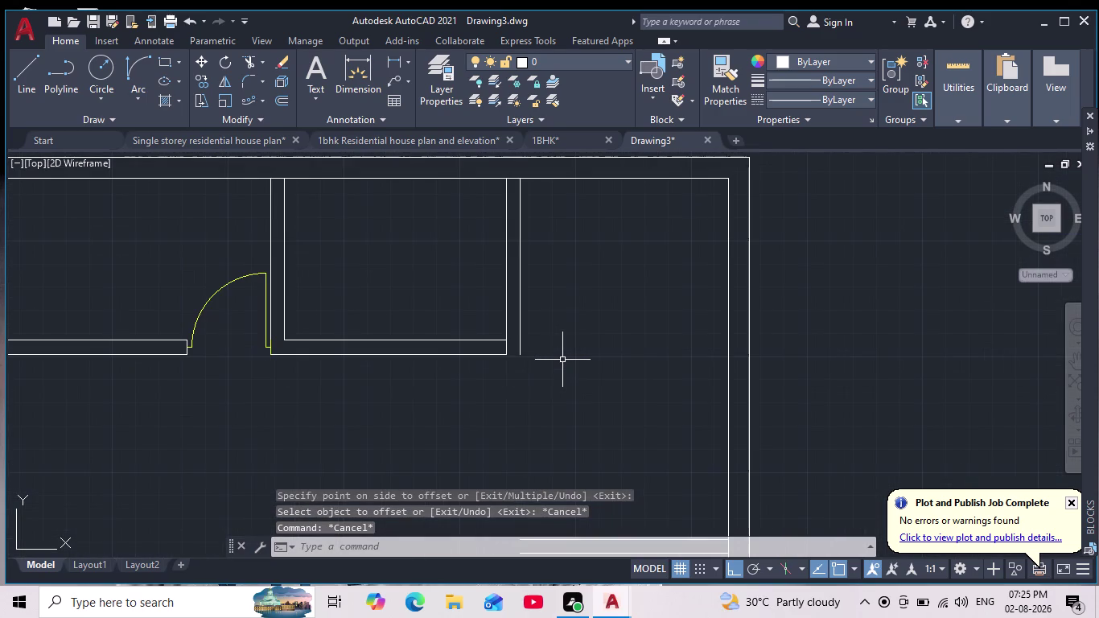
scroll(down, 3)
middle_drag(543, 412, 543, 376)
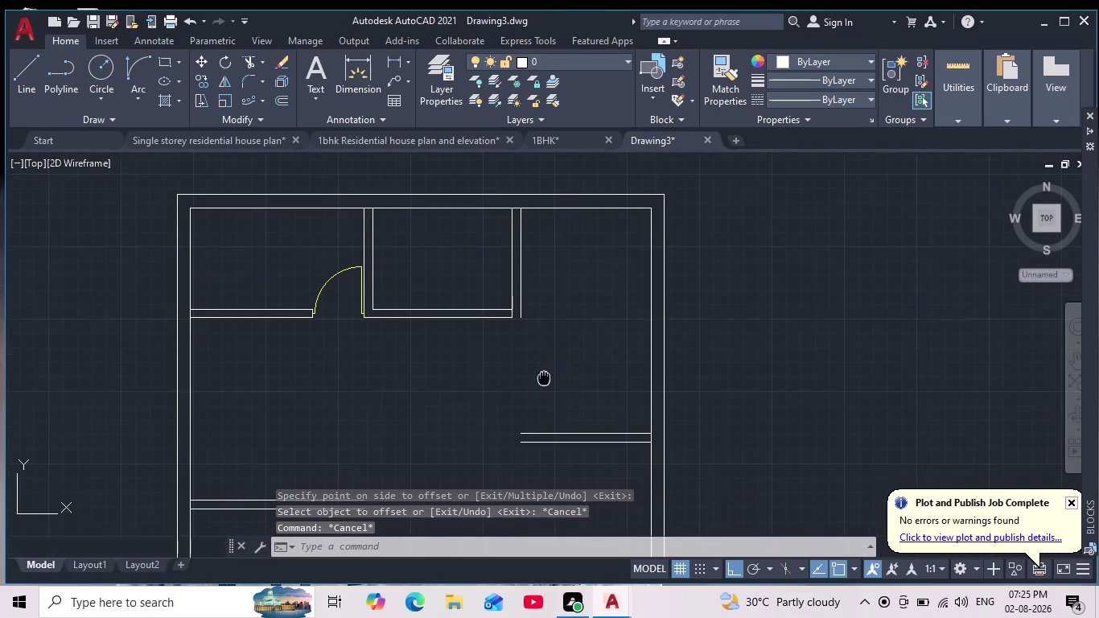
scroll(up, 3)
scroll(down, 3)
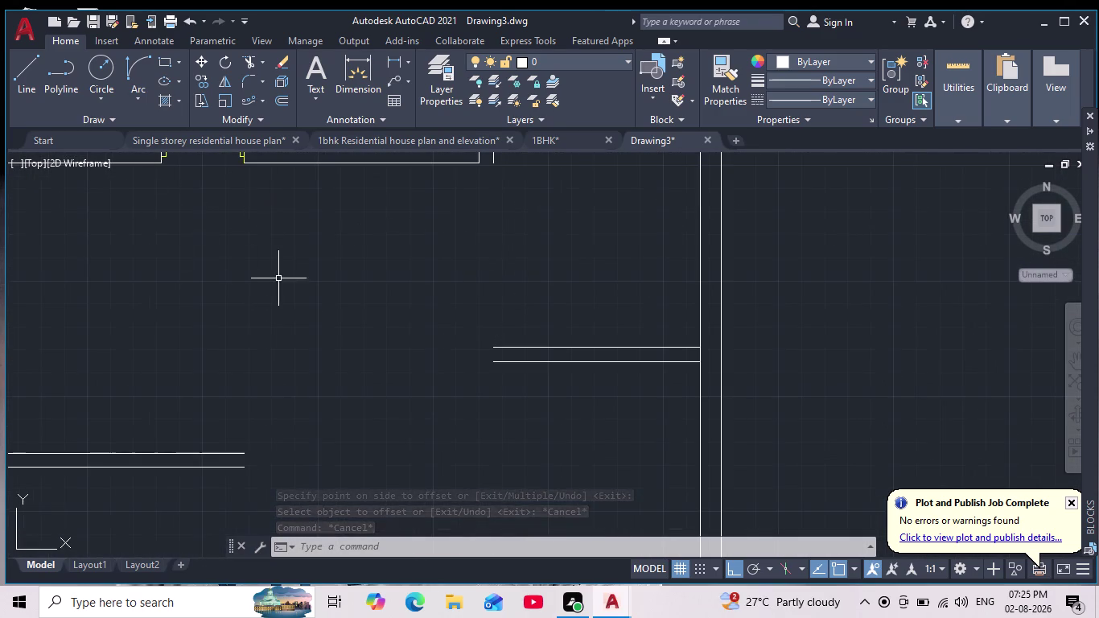
scroll(down, 3)
middle_drag(279, 283, 277, 360)
scroll(down, 3)
scroll(up, 3)
scroll(up, 3)
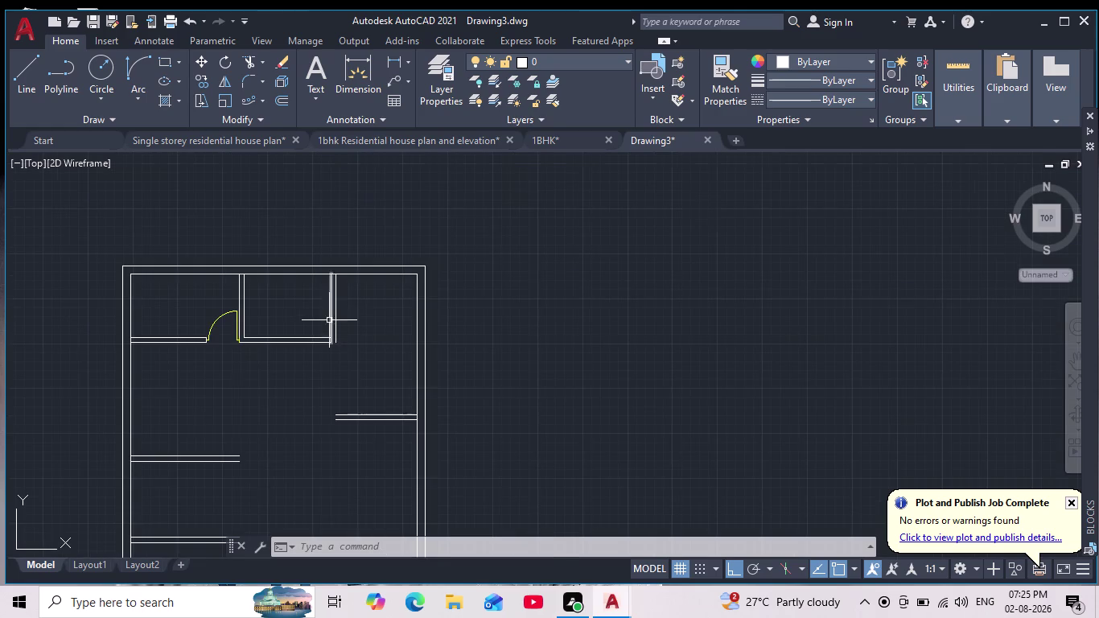
scroll(up, 3)
Extend the right vertical partition lines down to the horizontal partition with EX fences.
text(ex)
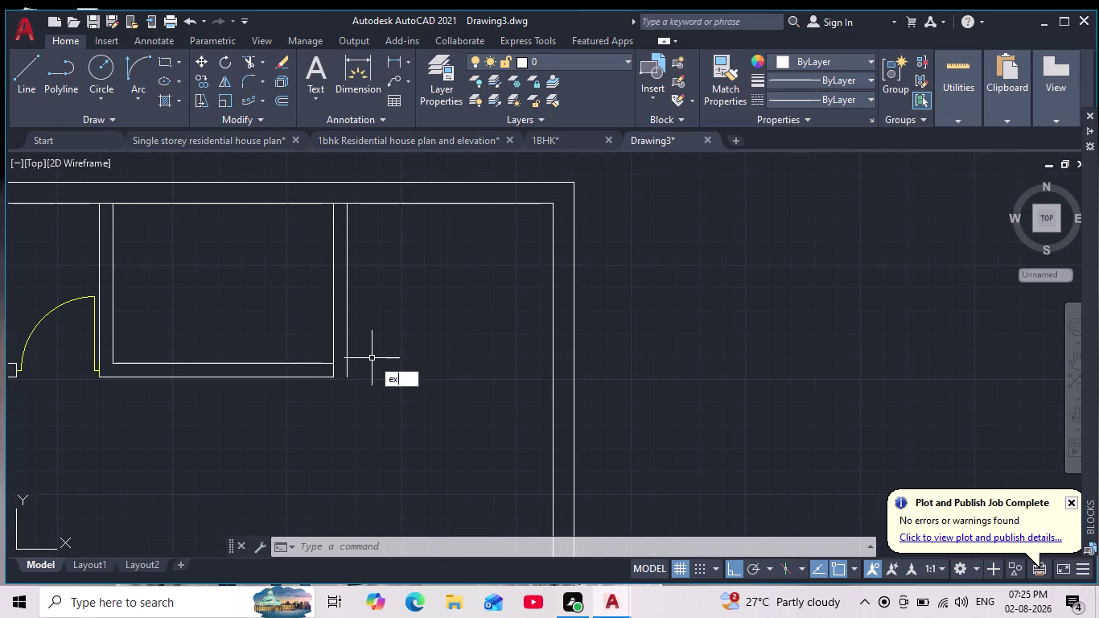
key(Return)
drag(281, 330, 375, 334)
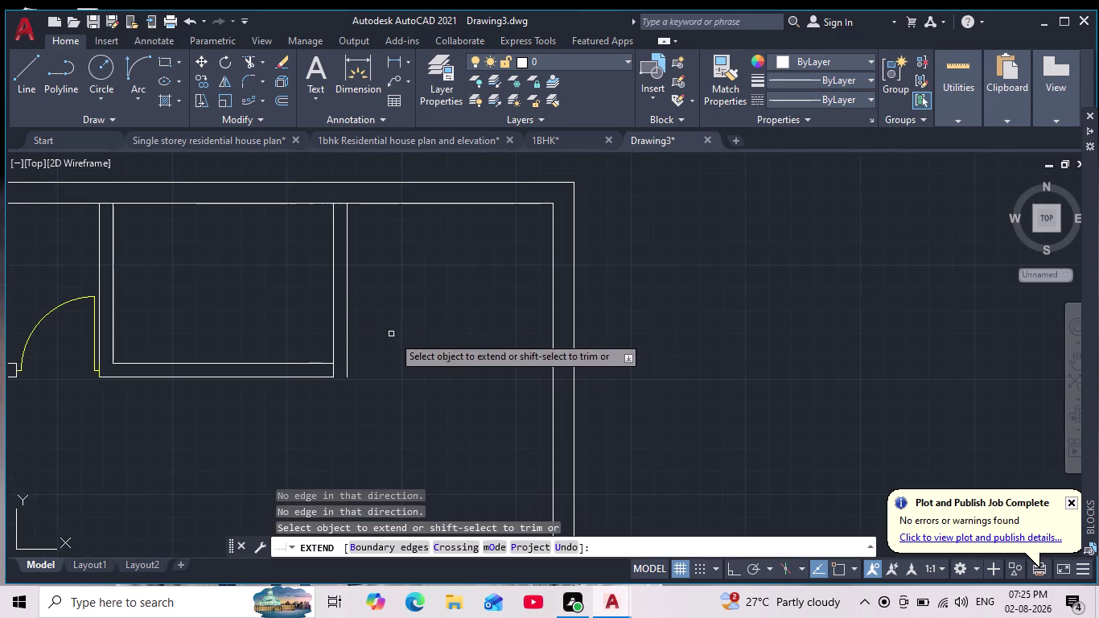
drag(322, 333, 370, 341)
scroll(down, 3)
click(365, 337)
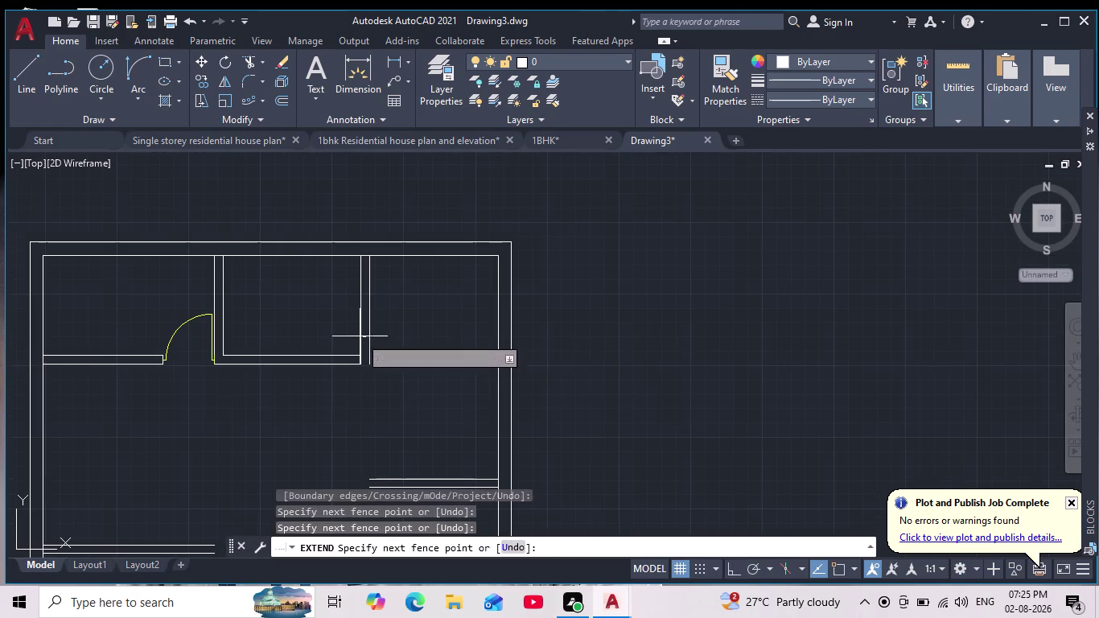
drag(358, 337, 395, 343)
drag(347, 328, 407, 335)
scroll(down, 3)
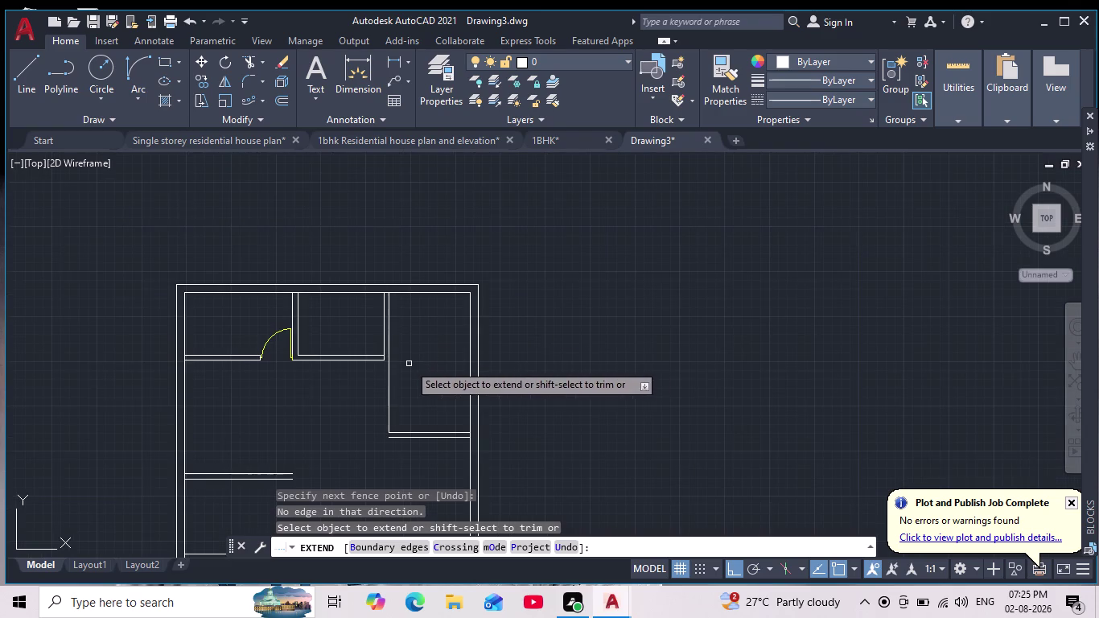
scroll(up, 3)
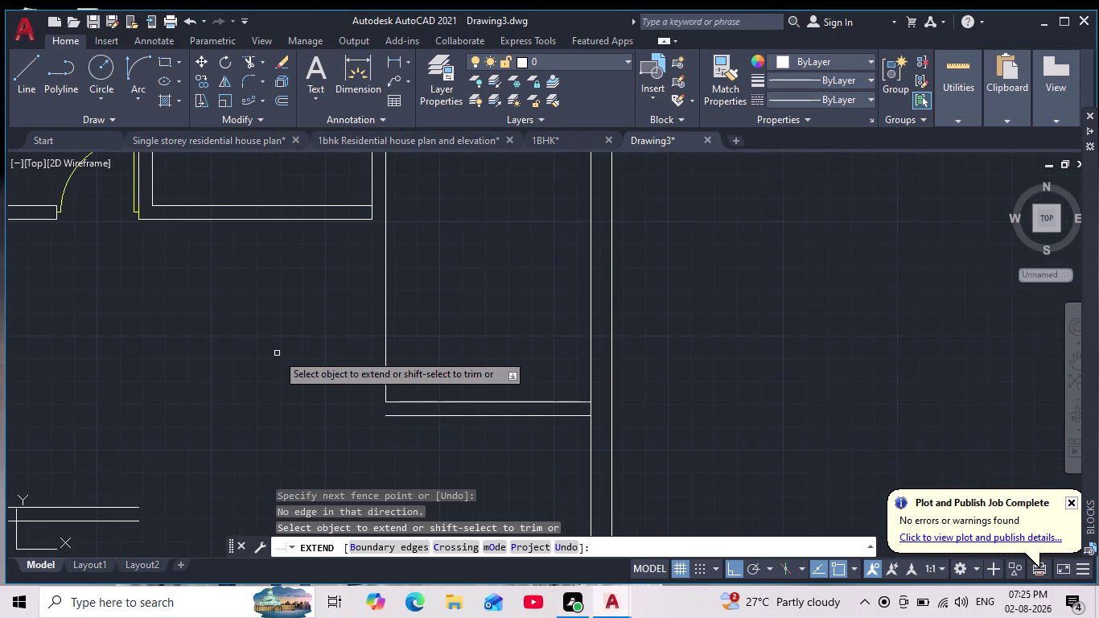
scroll(down, 3)
key(Escape)
key(Escape)
scroll(up, 3)
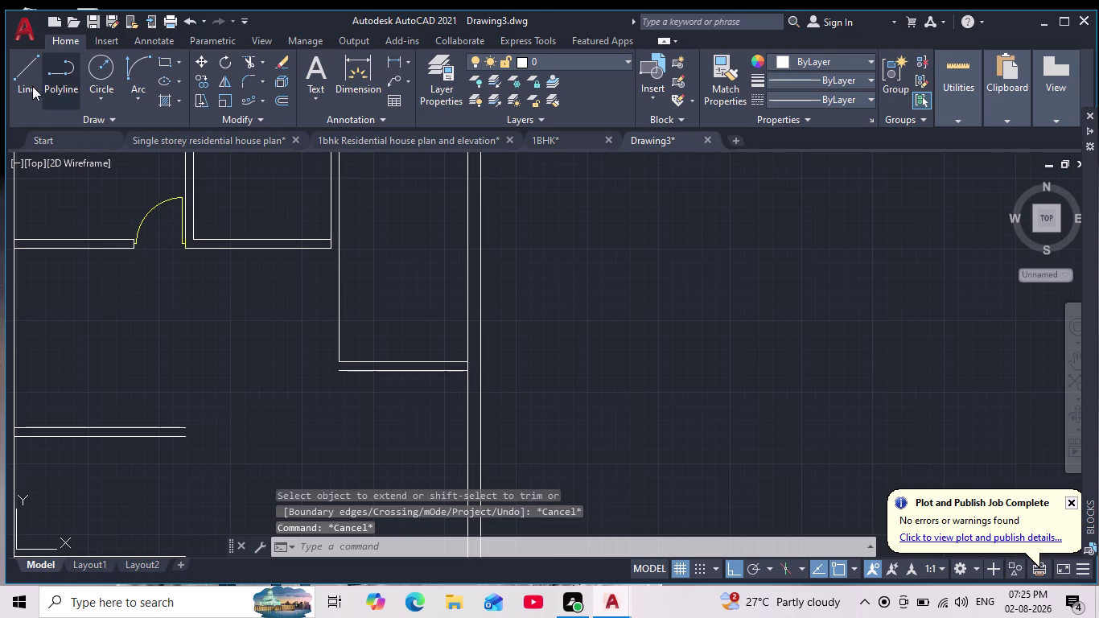
Draw the 7'-11" and 11" line segments capping the right partition's end.
click(31, 78)
scroll(up, 3)
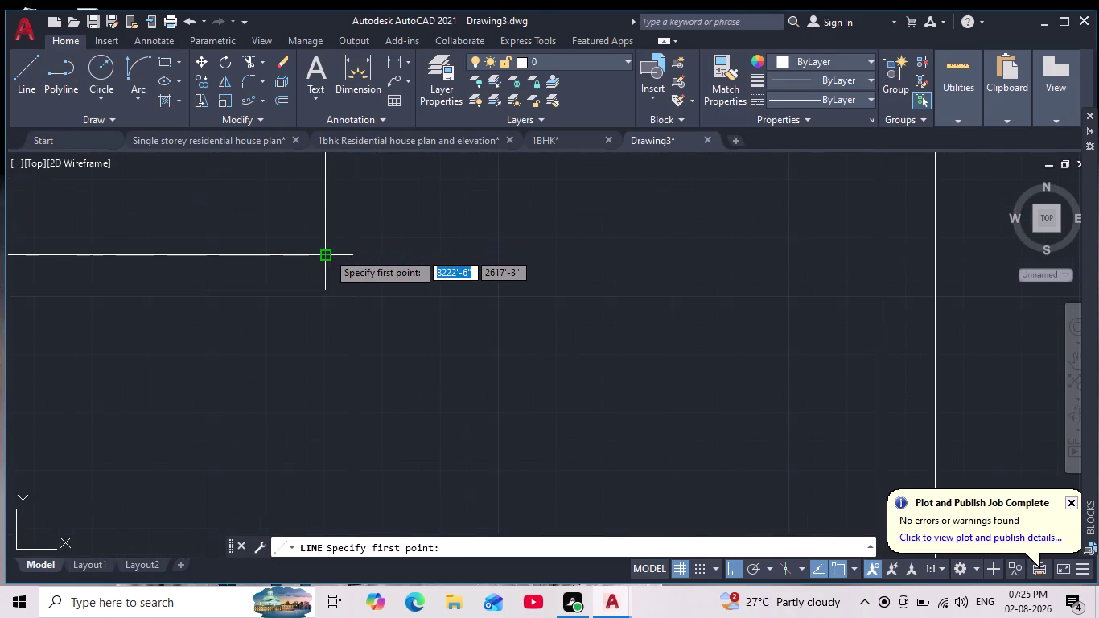
click(327, 252)
scroll(down, 3)
middle_drag(271, 476, 304, 351)
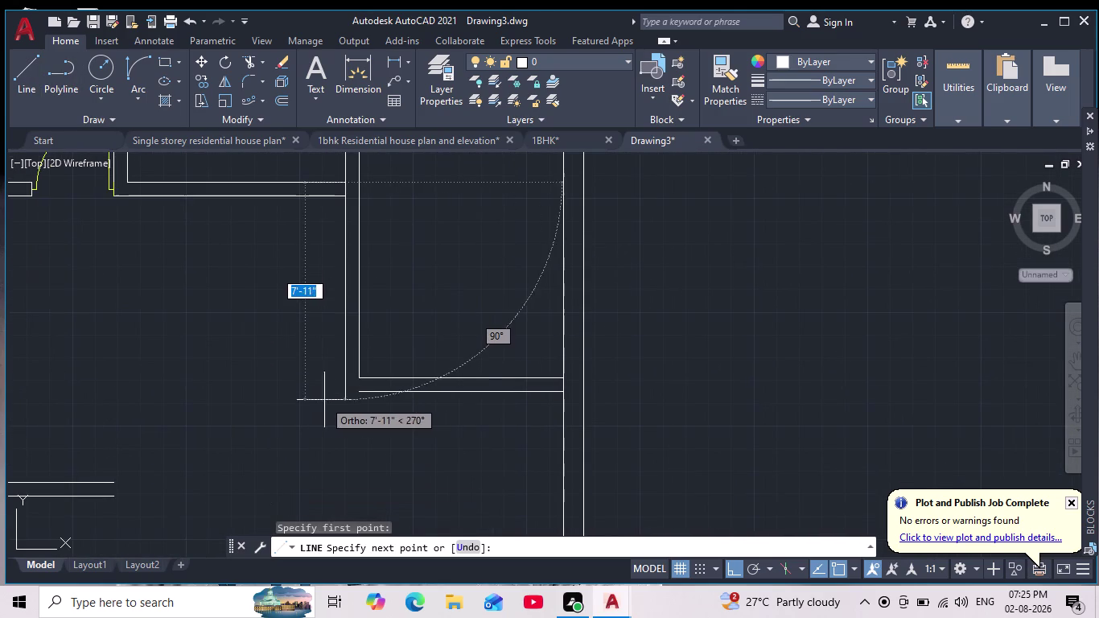
click(320, 396)
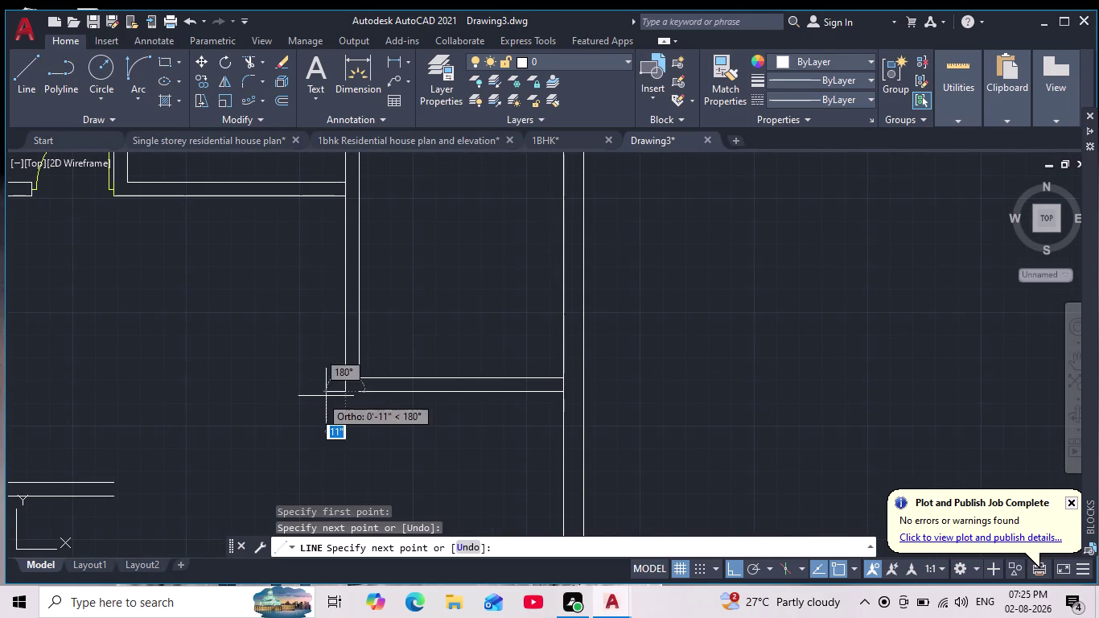
scroll(up, 3)
click(379, 422)
key(Escape)
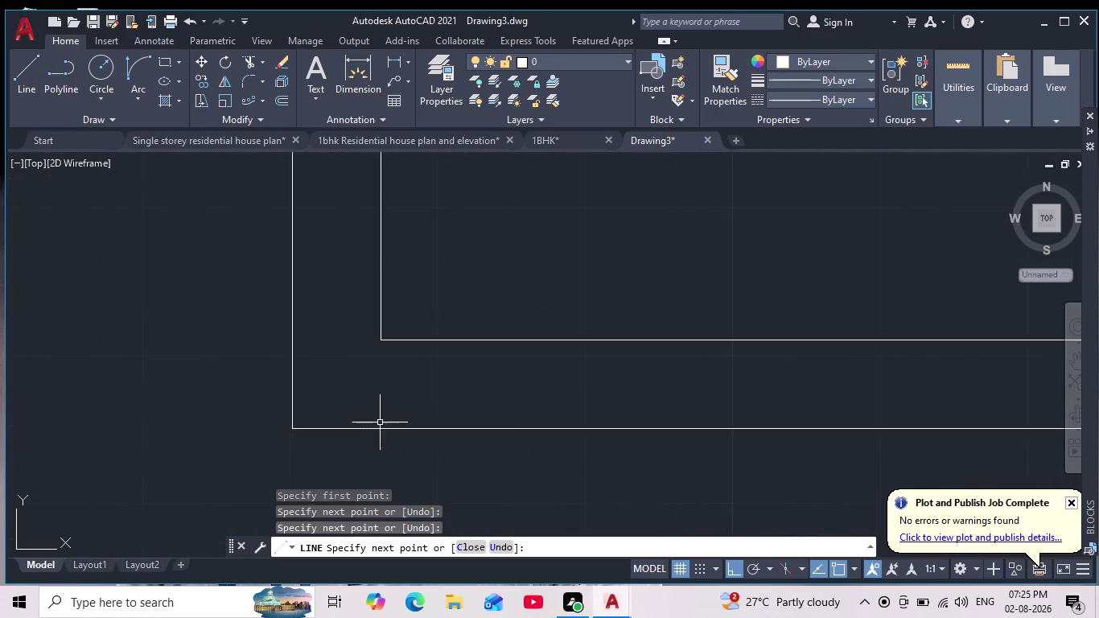
key(Escape)
Make 'doors' the current layer from the Layer dropdown.
scroll(down, 3)
scroll(down, 3)
middle_drag(352, 304, 354, 311)
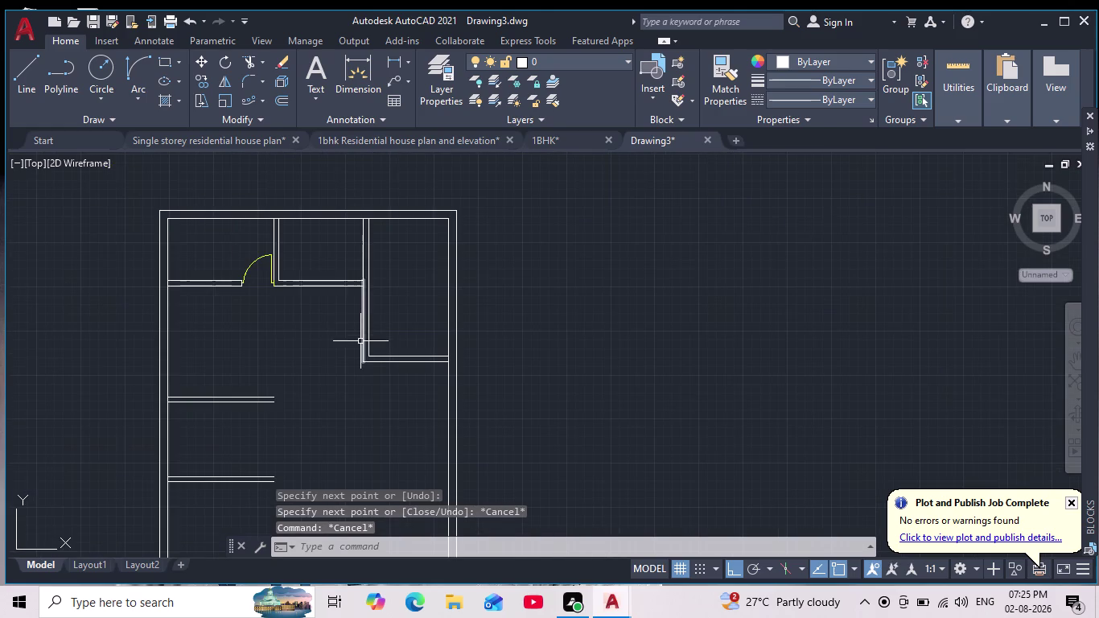
scroll(up, 3)
scroll(down, 3)
middle_drag(317, 420, 346, 367)
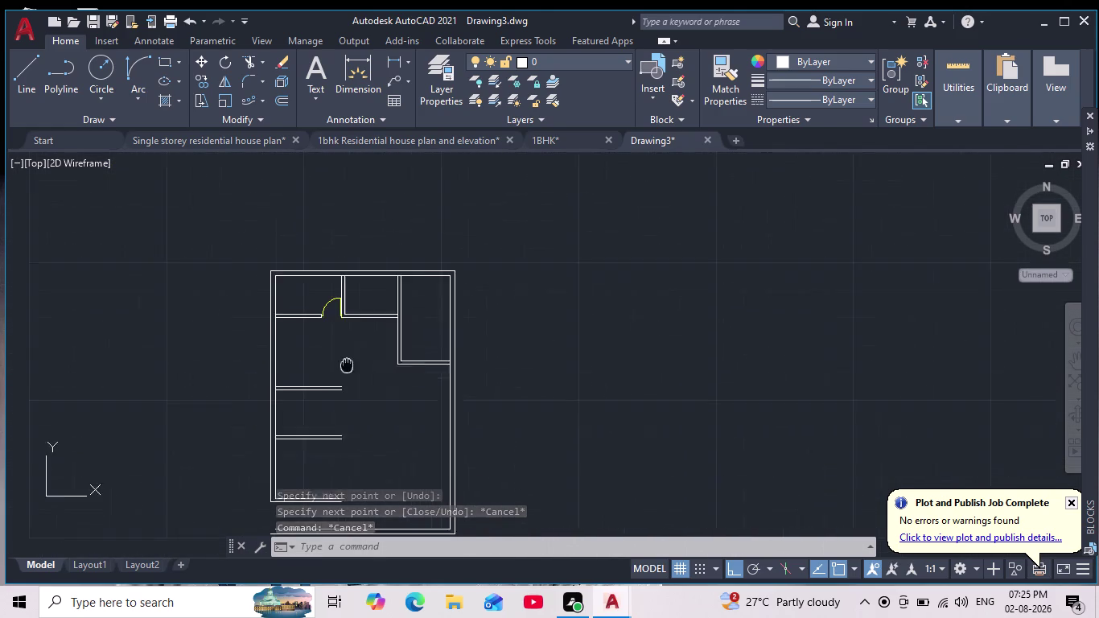
middle_drag(347, 367, 355, 357)
scroll(up, 3)
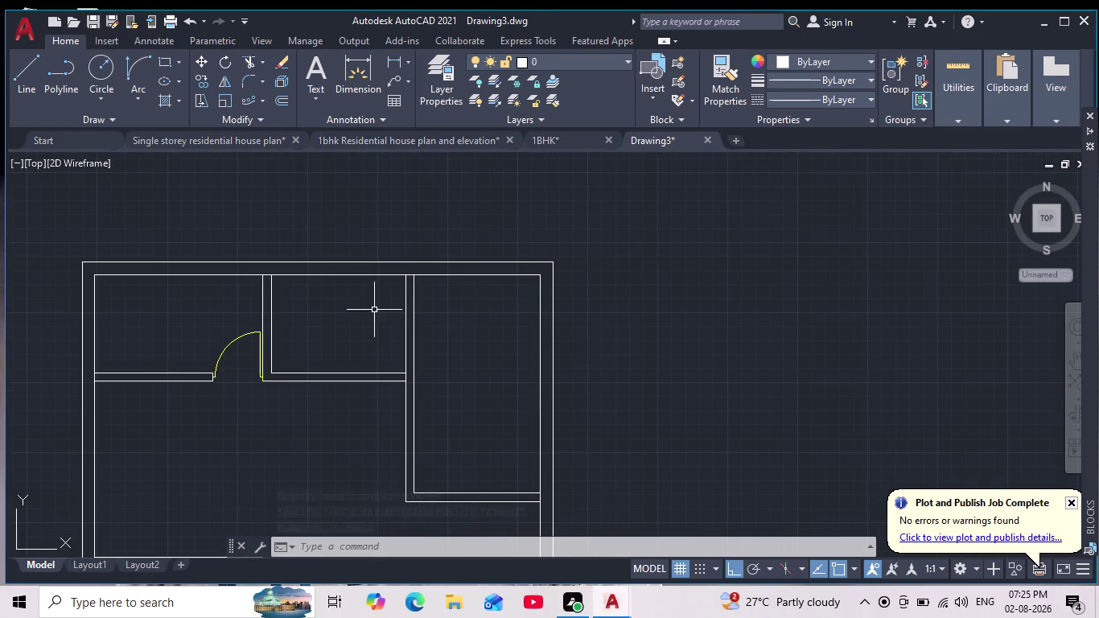
click(608, 61)
click(580, 98)
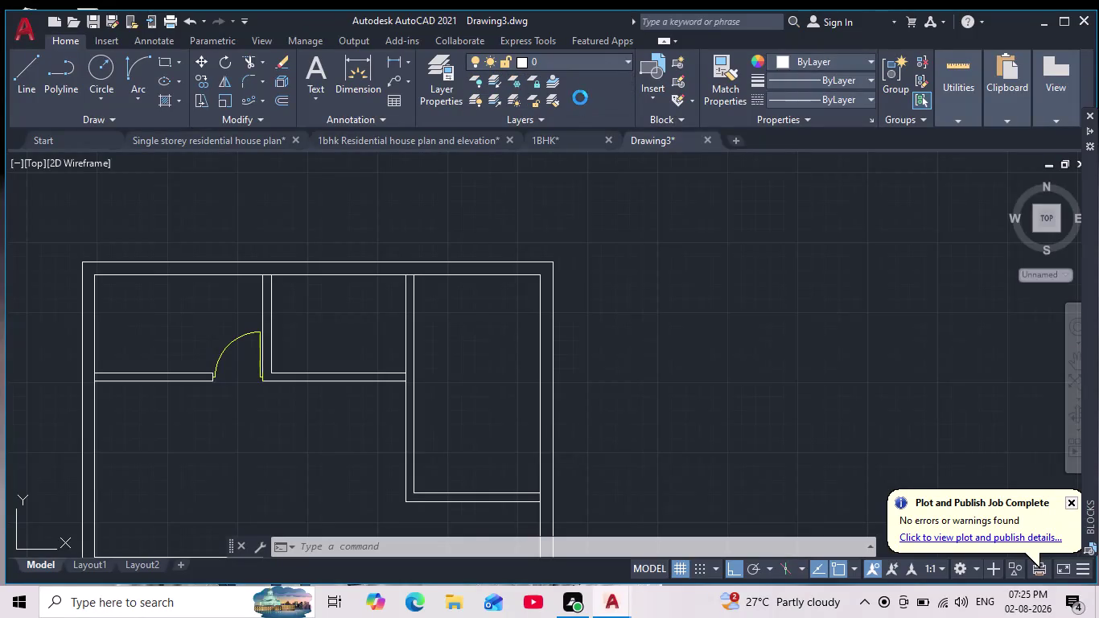
scroll(up, 3)
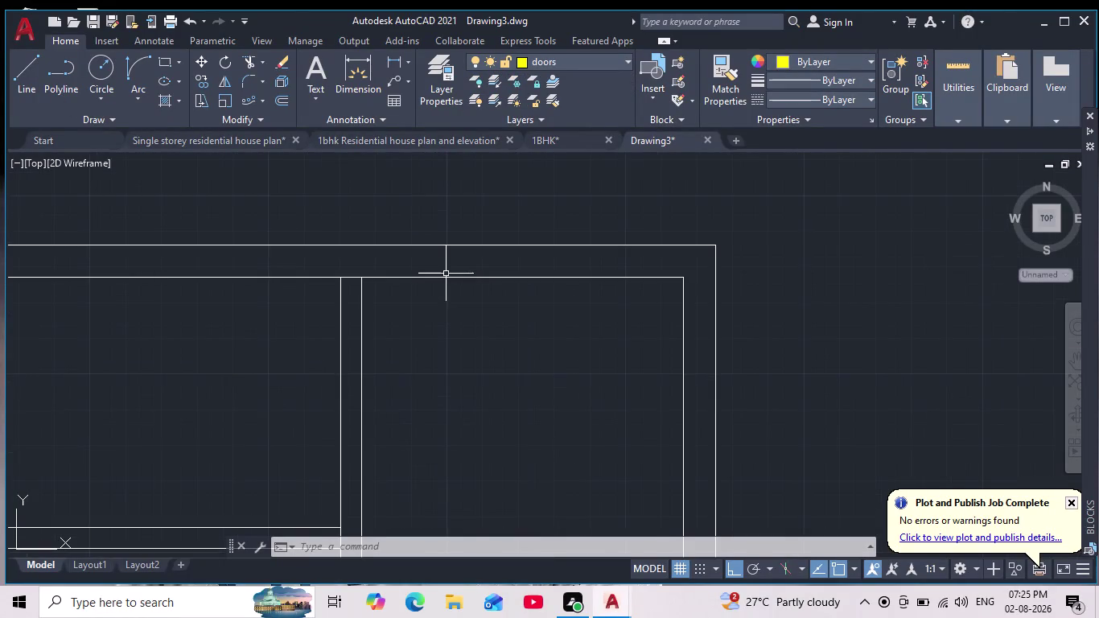
Draw a short line along the wall edge.
middle_drag(447, 285, 455, 322)
click(34, 70)
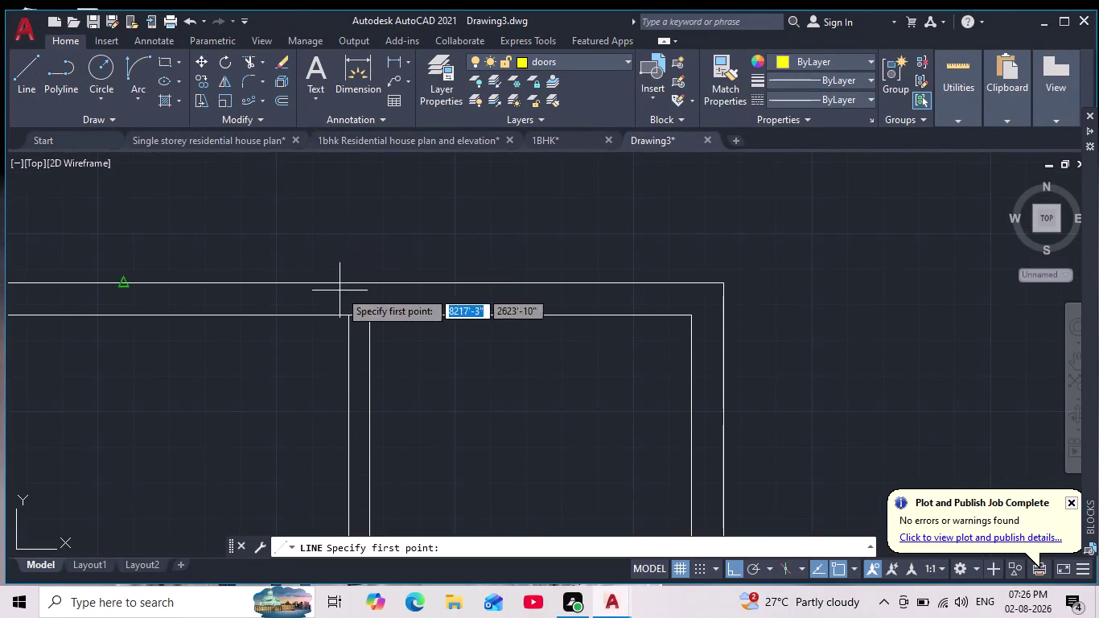
scroll(up, 3)
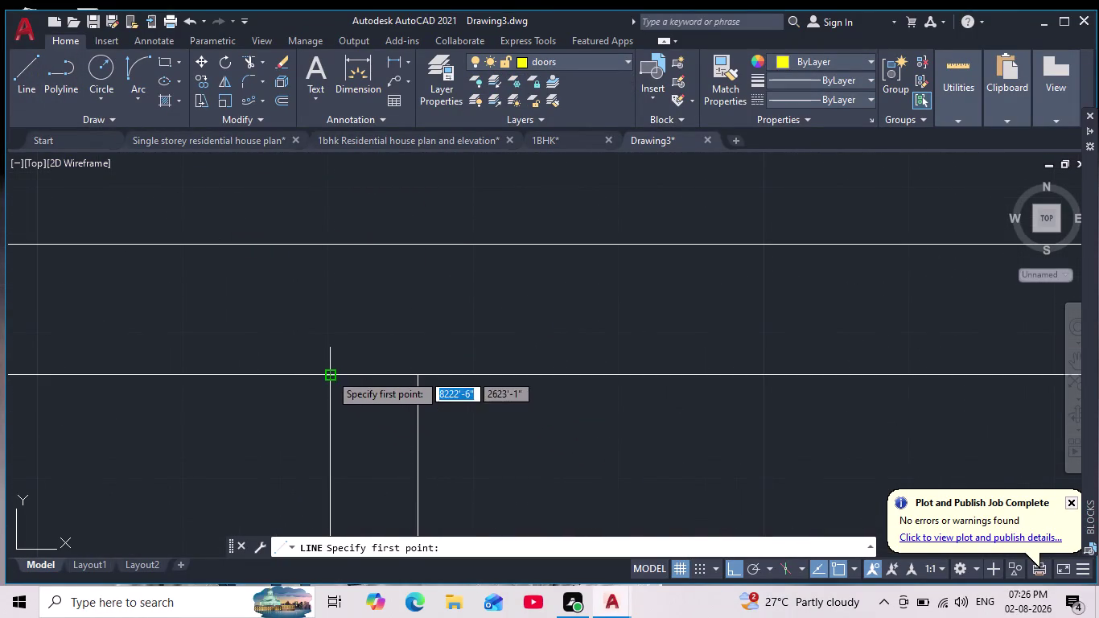
click(330, 374)
scroll(down, 3)
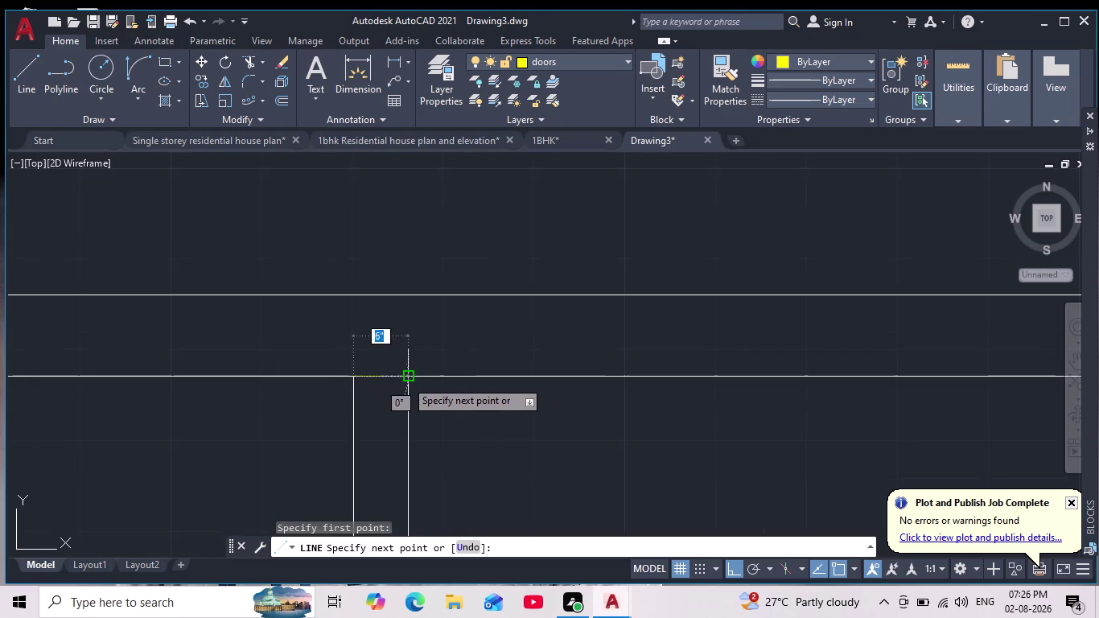
click(408, 378)
key(Escape)
Draw the 2'8" door leaf line at the top-wall doorway, with a 2-unit segment.
scroll(down, 3)
middle_drag(419, 399, 425, 330)
scroll(down, 3)
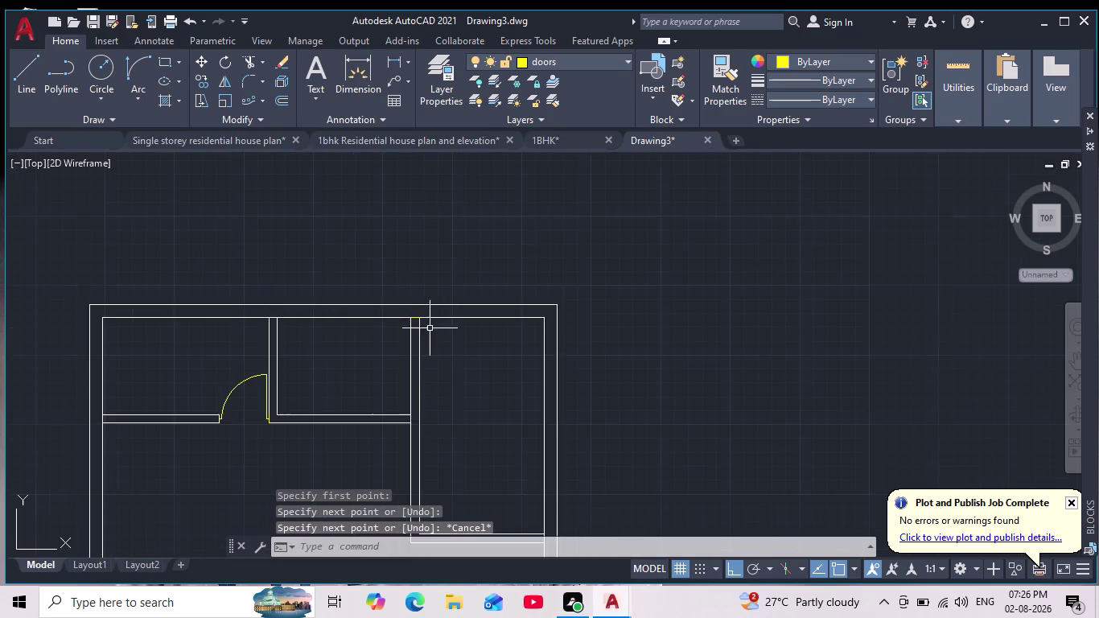
scroll(up, 3)
click(30, 67)
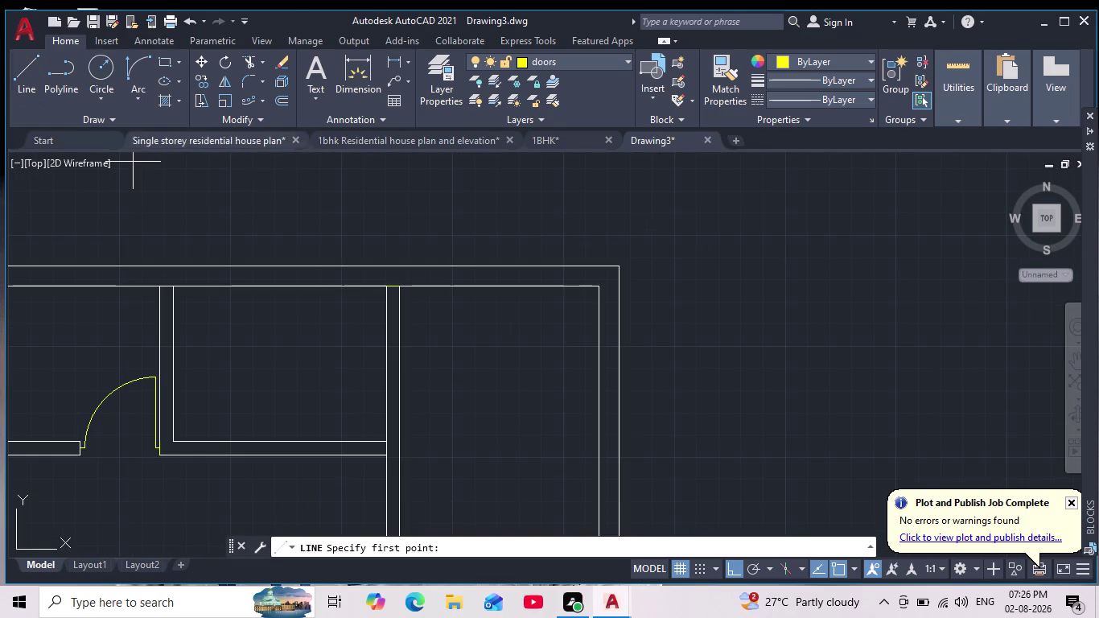
scroll(up, 3)
click(377, 235)
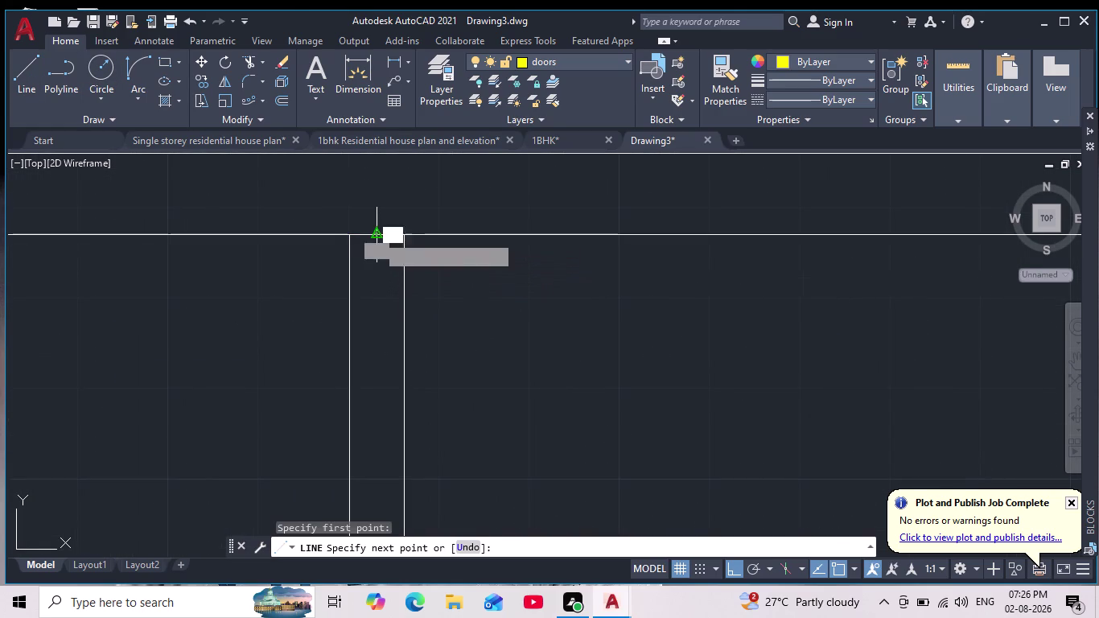
key(2)
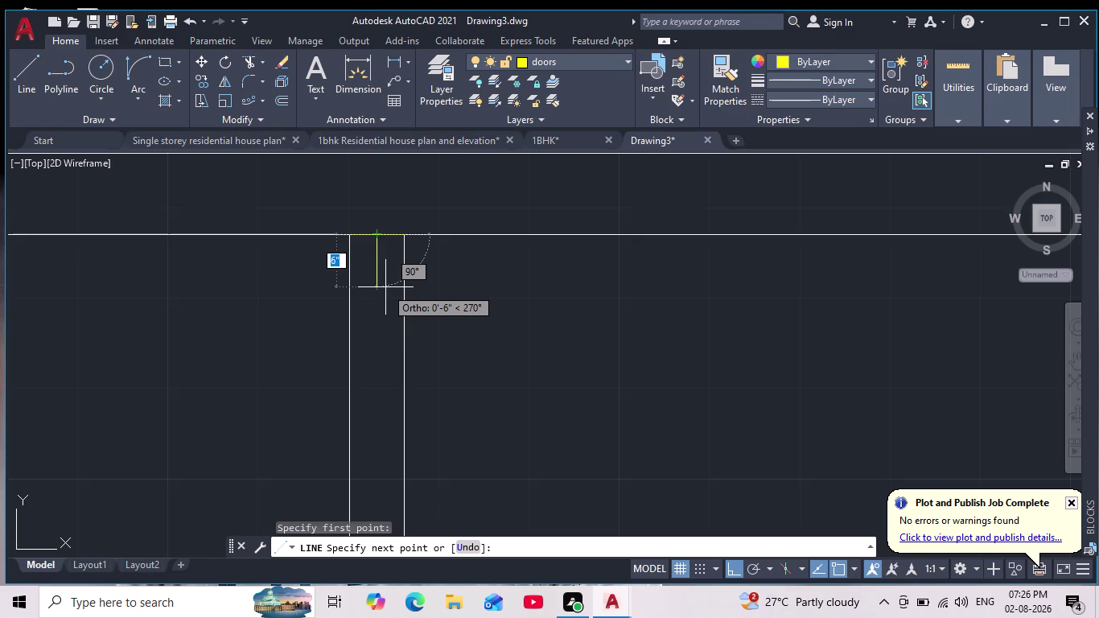
key(Return)
text(2'8)
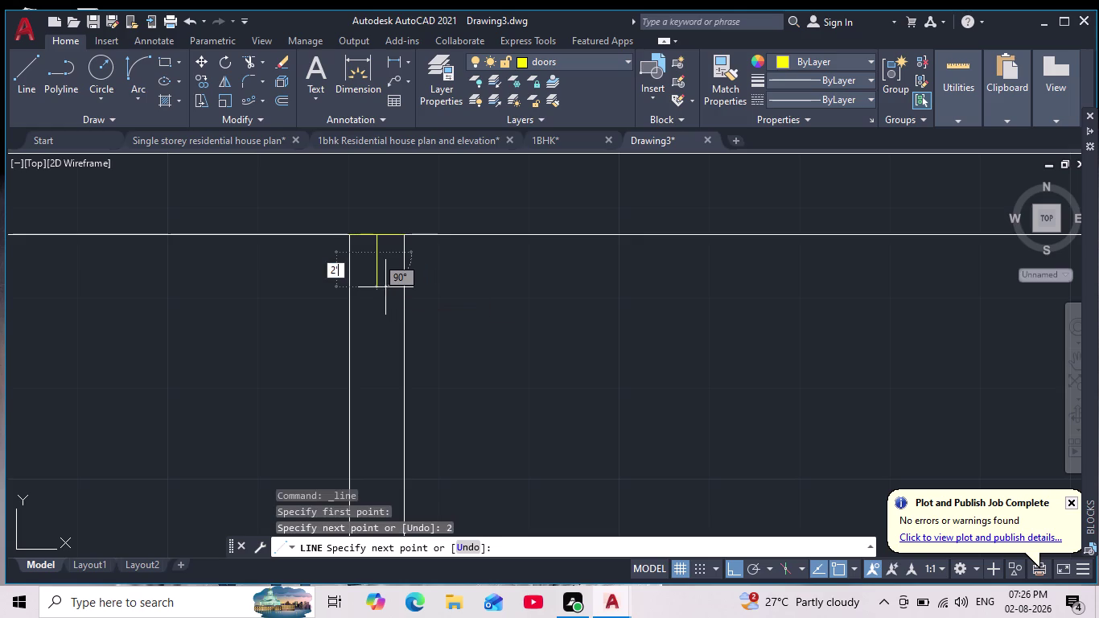
key(shift+quotedbl)
key(Return)
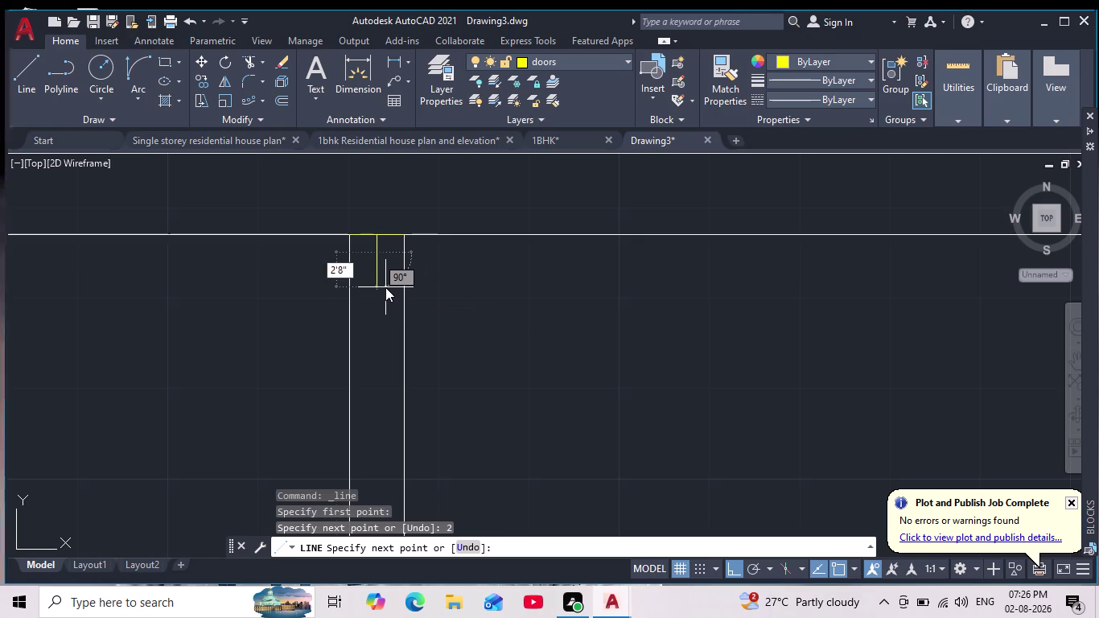
scroll(down, 3)
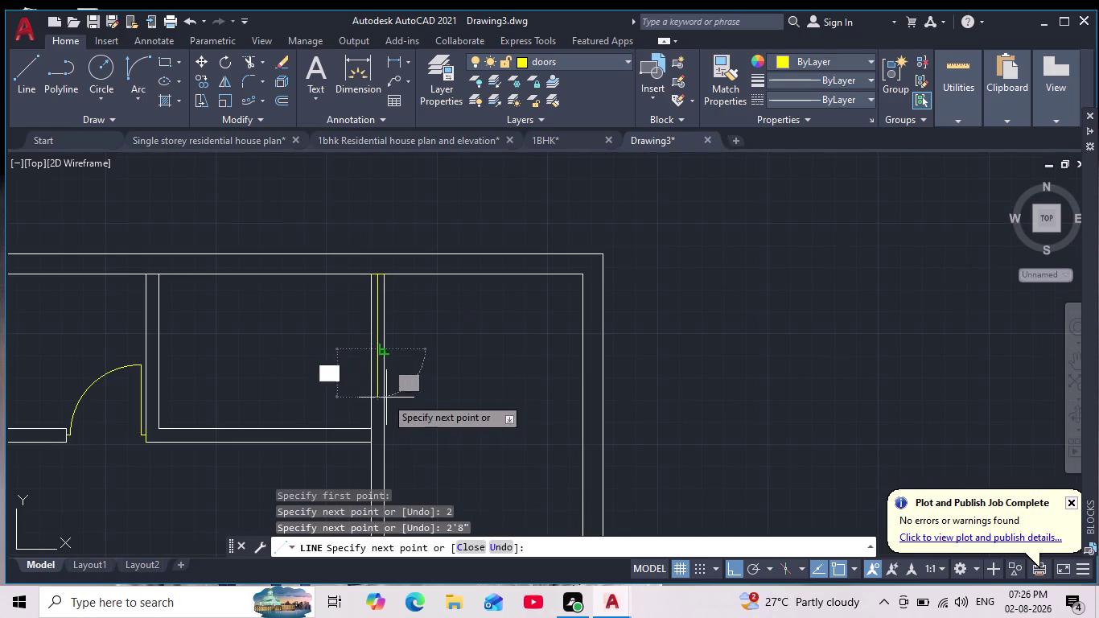
scroll(up, 3)
key(2)
key(Return)
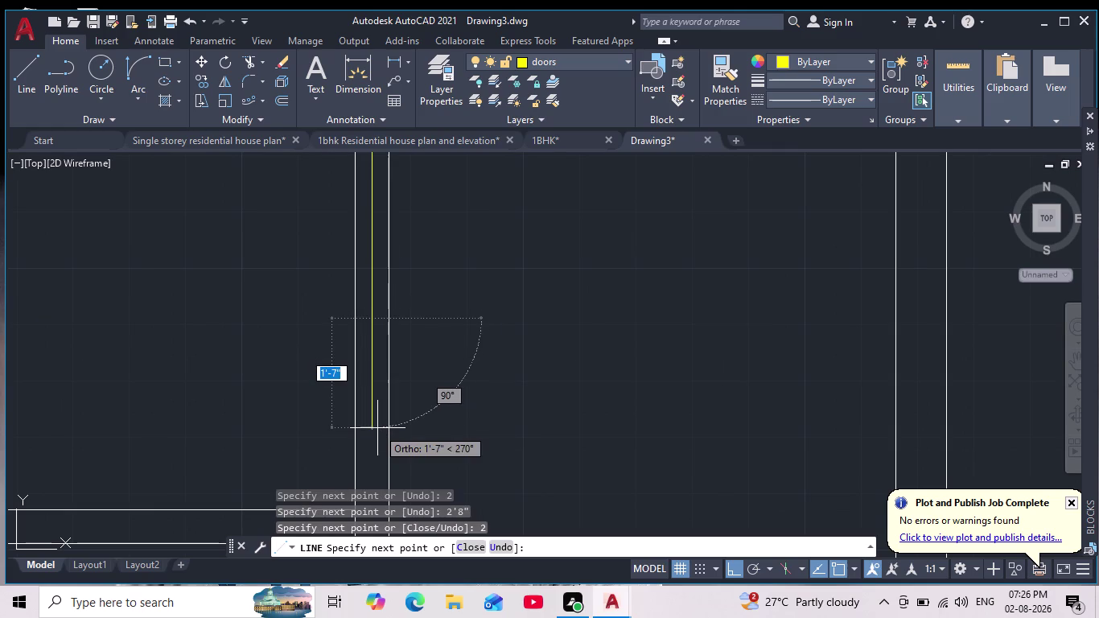
key(Escape)
Rotate the yellow door leaf 270° so it lies horizontal along the top wall.
middle_drag(397, 288, 401, 378)
scroll(down, 3)
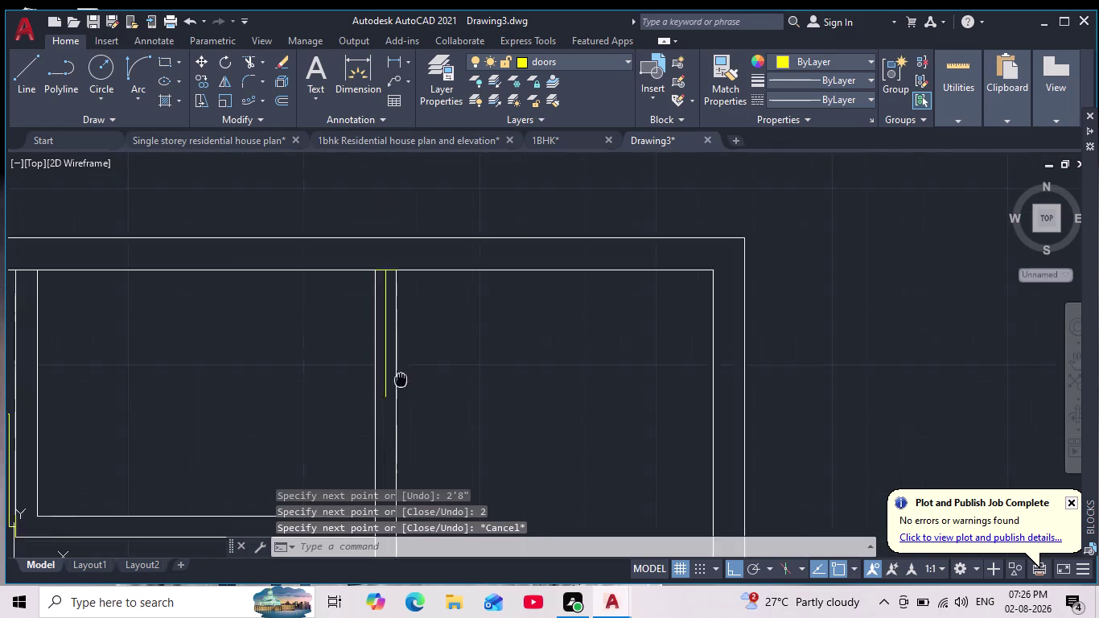
scroll(down, 3)
scroll(up, 3)
click(387, 356)
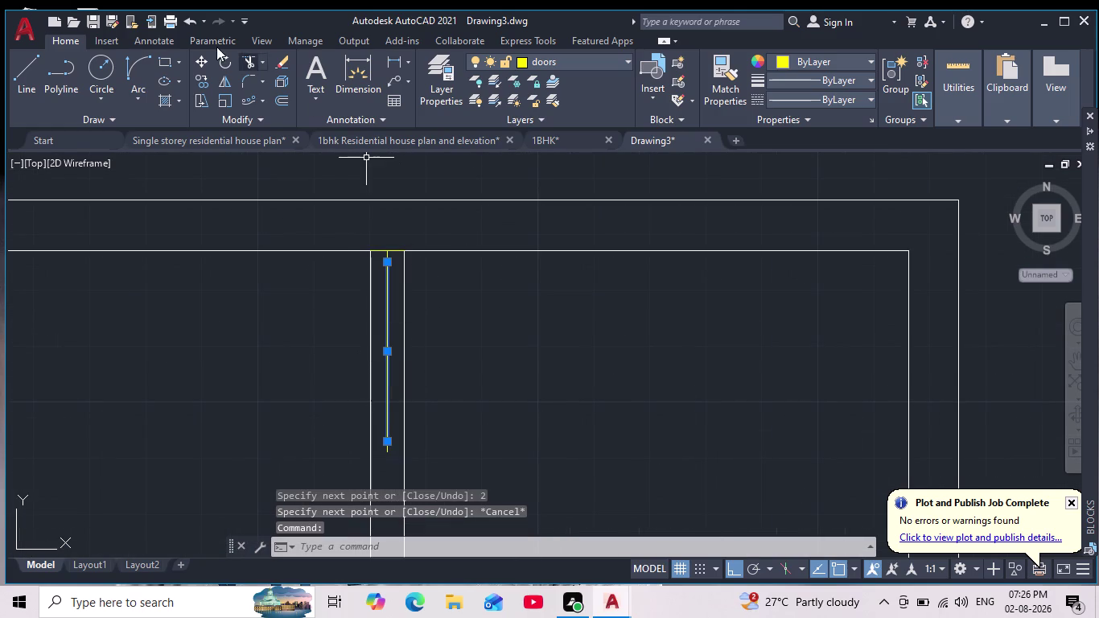
click(225, 61)
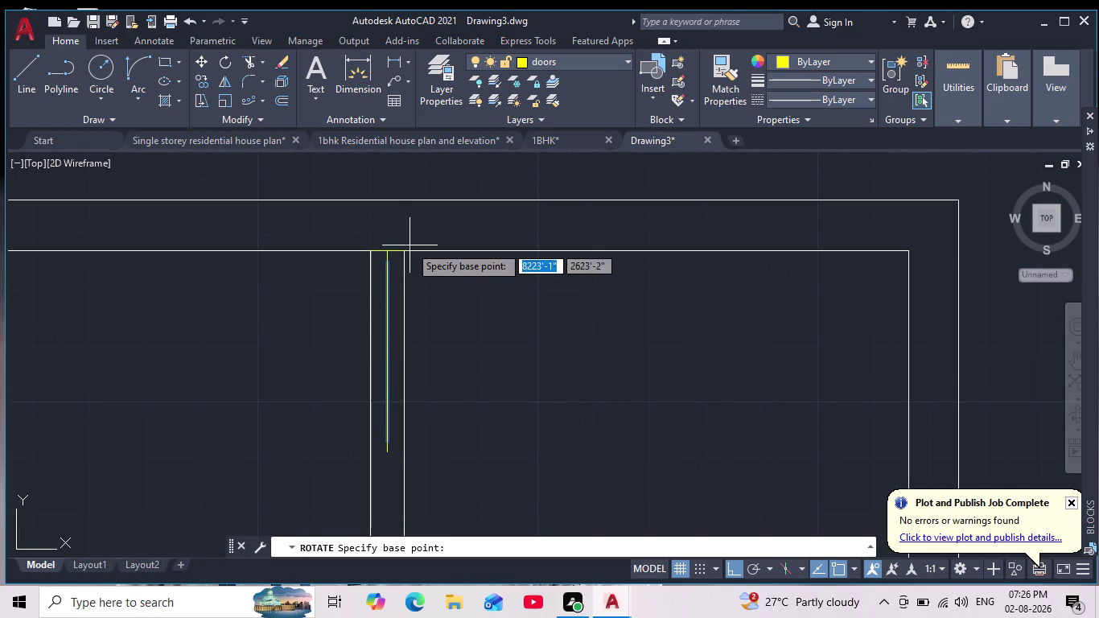
click(390, 264)
click(511, 419)
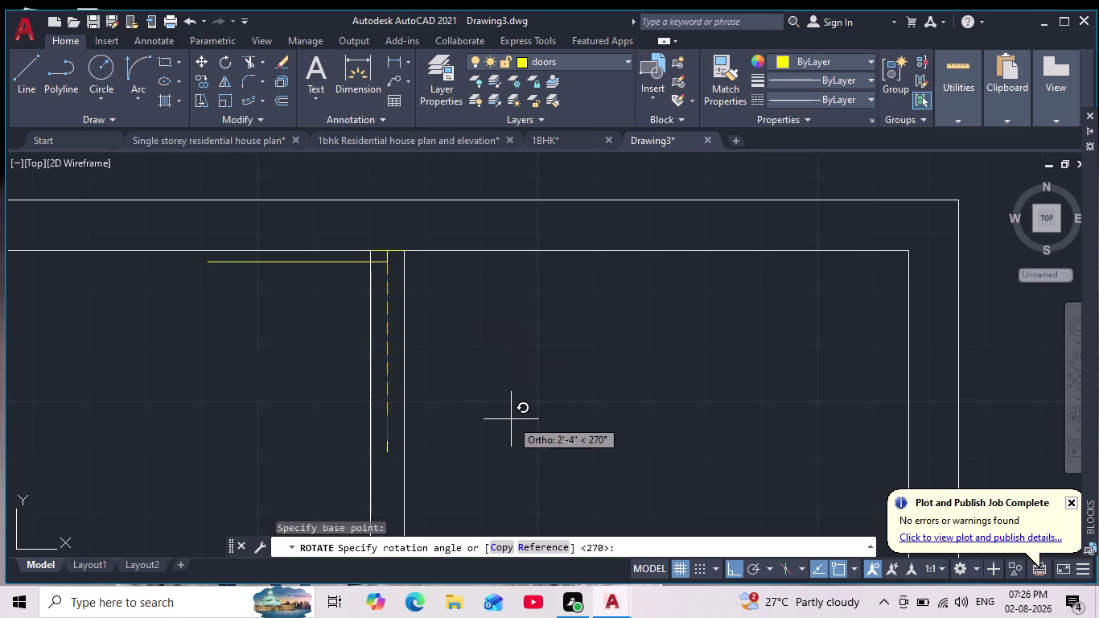
scroll(down, 3)
scroll(down, 3)
scroll(up, 3)
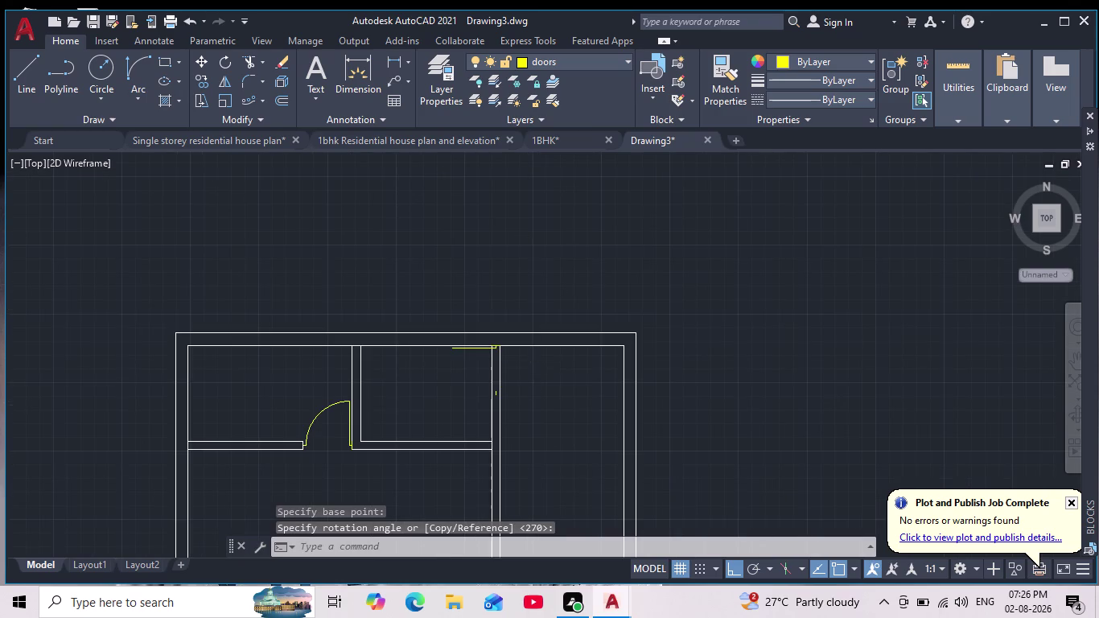
click(147, 66)
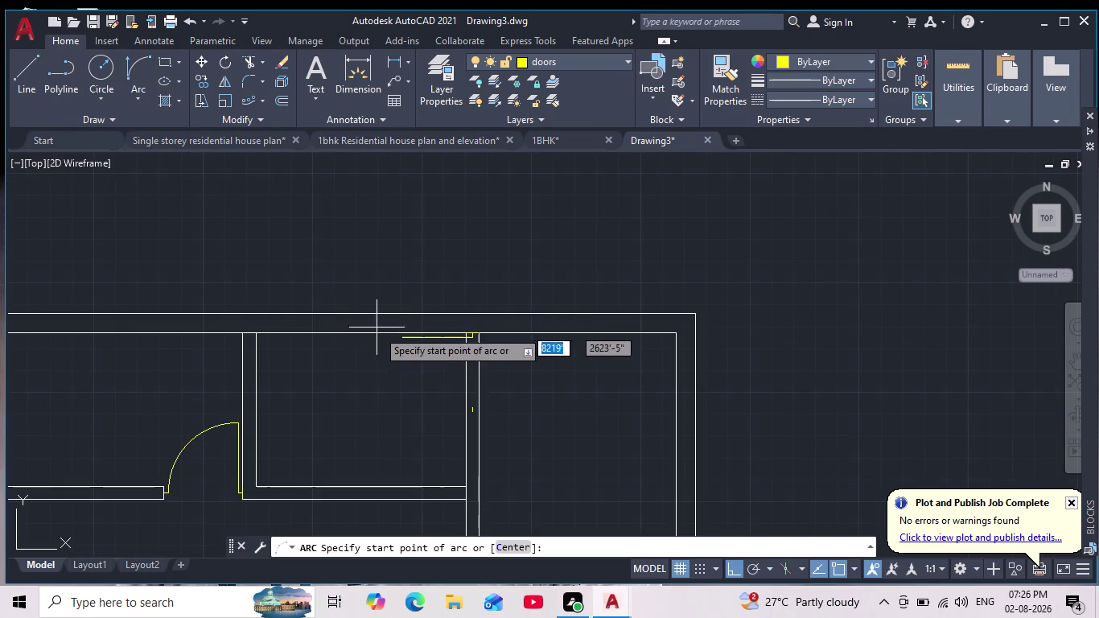
Draw the second door's quarter-circle swing arc using start, end and direction points.
scroll(up, 3)
click(495, 350)
middle_drag(398, 303, 335, 263)
scroll(down, 3)
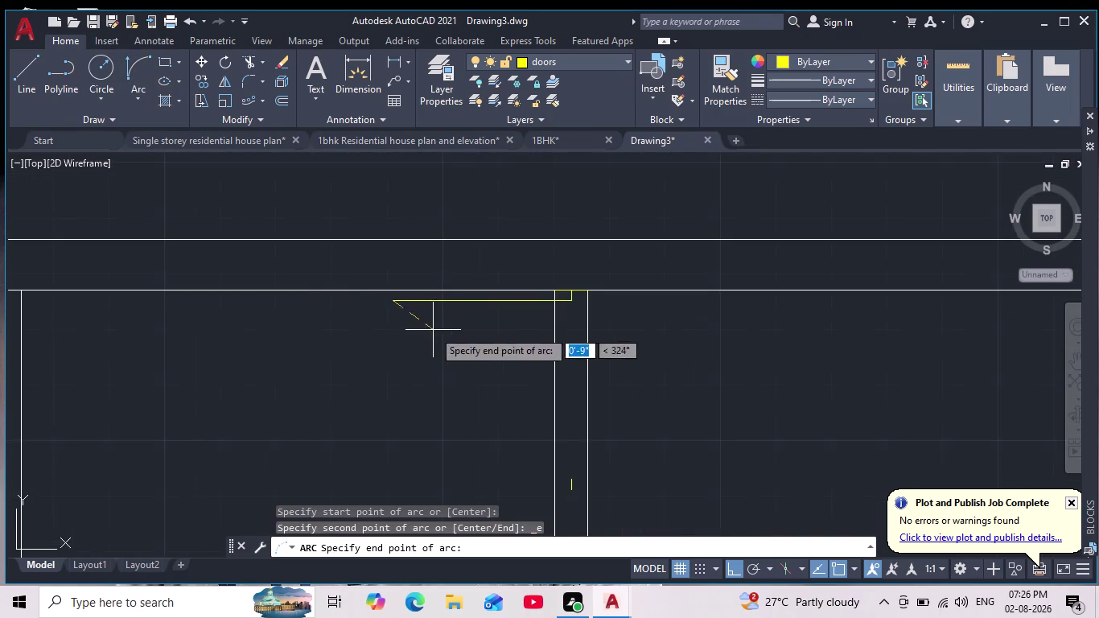
middle_drag(433, 329, 346, 285)
scroll(up, 3)
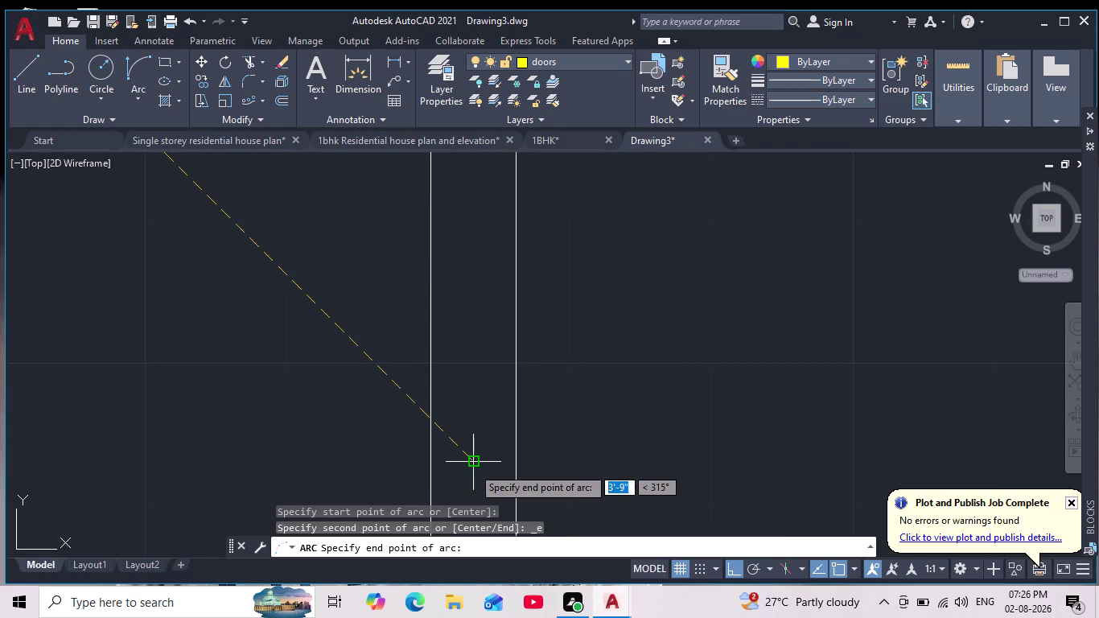
click(472, 467)
middle_drag(468, 412, 485, 356)
click(317, 443)
scroll(down, 3)
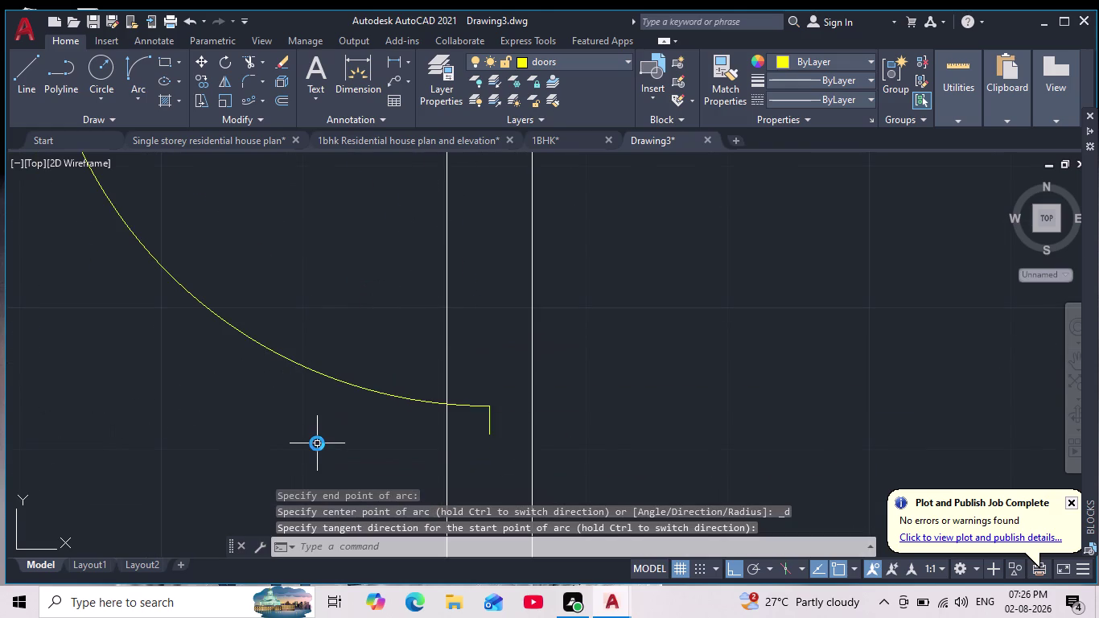
middle_drag(317, 443, 333, 398)
scroll(down, 3)
scroll(down, 3)
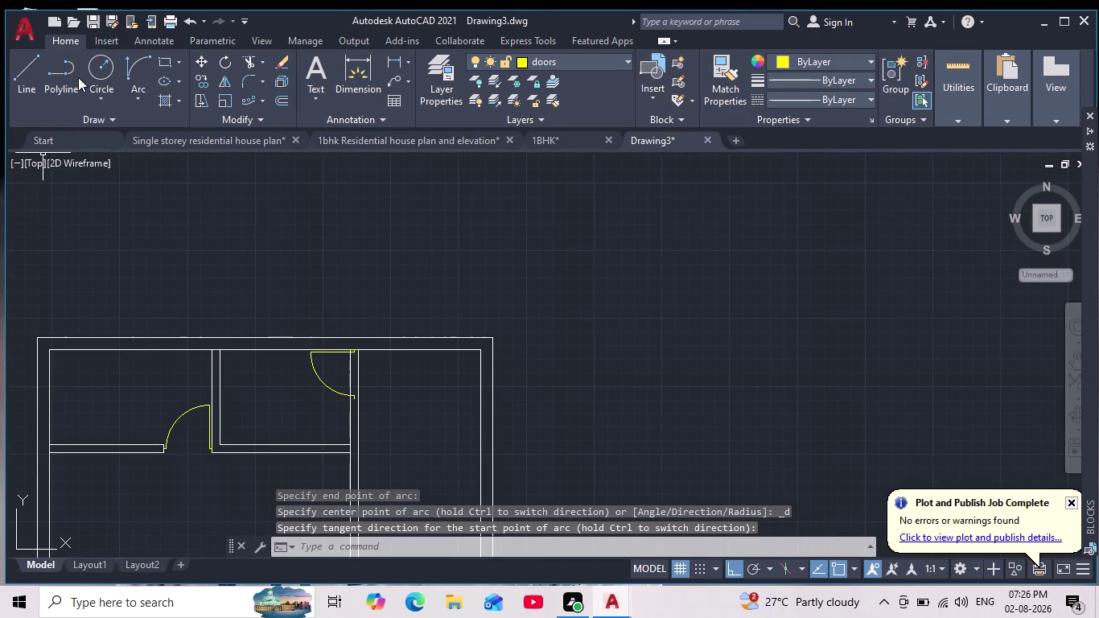
Make layer 0 the current layer from the Layer dropdown.
click(26, 67)
key(Escape)
key(Escape)
key(Escape)
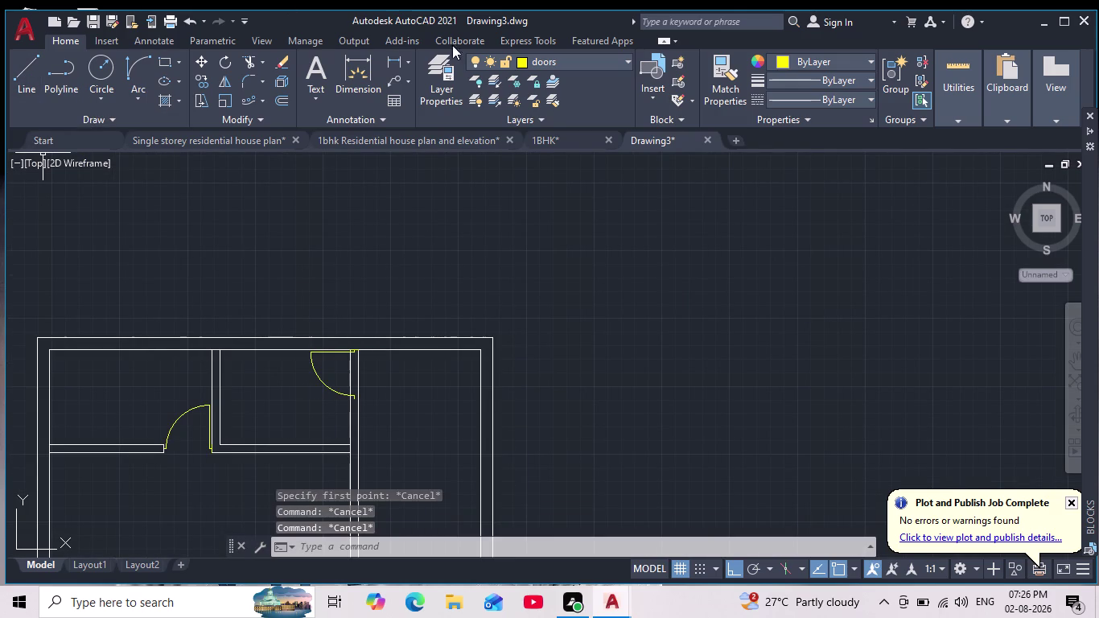
click(575, 58)
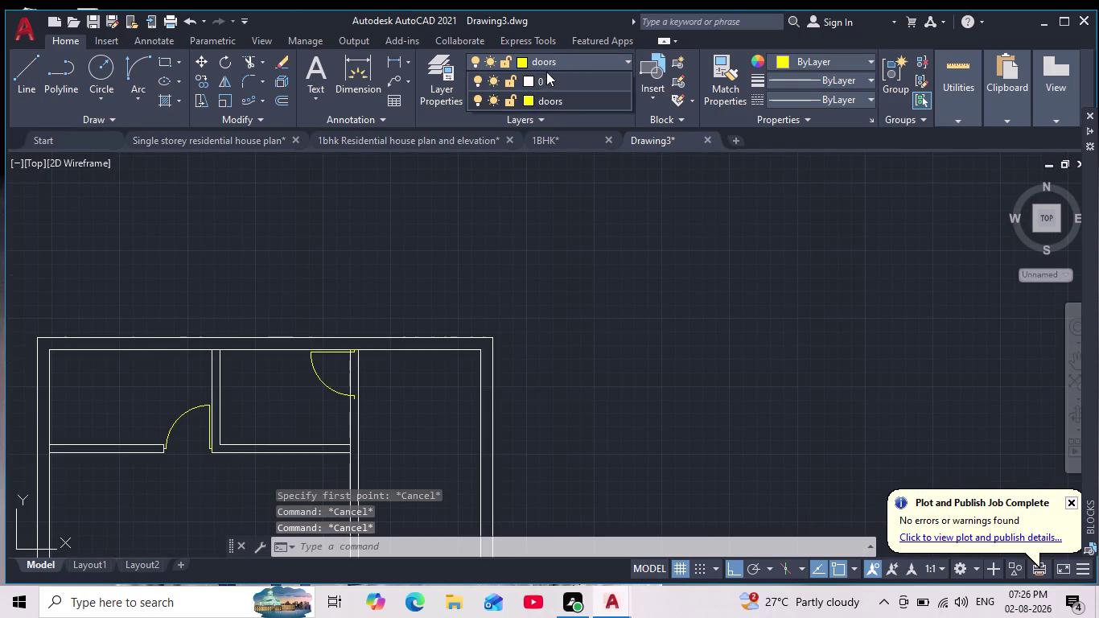
key(Escape)
click(629, 62)
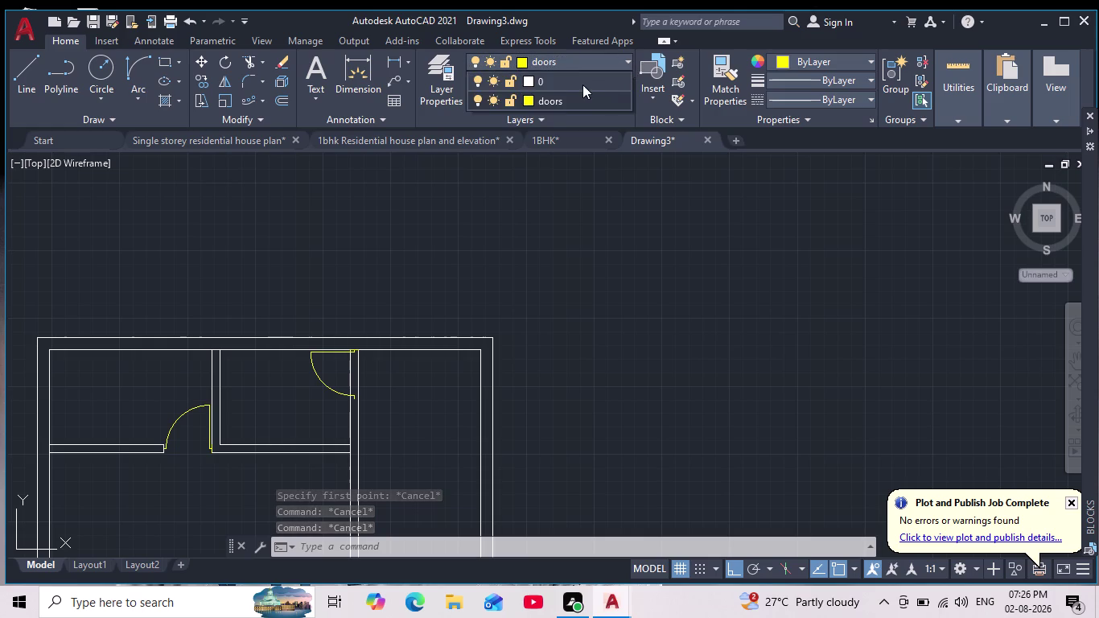
click(580, 84)
click(19, 64)
middle_drag(420, 310, 426, 281)
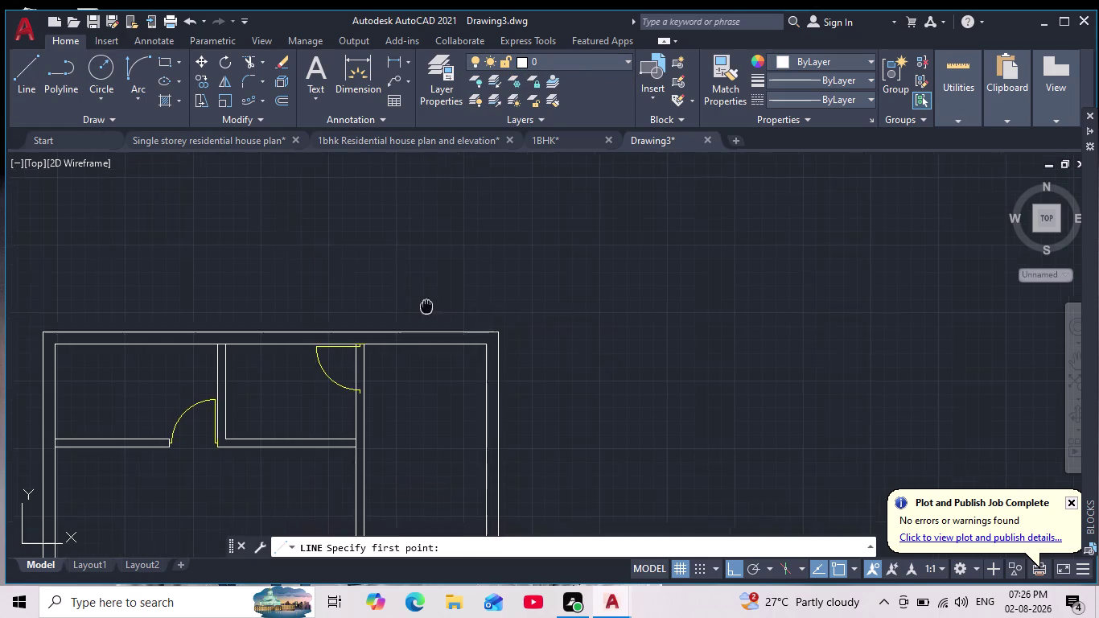
middle_drag(426, 281, 399, 209)
scroll(down, 3)
scroll(up, 3)
Cap the wall end beside the second door with a line across the jamb.
middle_drag(395, 255, 413, 286)
scroll(up, 3)
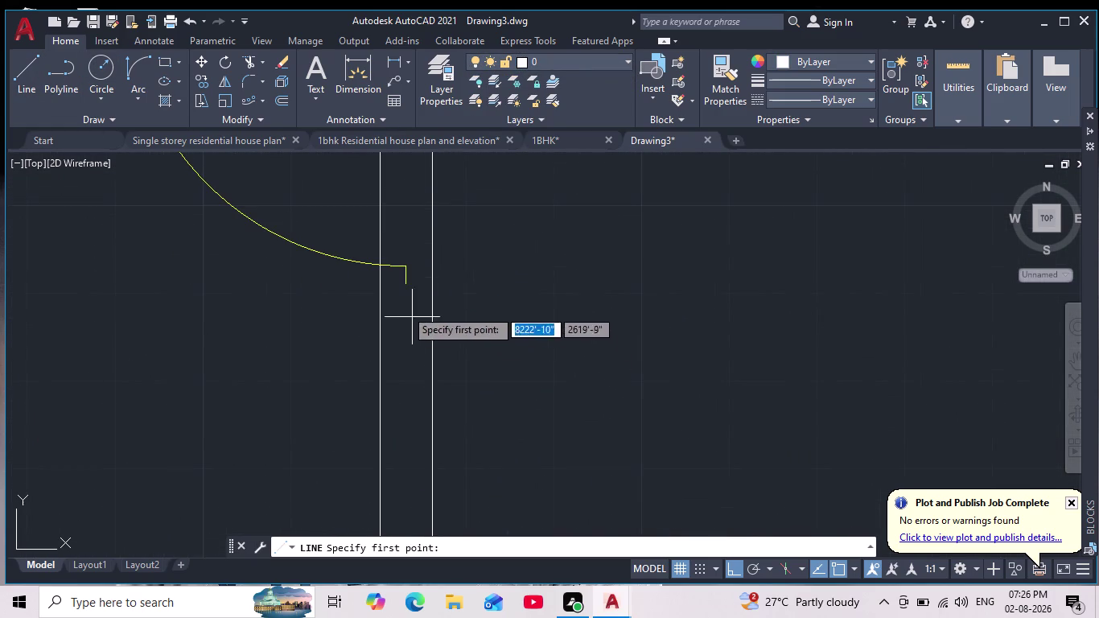
click(381, 288)
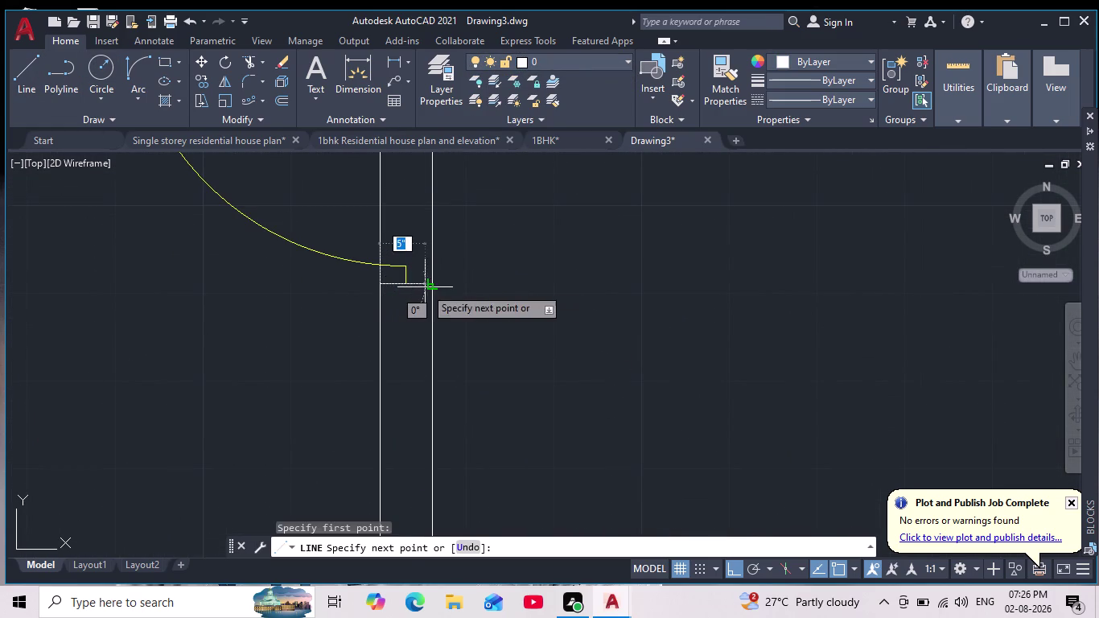
click(433, 288)
key(Escape)
key(Escape)
scroll(down, 3)
middle_drag(514, 275, 522, 319)
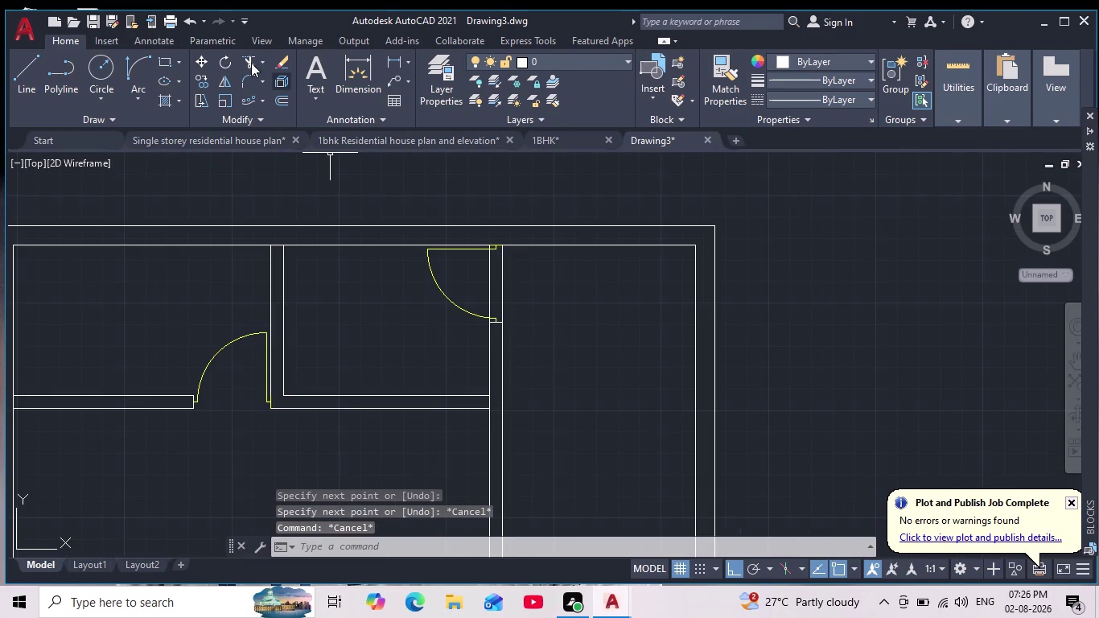
Trim the leftover wall lines inside the doorway using fence selections.
click(246, 60)
drag(473, 286, 537, 284)
scroll(up, 3)
scroll(up, 3)
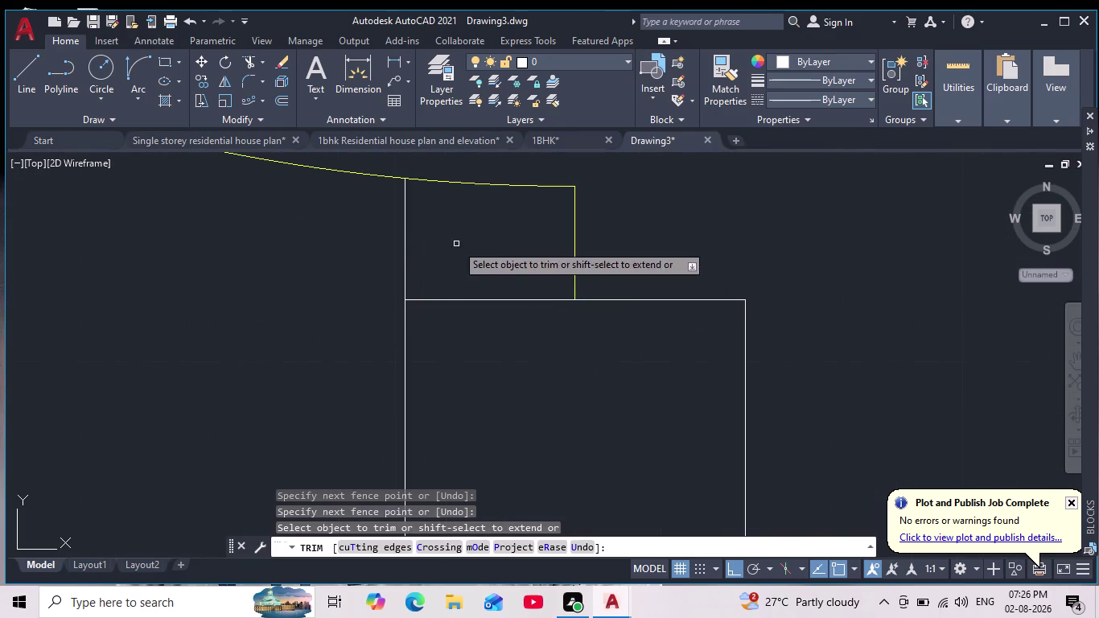
drag(456, 243, 274, 273)
scroll(down, 3)
middle_drag(794, 271, 745, 416)
scroll(down, 3)
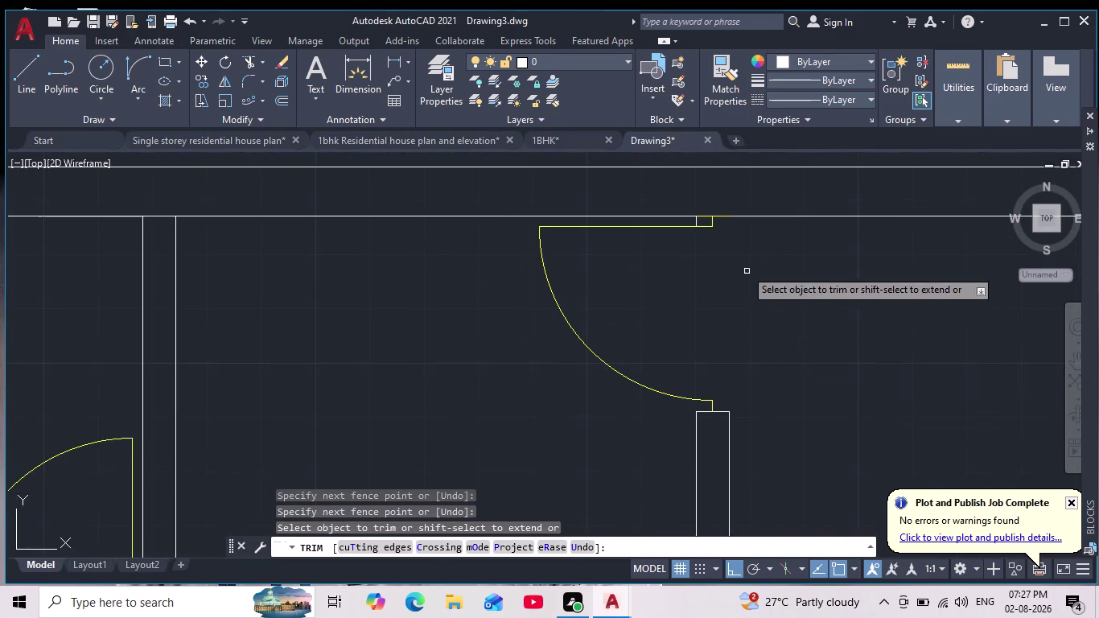
middle_drag(730, 247, 731, 380)
scroll(up, 3)
drag(546, 313, 453, 312)
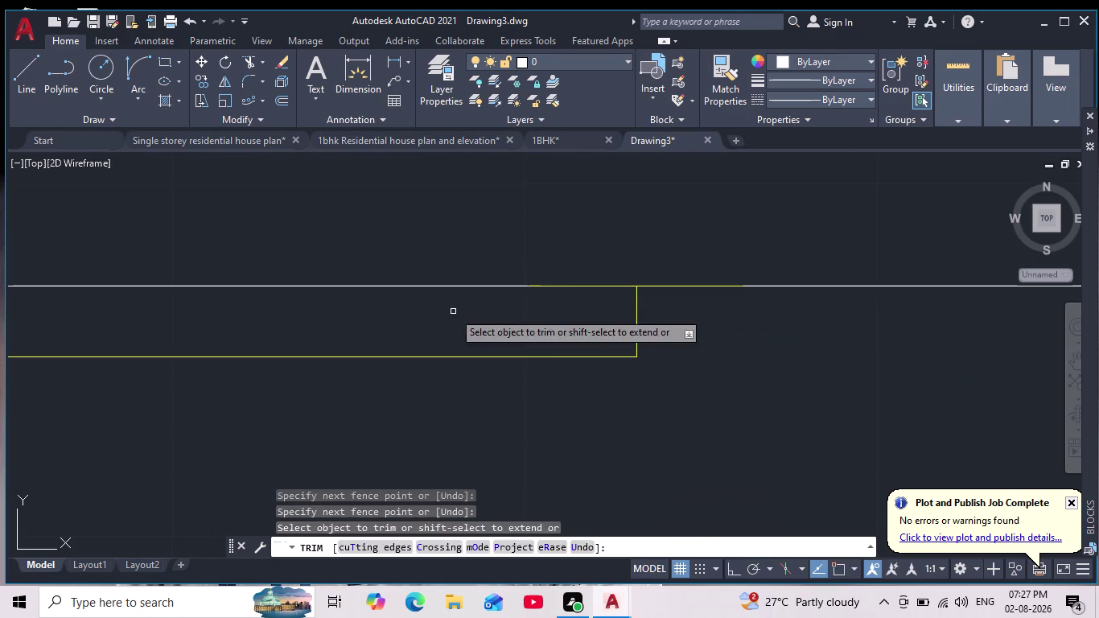
key(Escape)
key(Escape)
Pan and zoom back out to centre the whole floor plan.
scroll(down, 3)
middle_drag(728, 394, 623, 320)
scroll(down, 3)
middle_drag(702, 399, 635, 342)
scroll(down, 3)
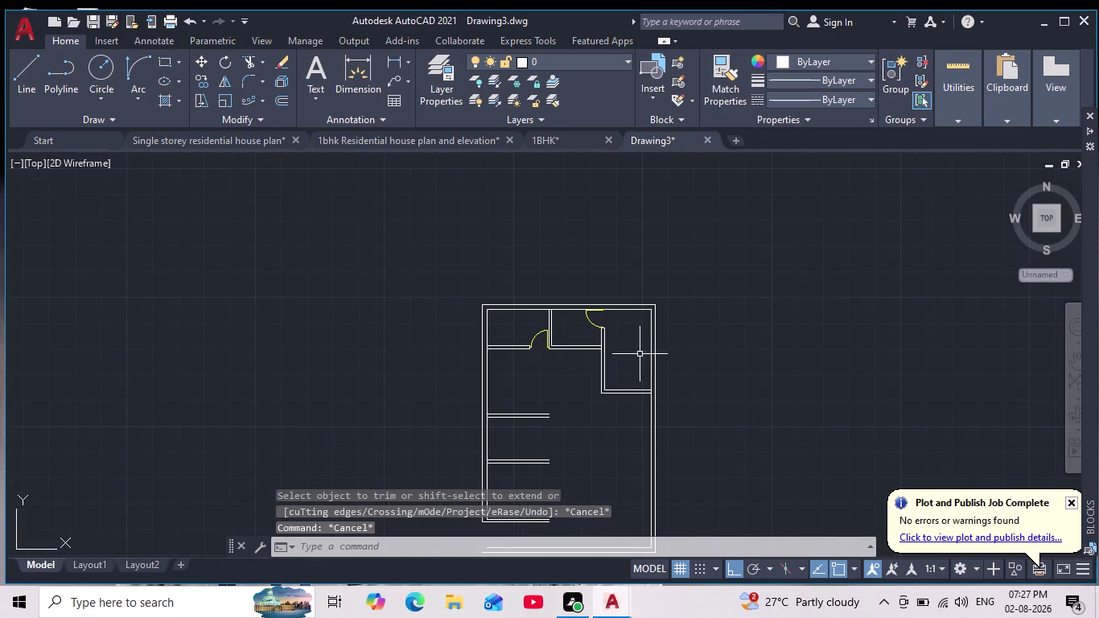
scroll(up, 3)
scroll(down, 3)
middle_drag(645, 376, 582, 350)
scroll(up, 3)
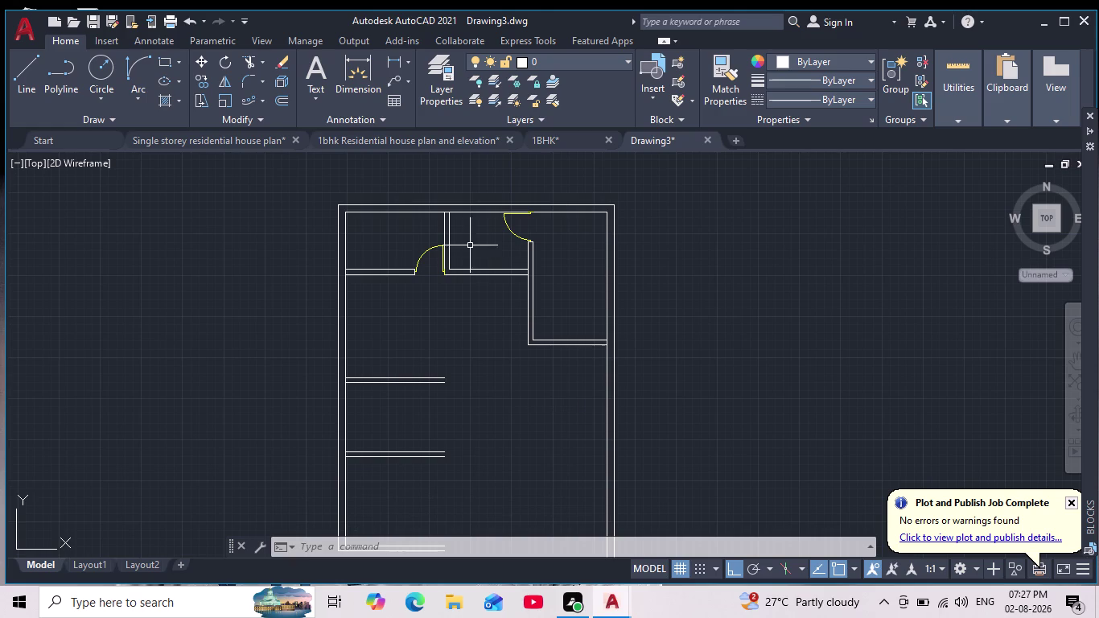
click(21, 68)
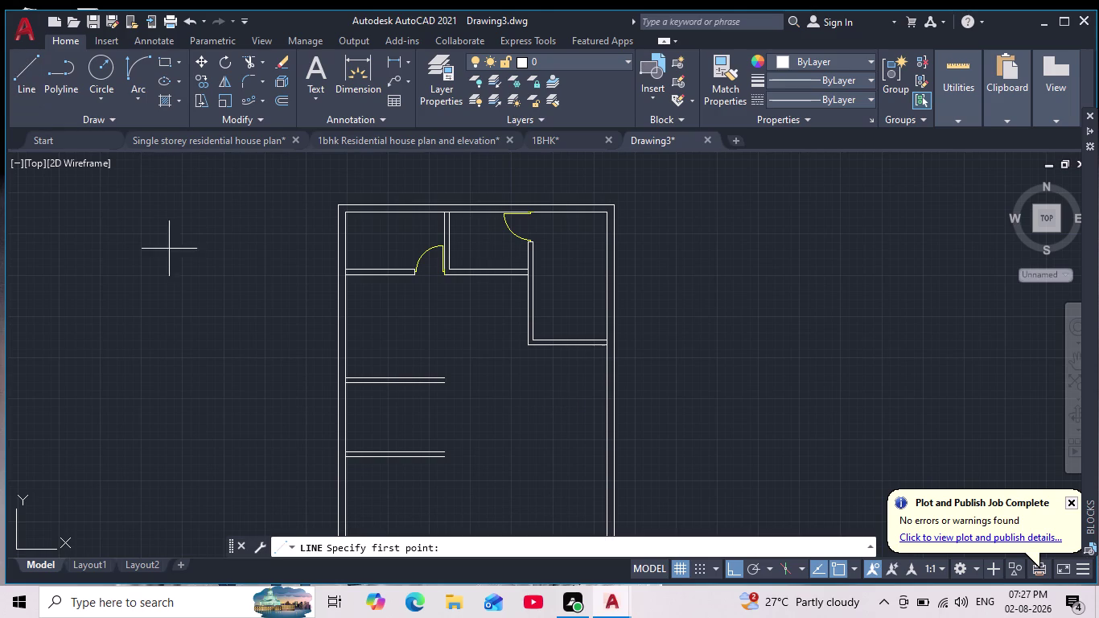
Cancel the stray line and make the doors layer current.
scroll(up, 3)
click(545, 363)
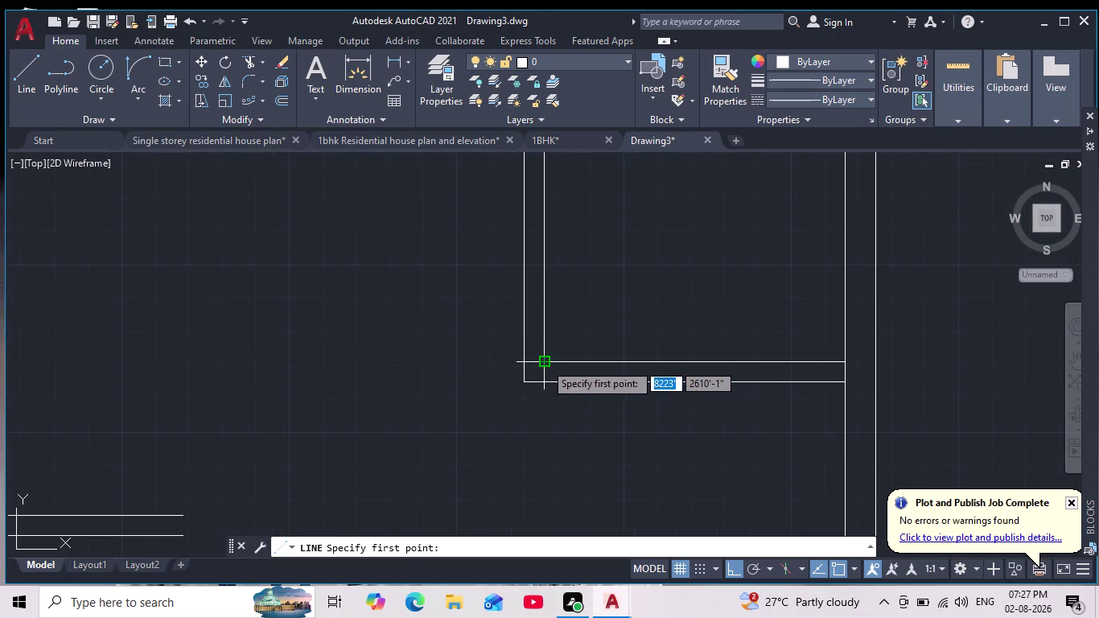
click(526, 362)
key(Escape)
key(Escape)
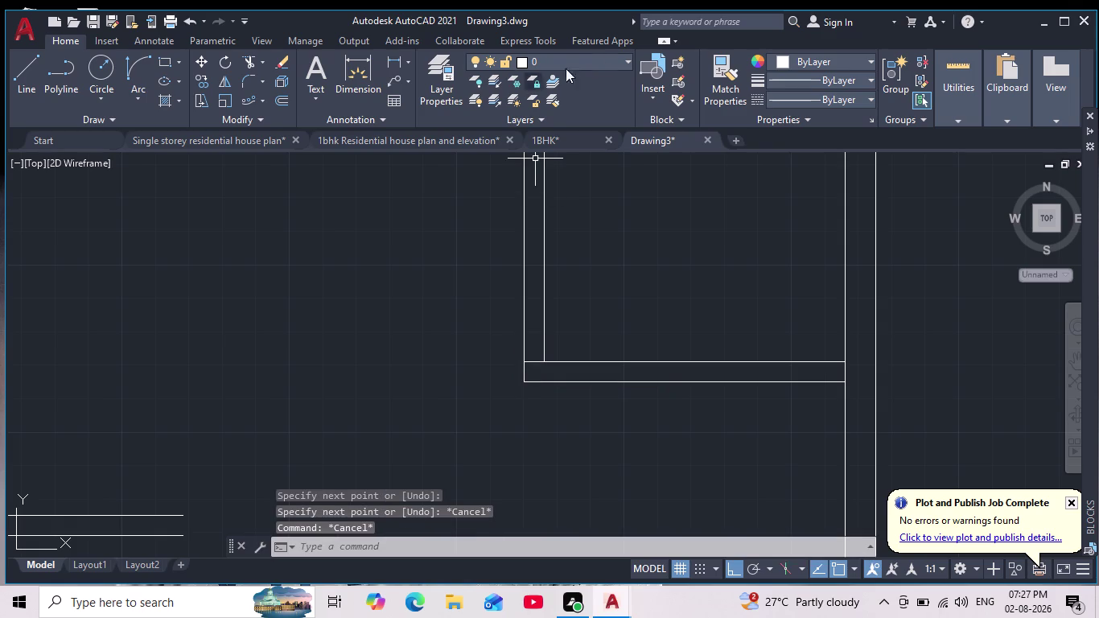
click(615, 63)
click(556, 99)
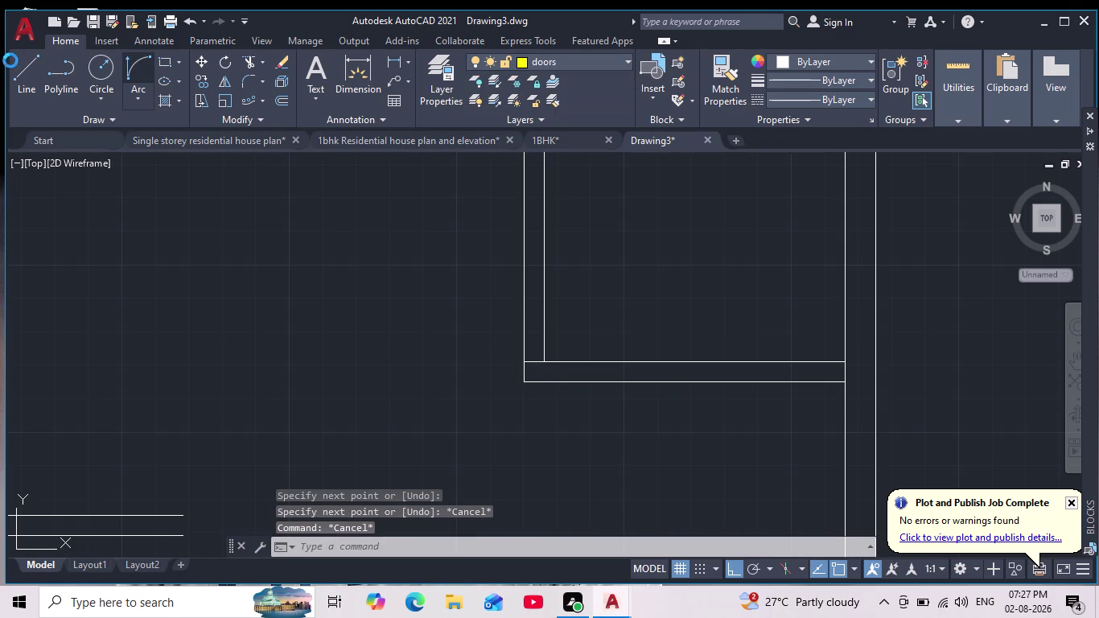
Start the door leaf line at the partition wall with a 2-inch first segment.
click(27, 72)
click(26, 78)
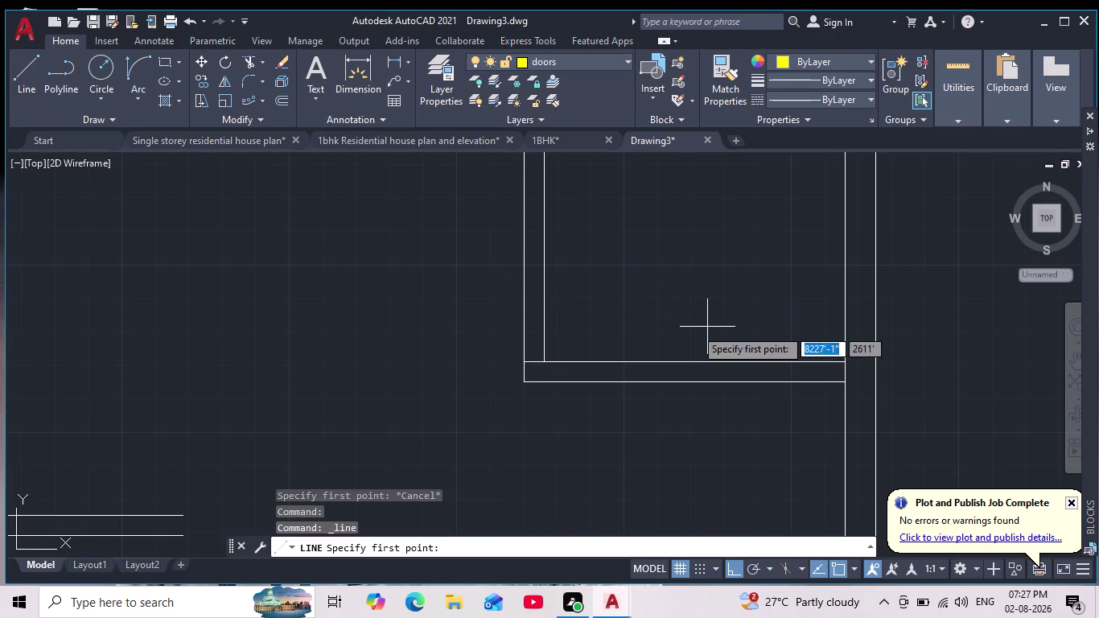
scroll(up, 3)
click(437, 410)
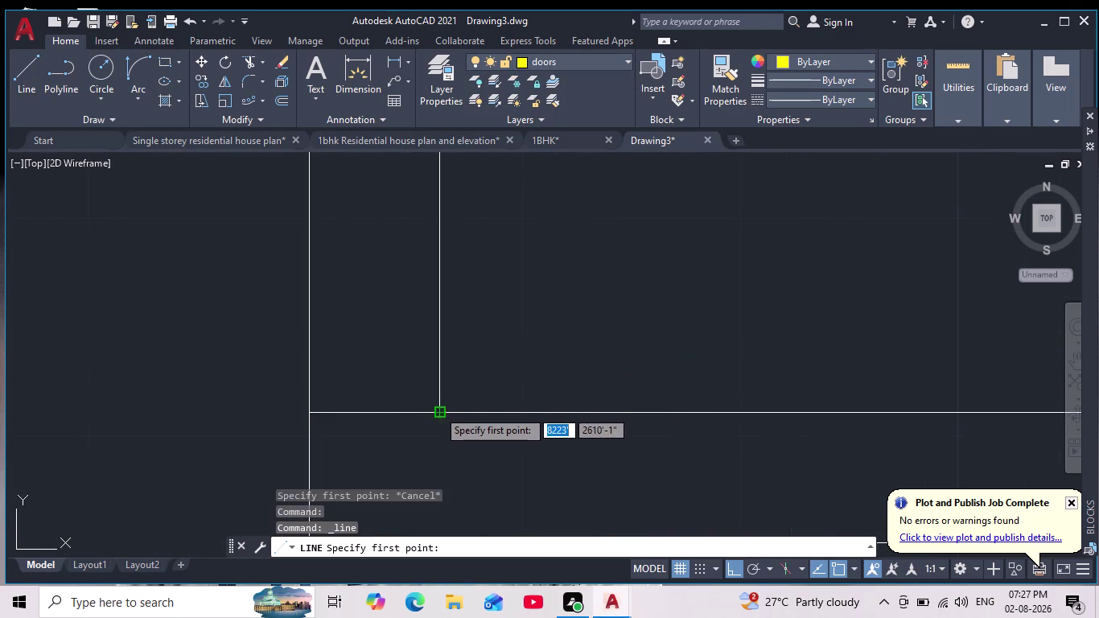
click(308, 413)
key(Escape)
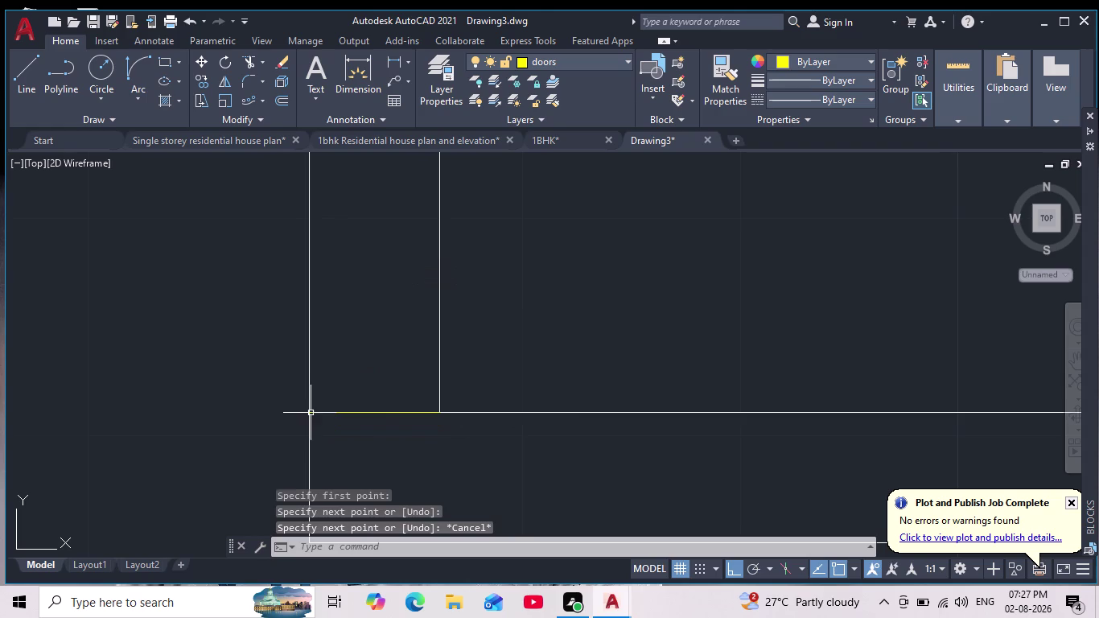
key(space)
click(377, 412)
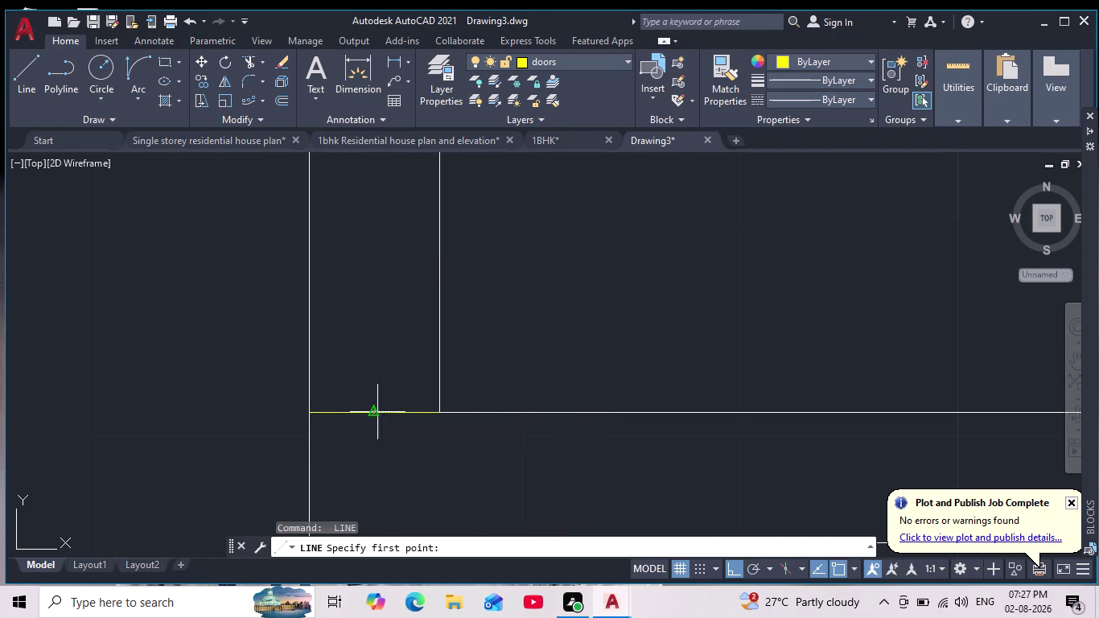
key(2)
key(Return)
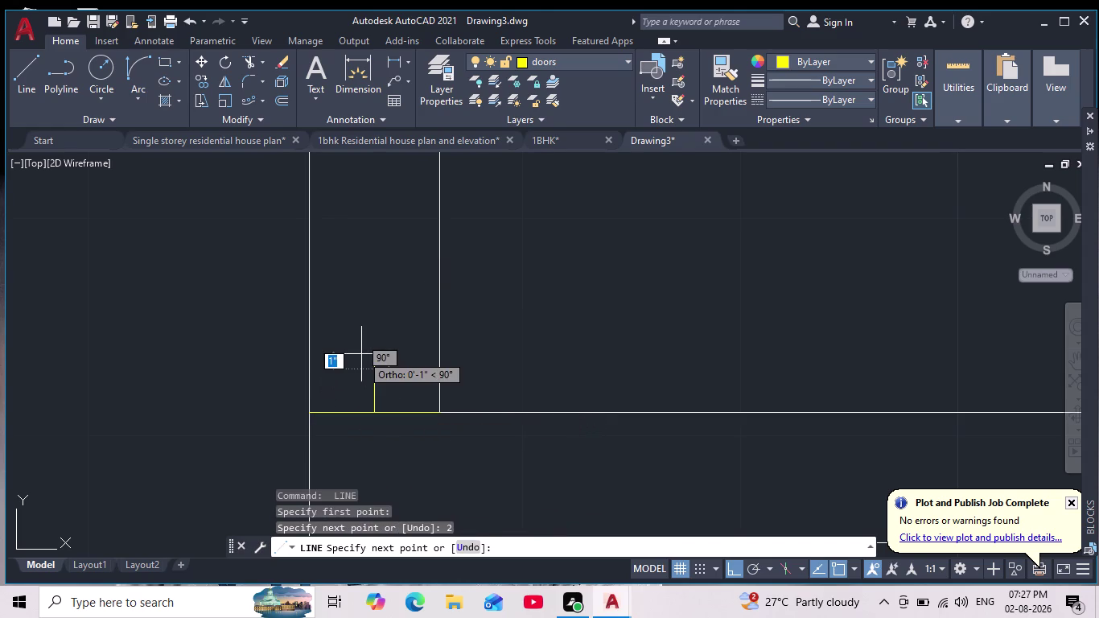
middle_drag(378, 278, 394, 364)
scroll(down, 3)
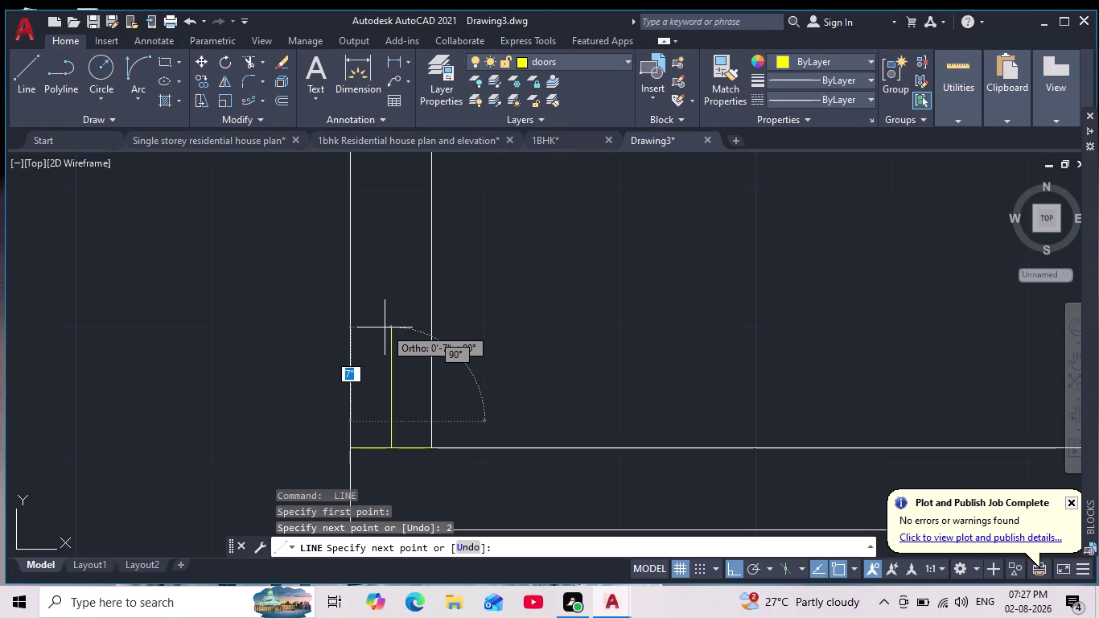
scroll(down, 3)
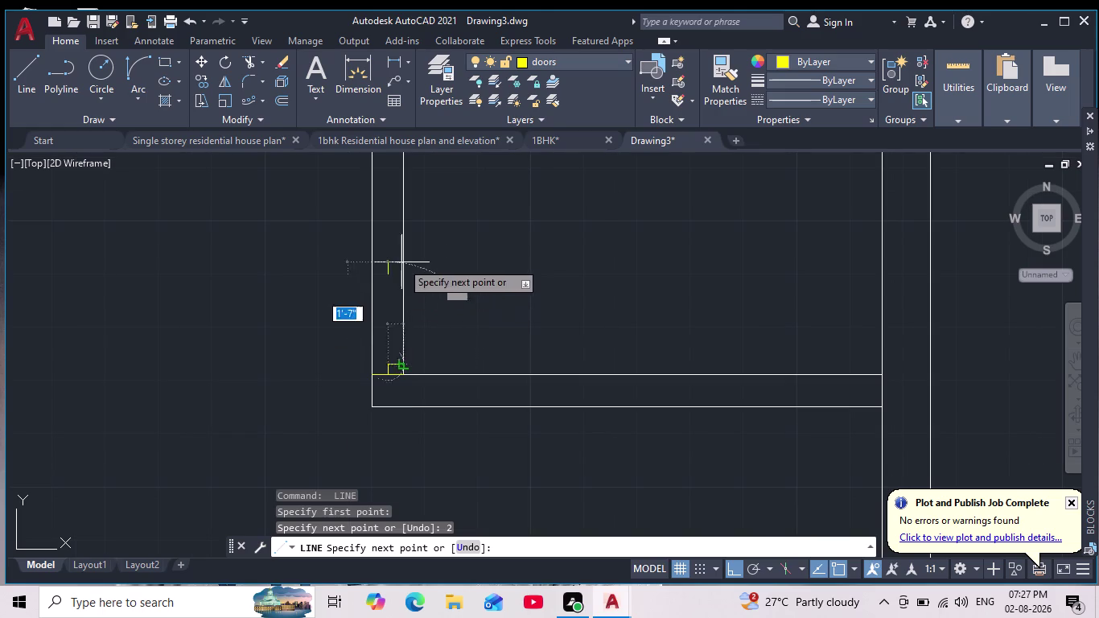
middle_drag(381, 237, 381, 279)
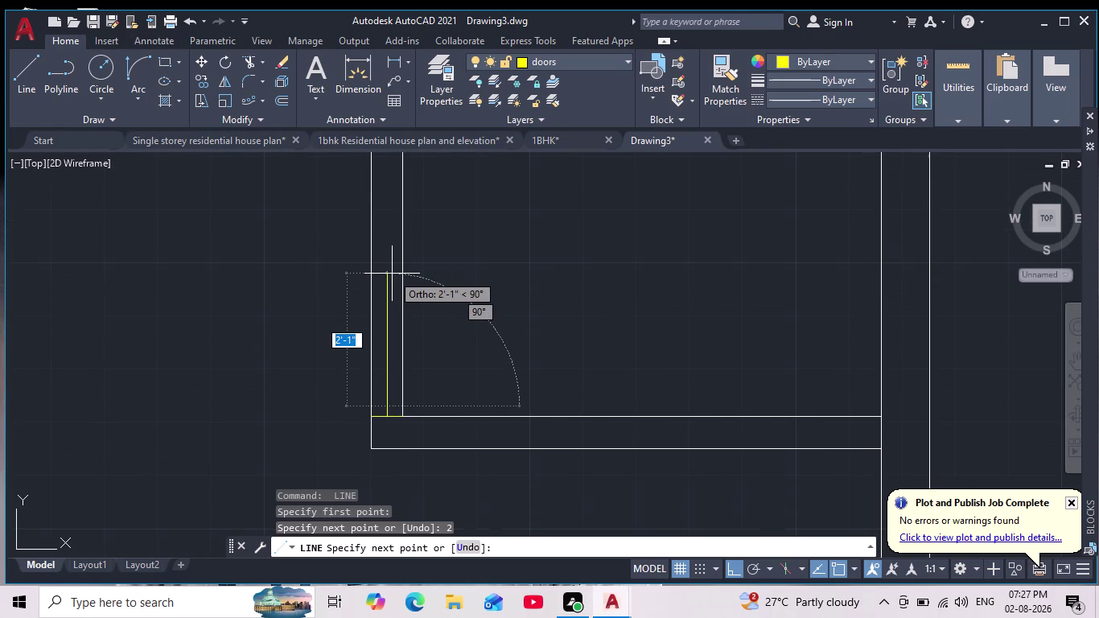
scroll(down, 3)
scroll(down, 3)
middle_drag(392, 273, 398, 344)
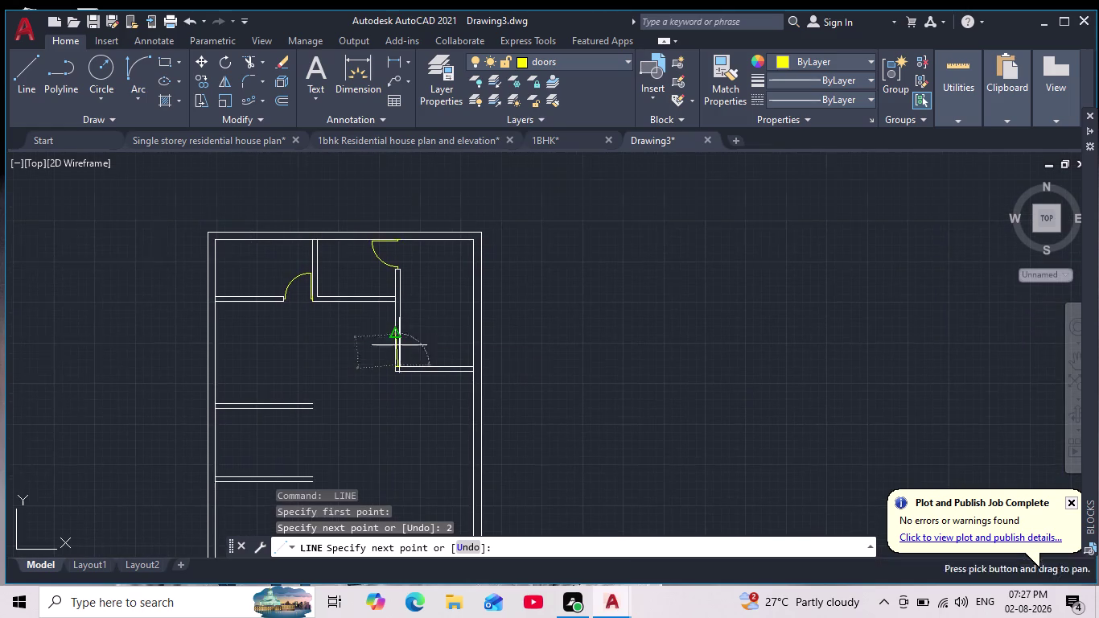
scroll(up, 3)
middle_drag(394, 304, 421, 203)
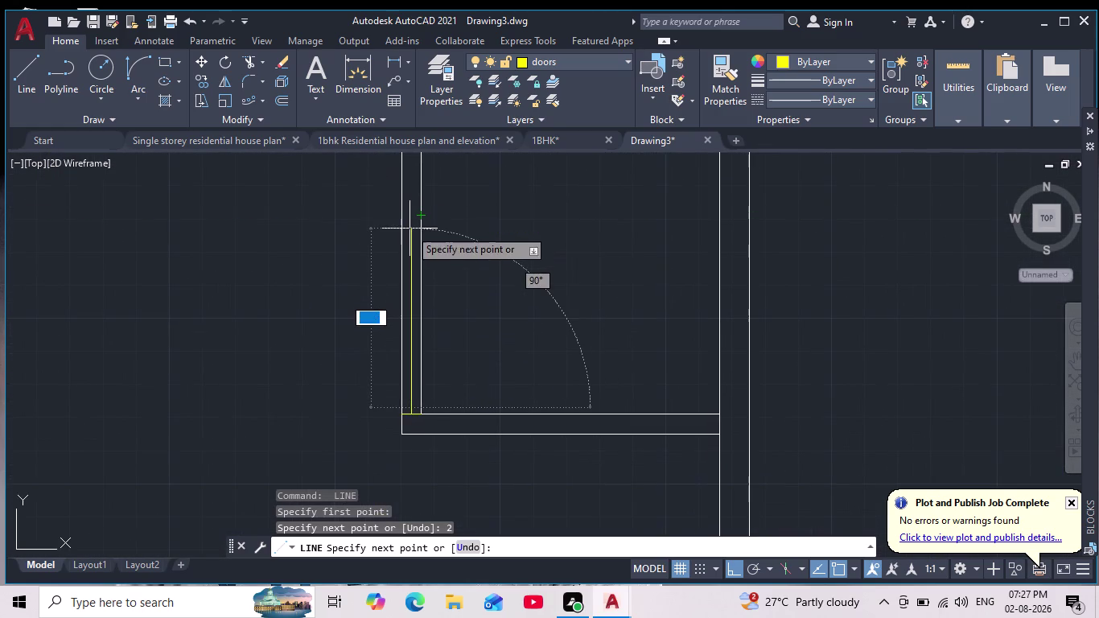
Add the 3-foot and closing 2-inch leaf segments, then select the finished leaf.
key(3)
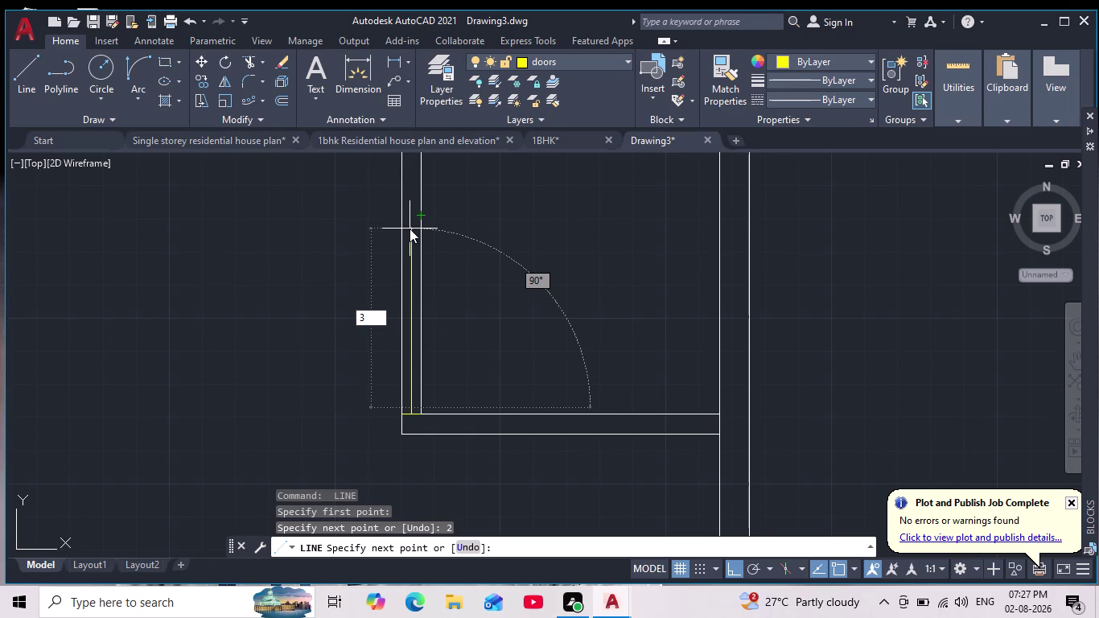
key(apostrophe)
key(Return)
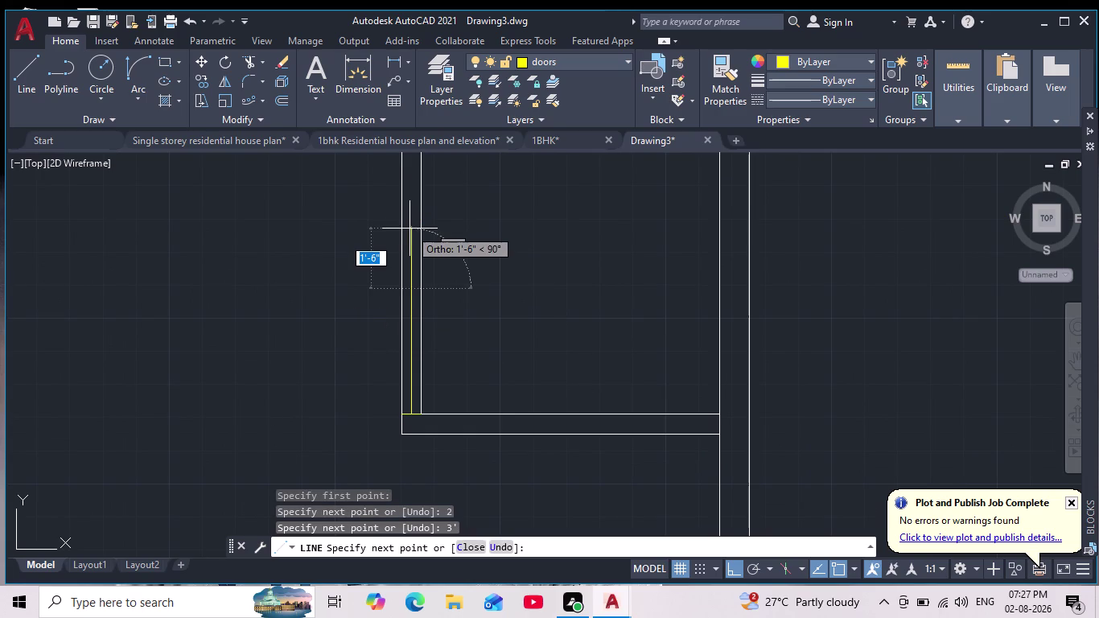
scroll(down, 3)
middle_drag(452, 212, 438, 353)
text(2)
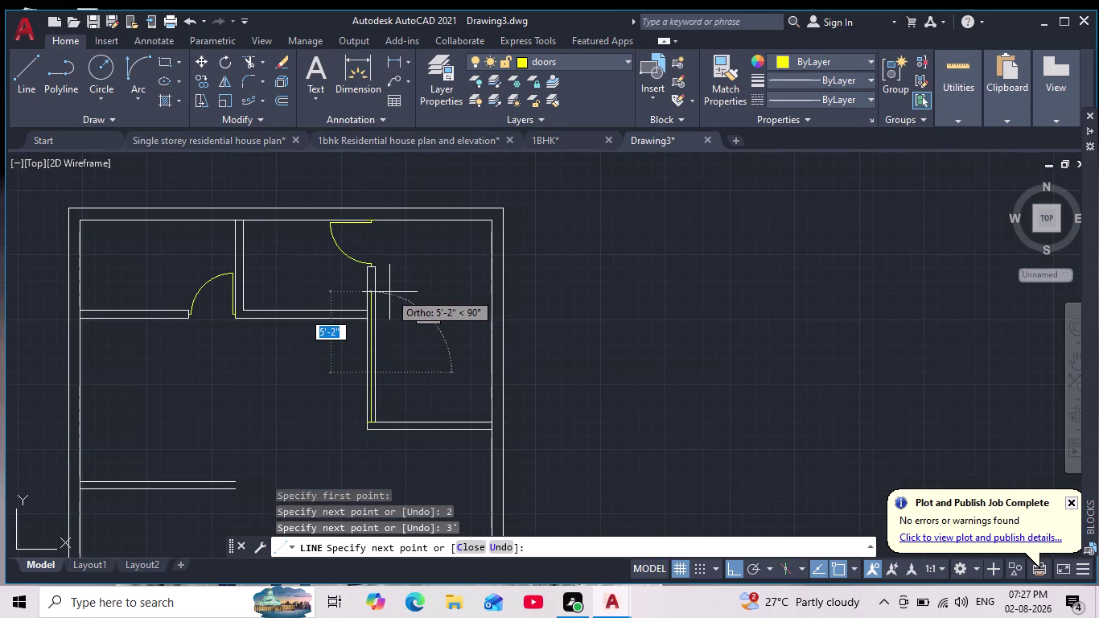
text(")
key(Return)
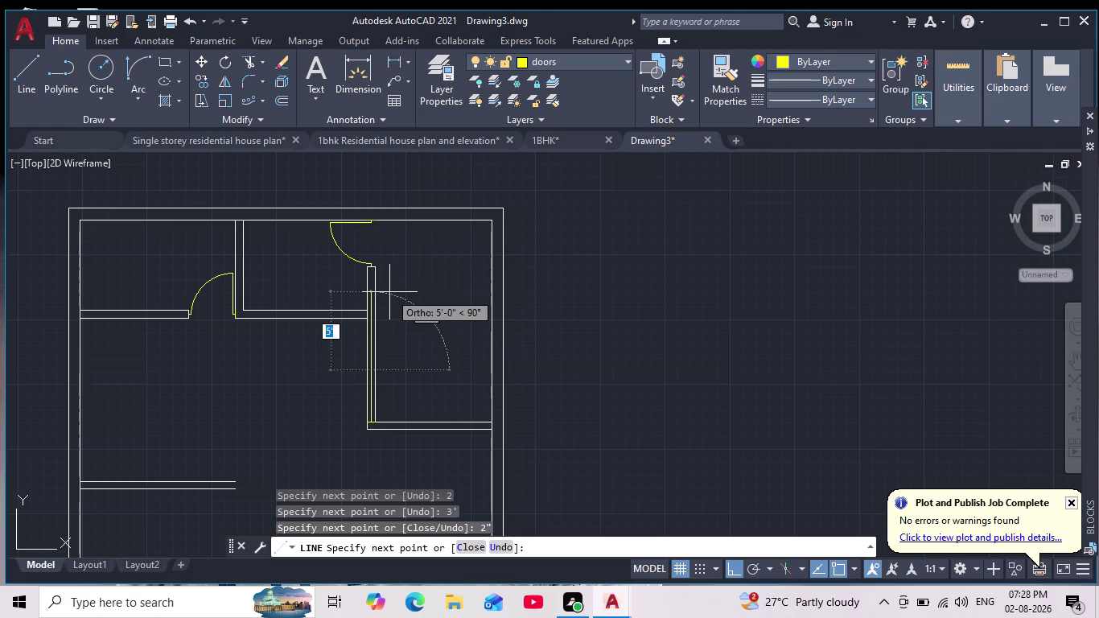
key(Return)
scroll(up, 3)
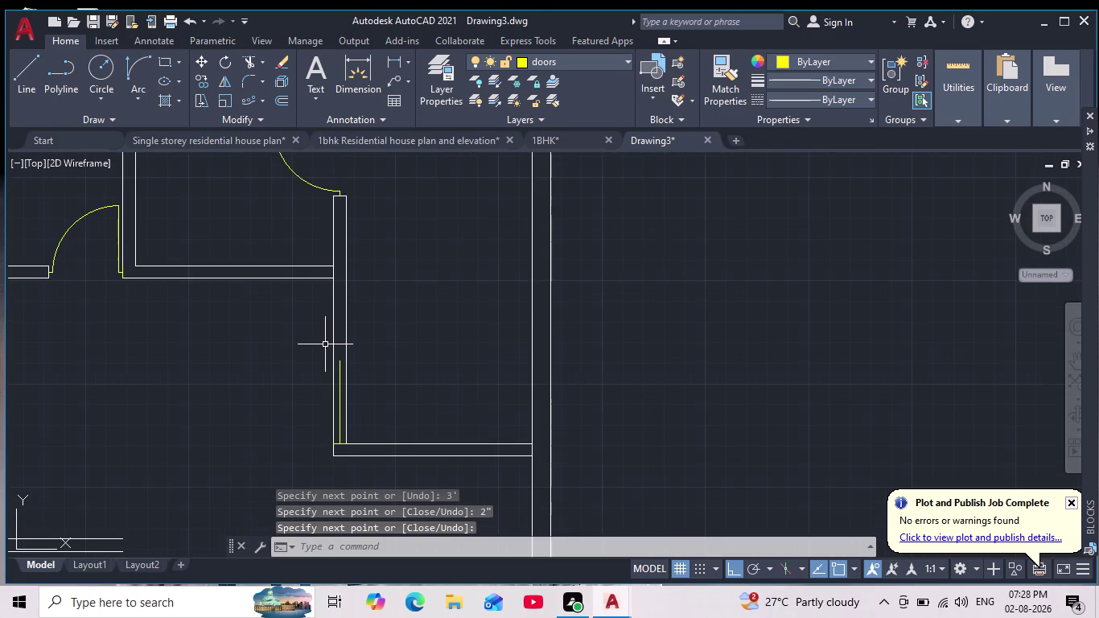
scroll(up, 3)
scroll(down, 3)
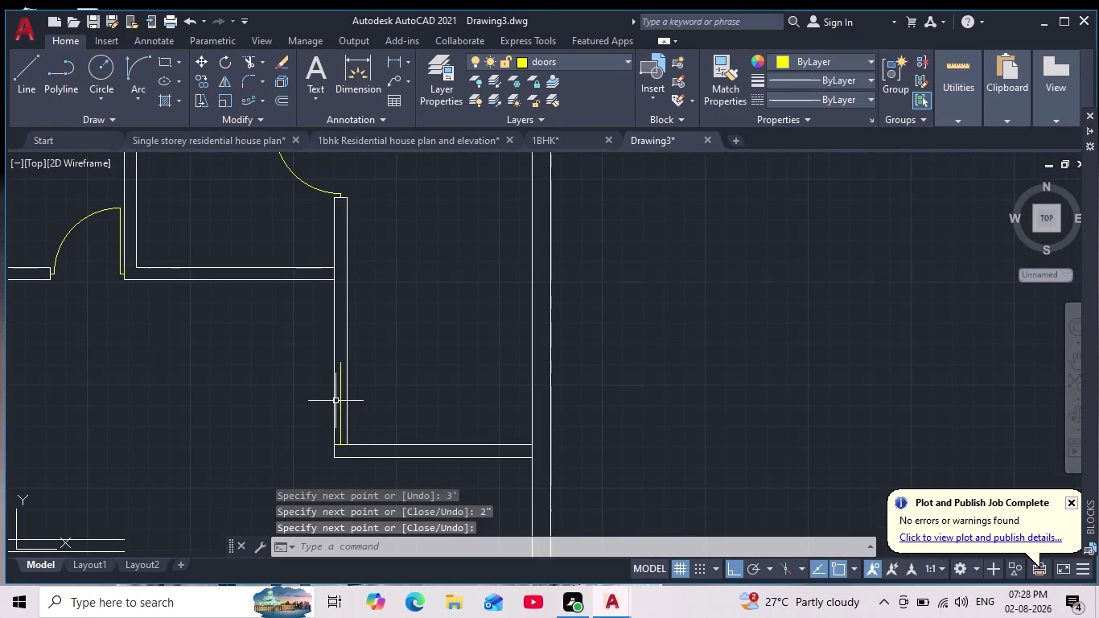
click(338, 399)
click(220, 61)
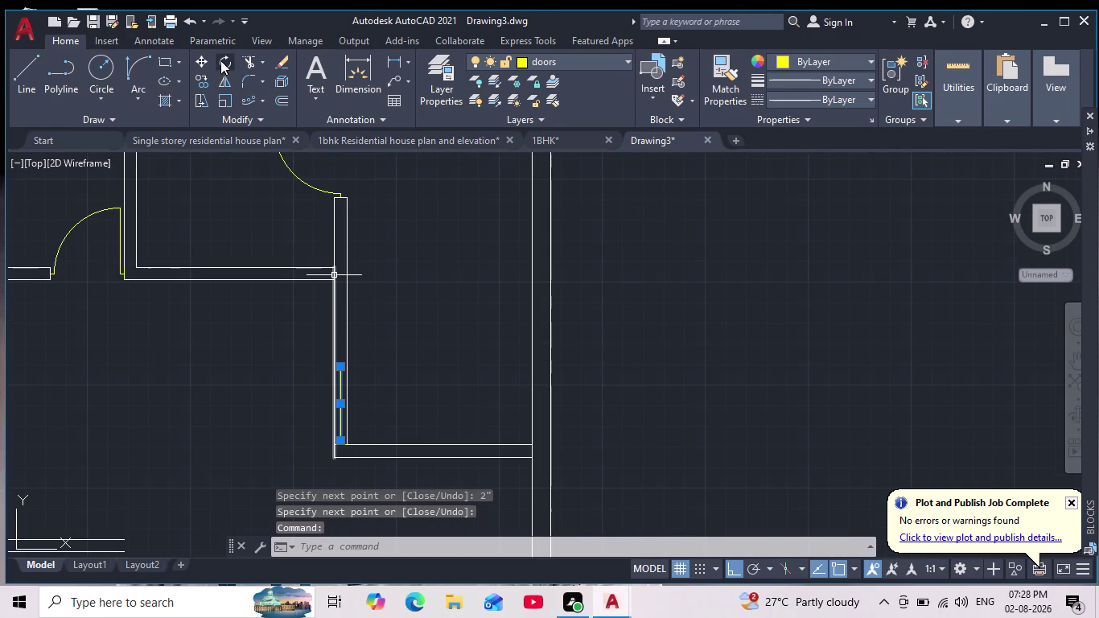
Rotate the door leaf 270° about its lower corner so it lies along the wall.
scroll(up, 3)
scroll(up, 3)
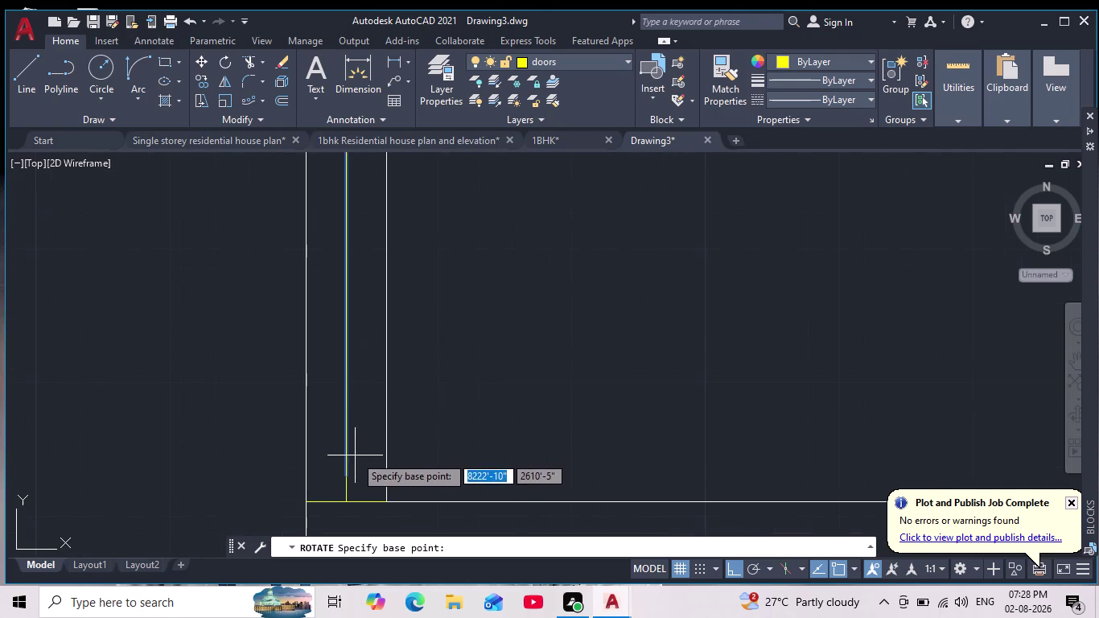
click(342, 481)
scroll(up, 3)
scroll(down, 3)
middle_drag(357, 447, 373, 353)
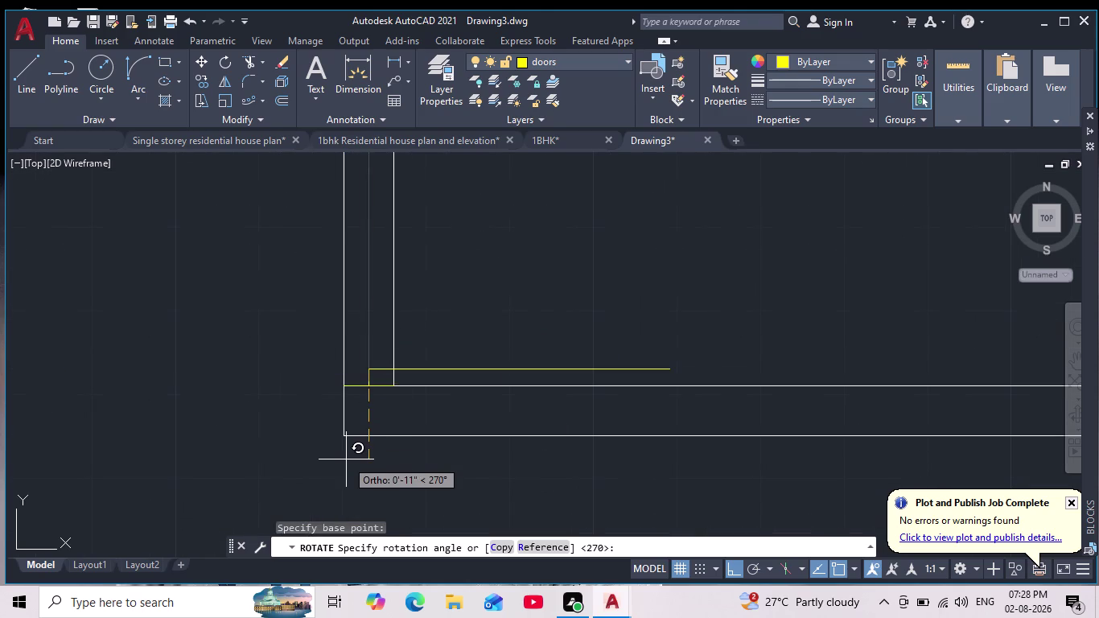
click(350, 469)
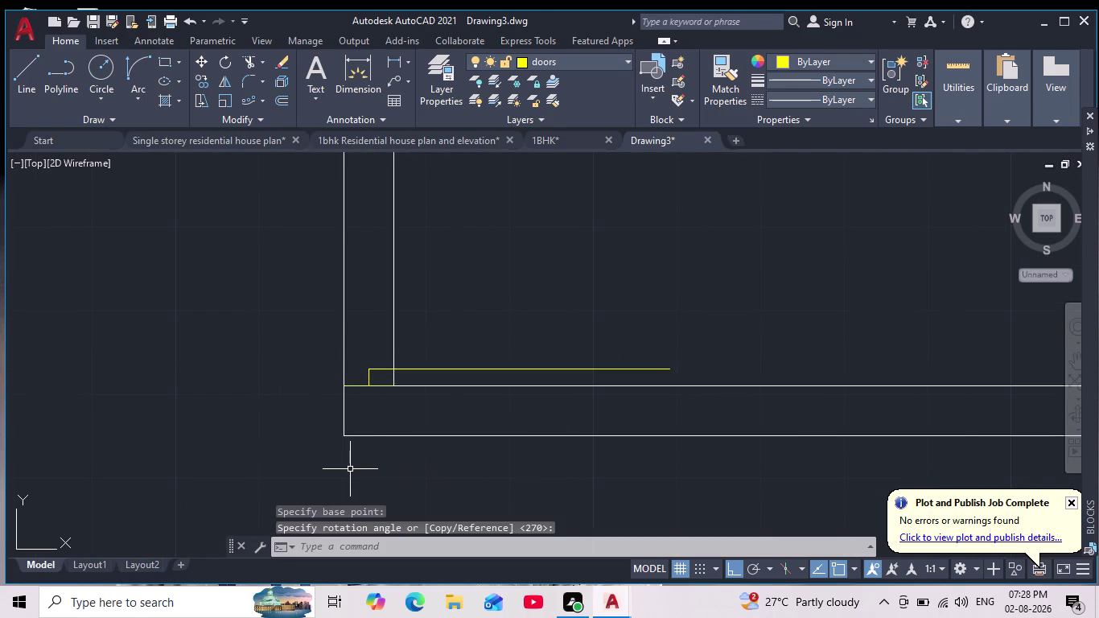
scroll(down, 3)
Draw the quarter-circle swing arc from the leaf's end using start, end and direction.
click(136, 67)
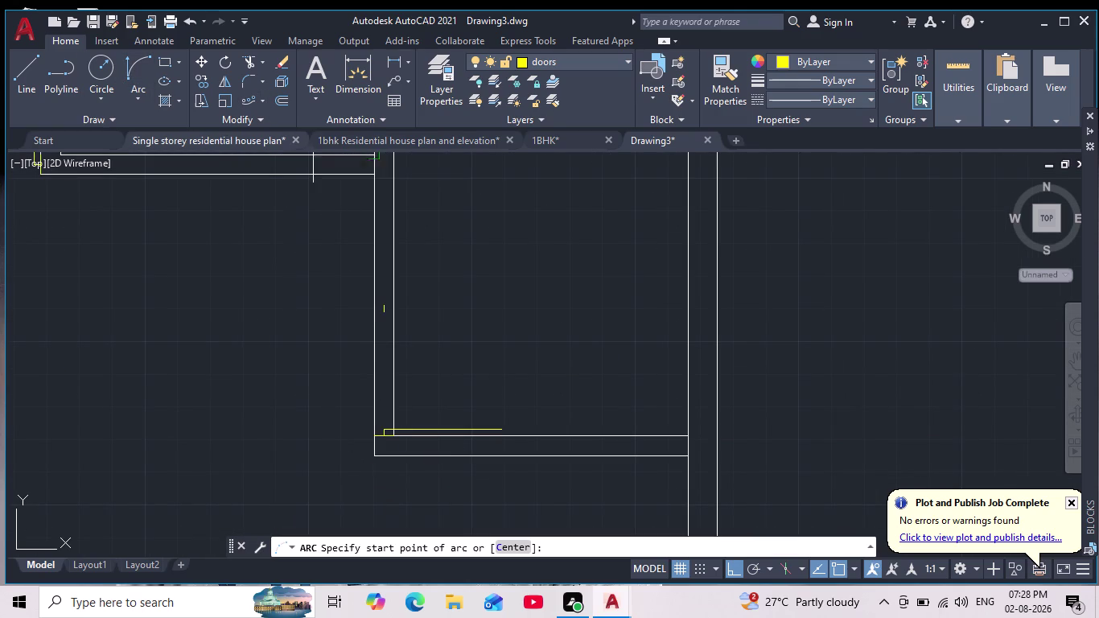
scroll(up, 3)
click(406, 295)
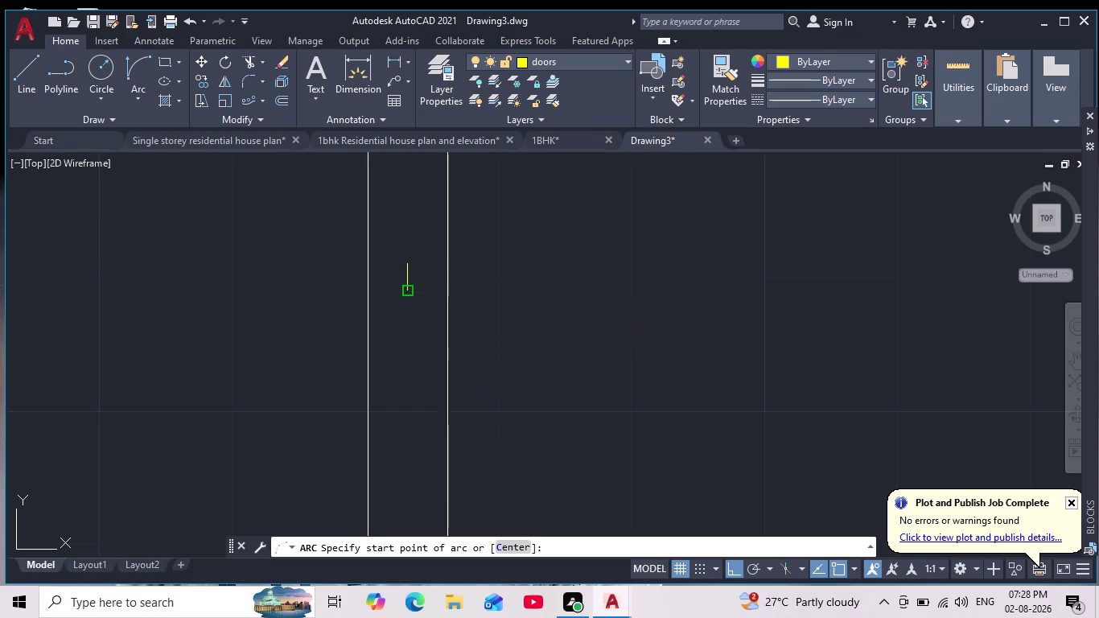
middle_drag(469, 337, 409, 261)
scroll(down, 3)
middle_drag(566, 396, 513, 252)
scroll(down, 3)
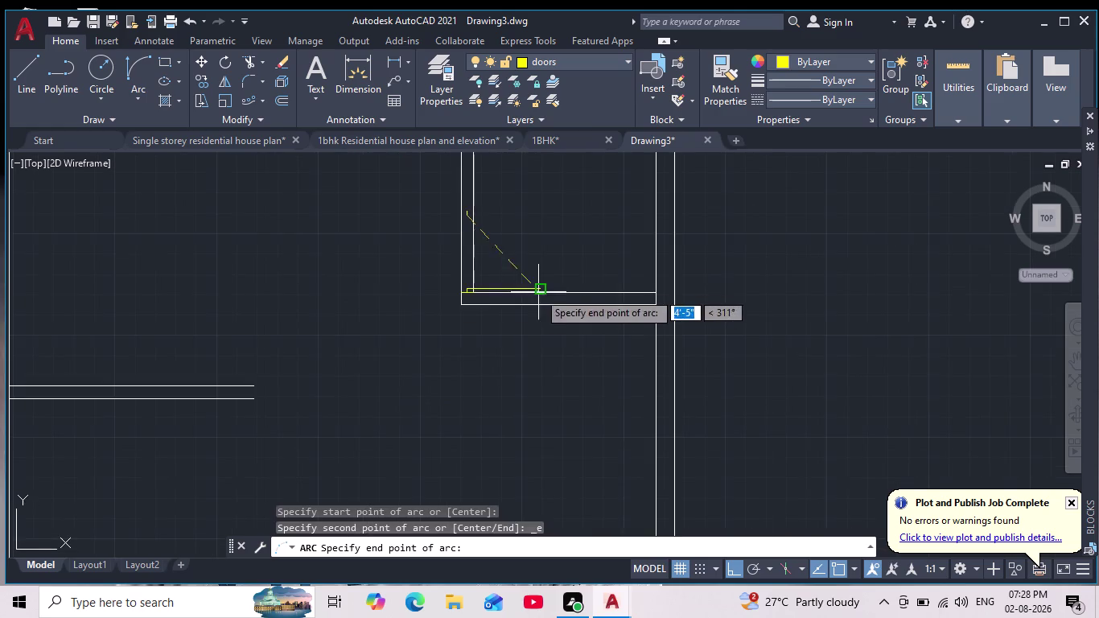
scroll(up, 3)
middle_drag(555, 280, 577, 379)
click(539, 462)
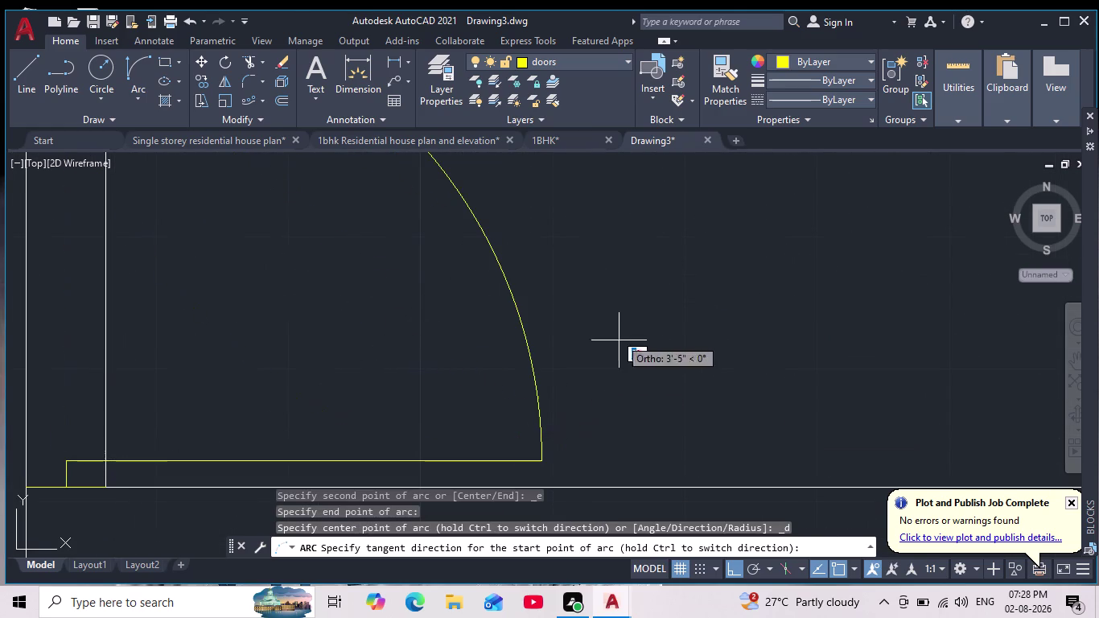
click(646, 318)
scroll(down, 3)
scroll(down, 3)
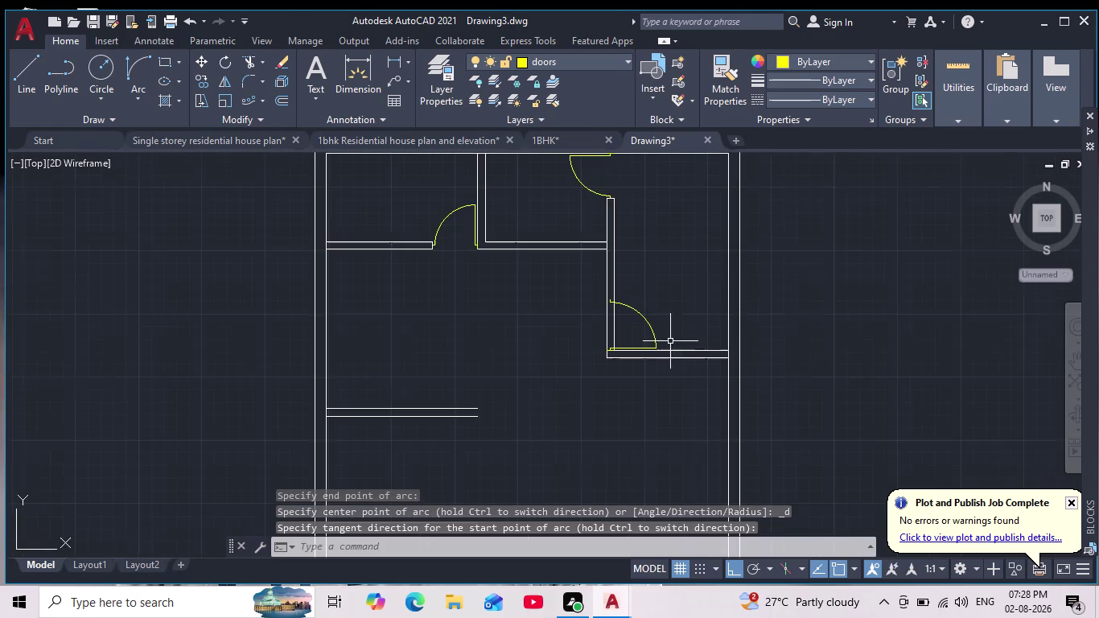
middle_drag(680, 324, 672, 375)
Make layer 0 current again from the Layers dropdown.
click(613, 61)
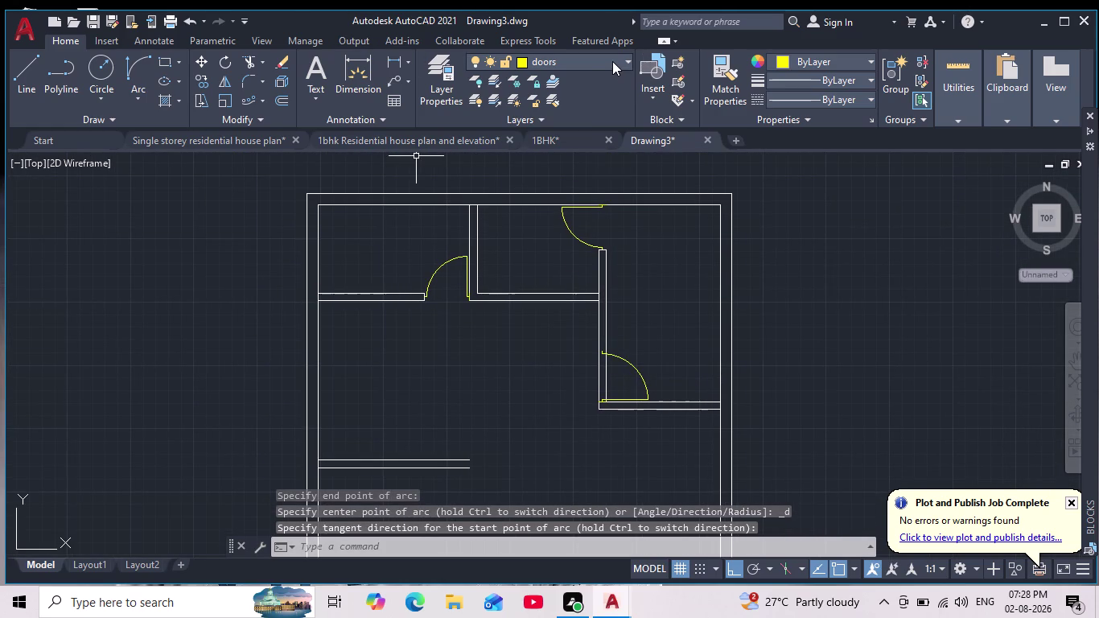
click(566, 80)
click(31, 72)
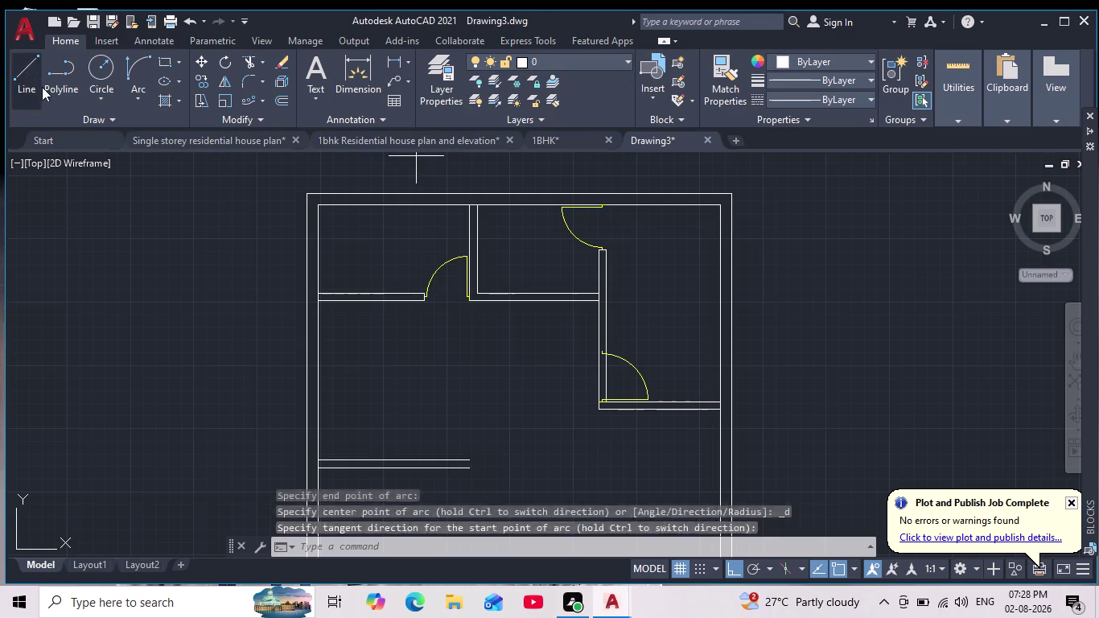
Cap the wall end at the third door with a short line.
scroll(up, 3)
scroll(up, 3)
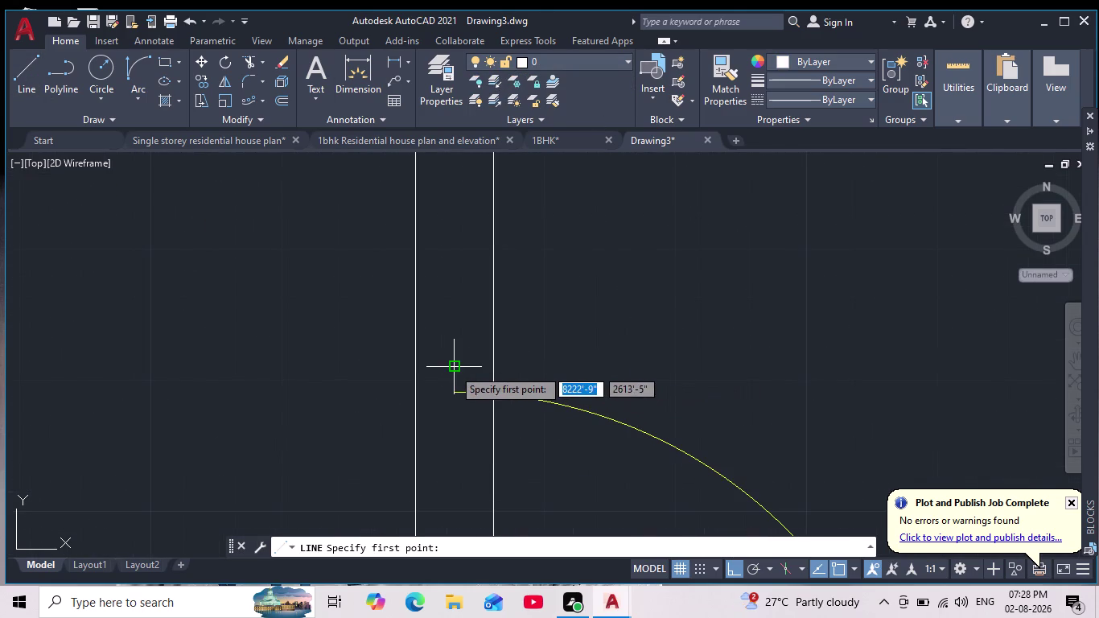
click(417, 366)
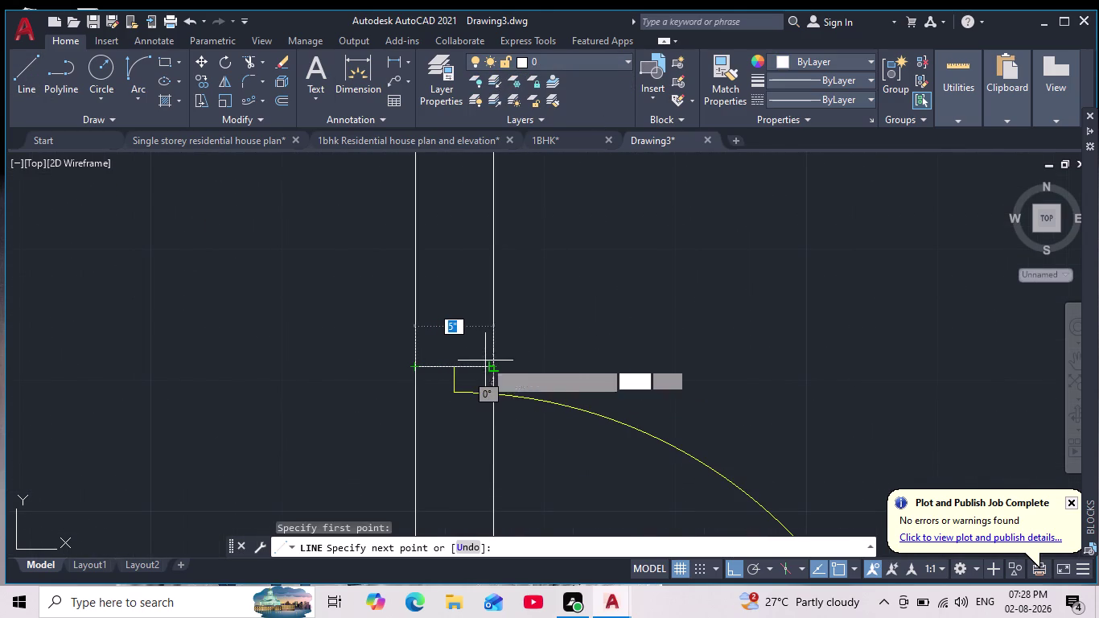
click(489, 369)
key(Escape)
scroll(down, 3)
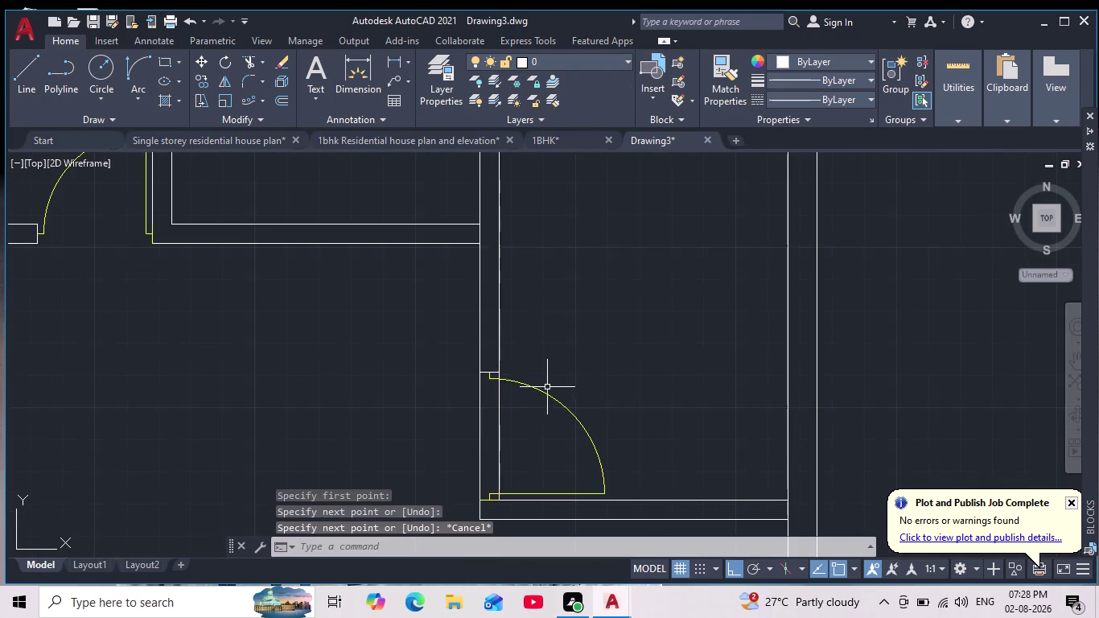
scroll(down, 3)
scroll(up, 3)
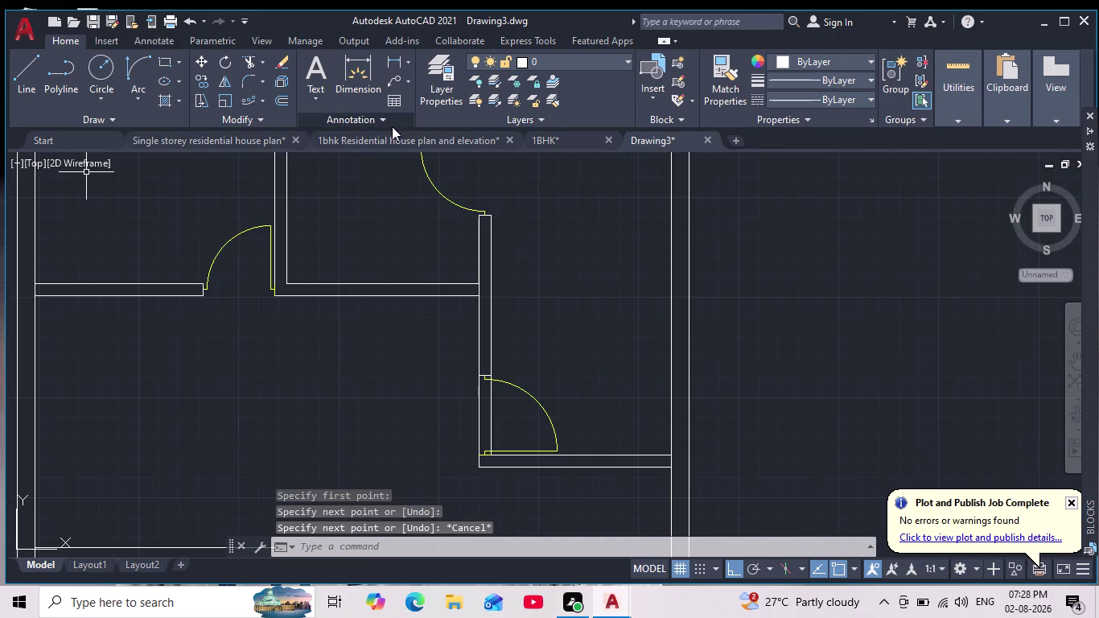
Trim the wall lines crossing the door opening with three fence selections.
click(245, 62)
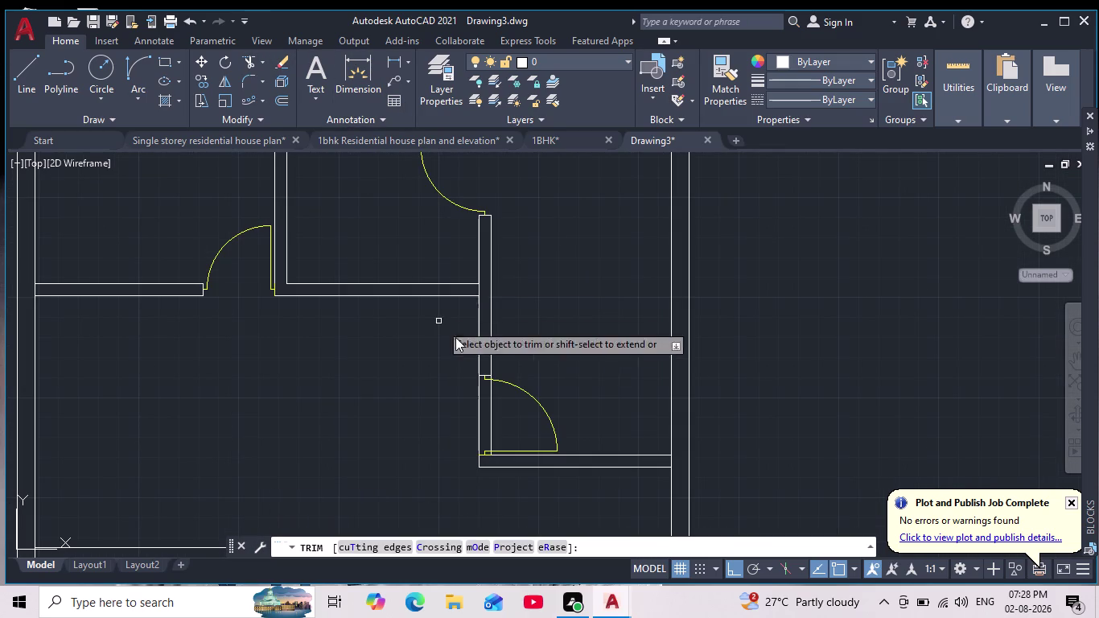
middle_drag(515, 423, 523, 337)
drag(523, 337, 429, 337)
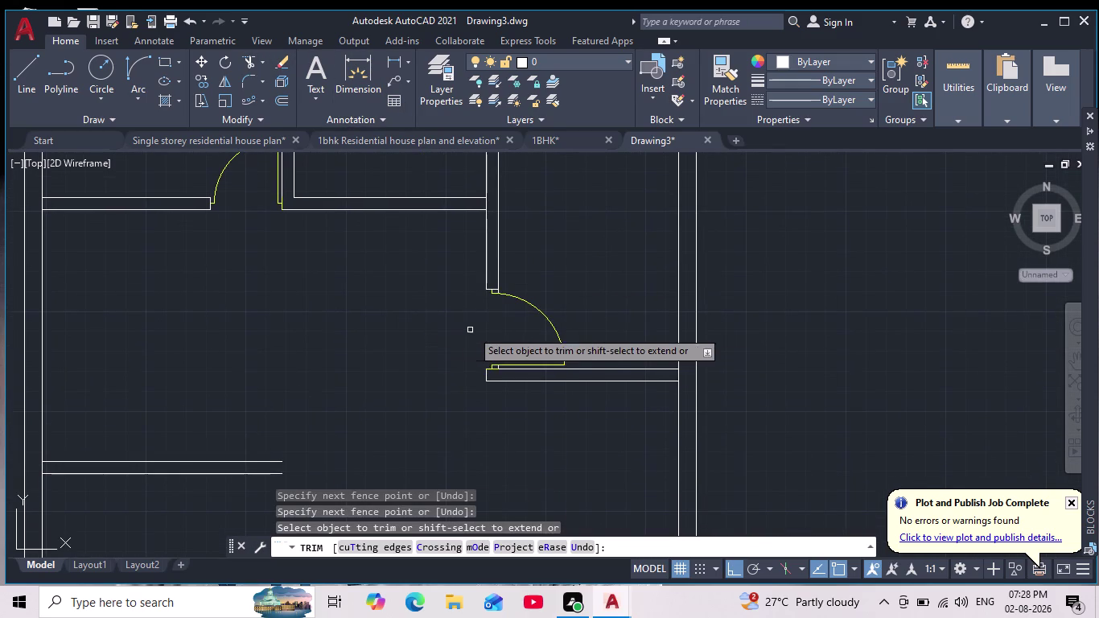
scroll(up, 3)
drag(430, 200, 496, 195)
scroll(down, 3)
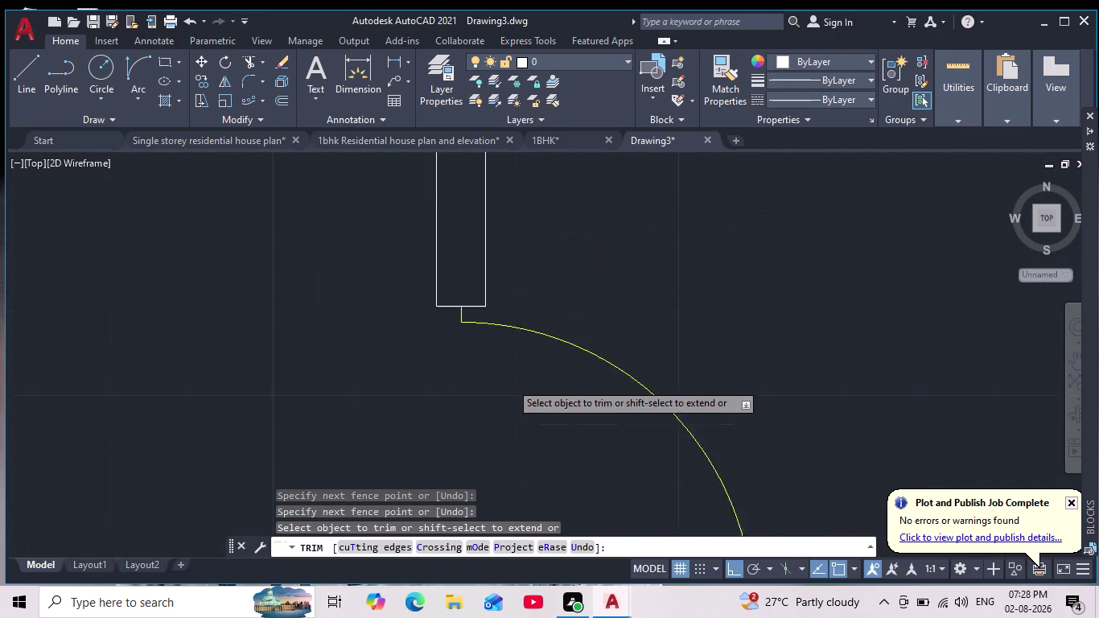
scroll(down, 3)
middle_drag(521, 398, 380, 211)
scroll(up, 3)
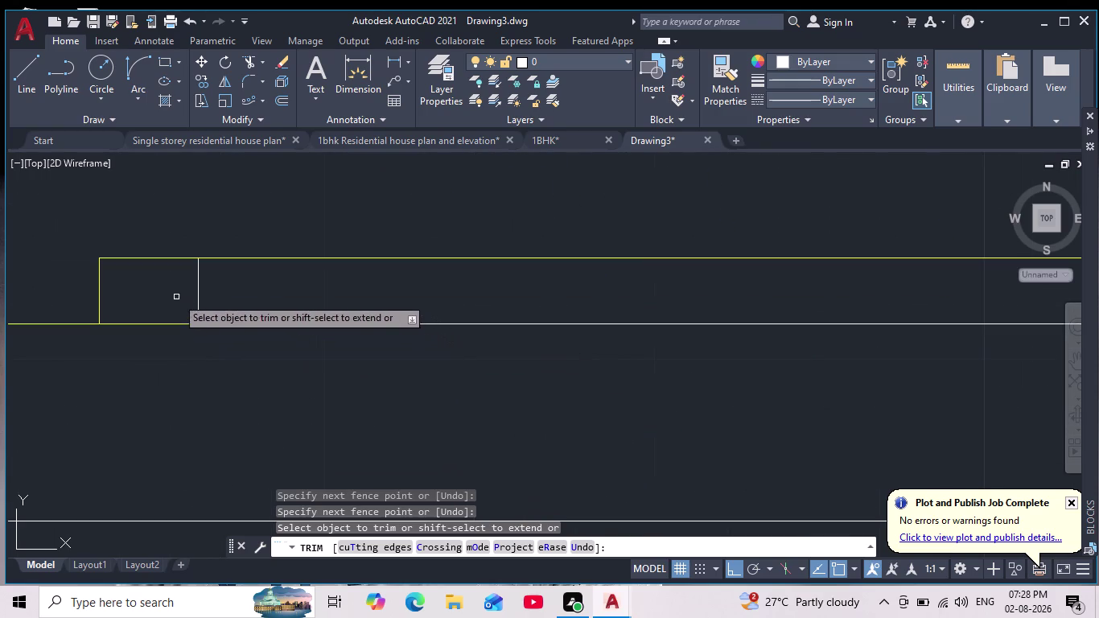
drag(175, 297, 303, 273)
key(Escape)
key(Escape)
Zoom to extents and centre the whole floor plan in view.
scroll(down, 3)
middle_click(432, 393)
scroll(down, 3)
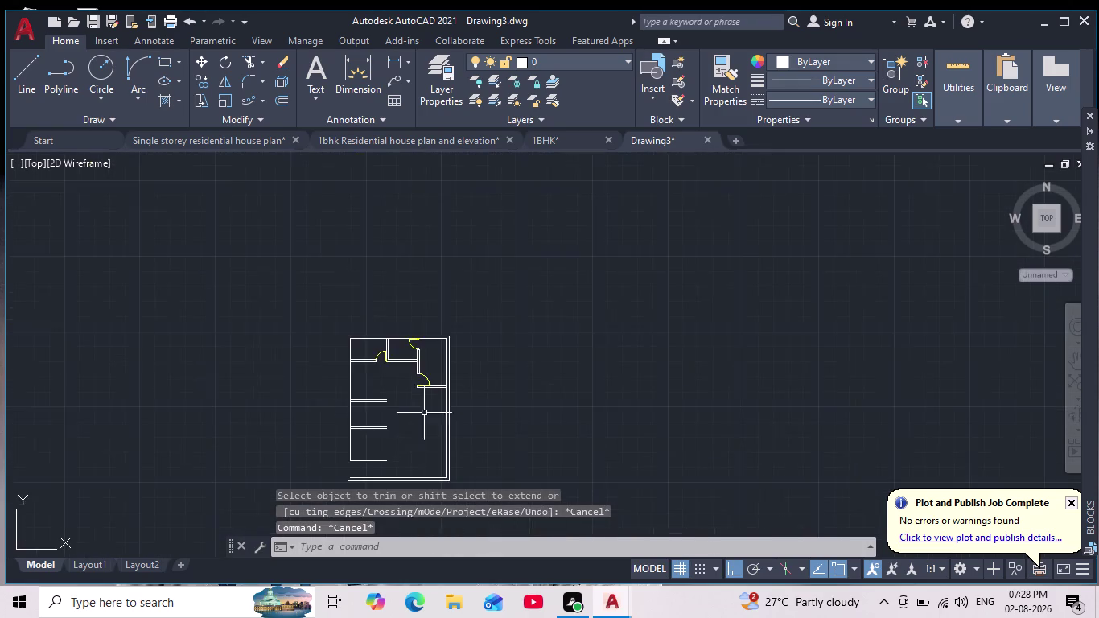
scroll(up, 3)
middle_drag(413, 411, 444, 362)
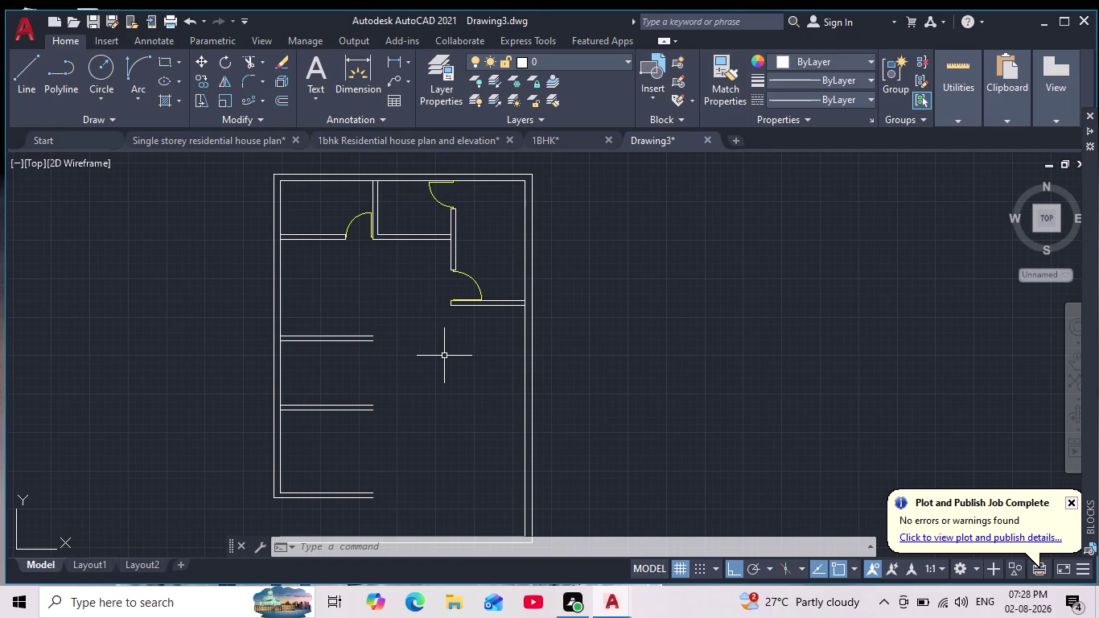
click(20, 73)
scroll(up, 3)
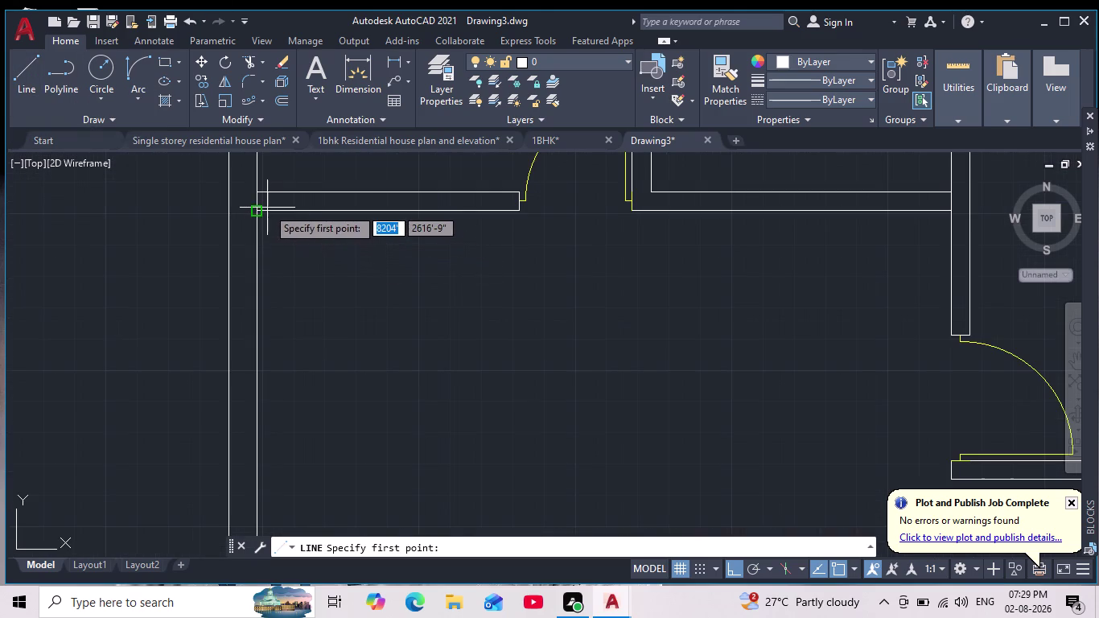
click(257, 211)
middle_drag(263, 304, 268, 230)
scroll(down, 3)
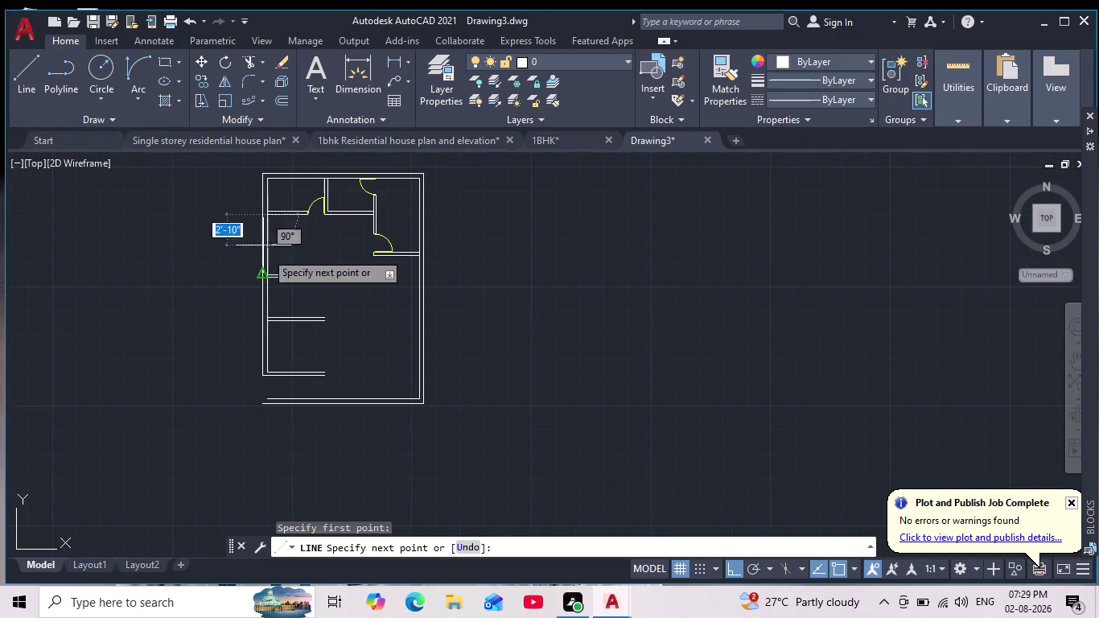
scroll(up, 3)
middle_drag(263, 242, 284, 307)
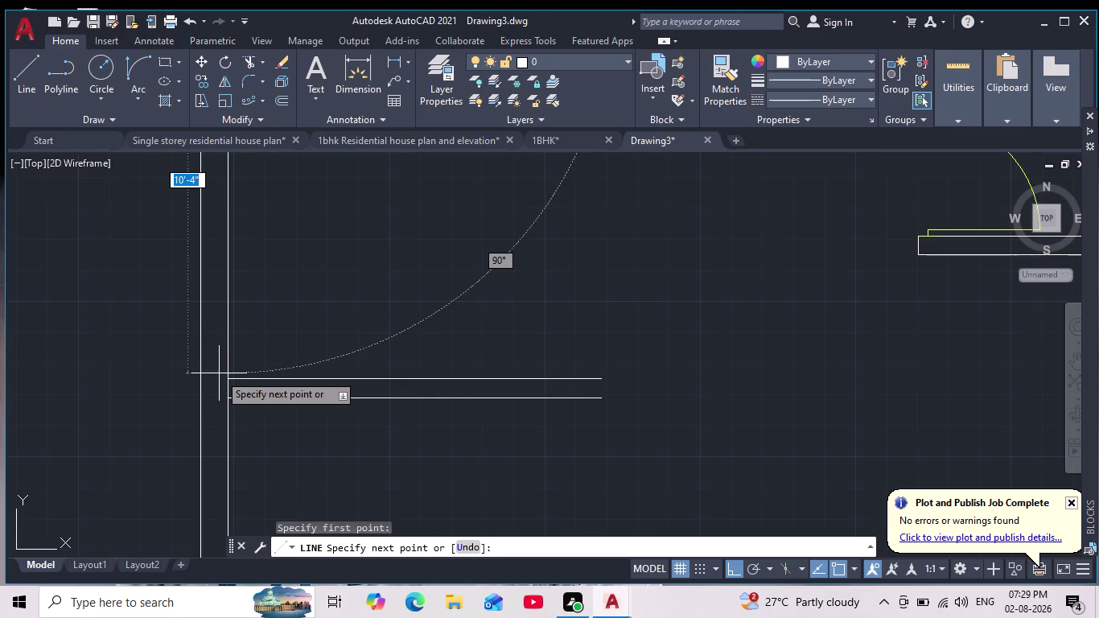
click(227, 375)
key(Escape)
scroll(down, 3)
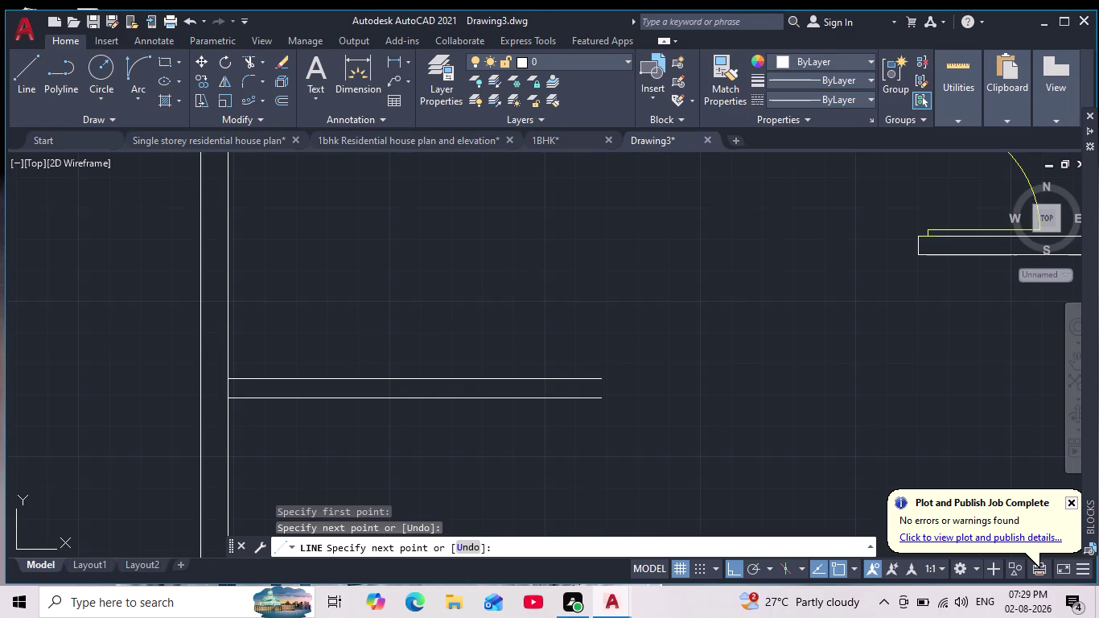
scroll(down, 3)
middle_drag(412, 326, 395, 389)
scroll(up, 3)
key(o)
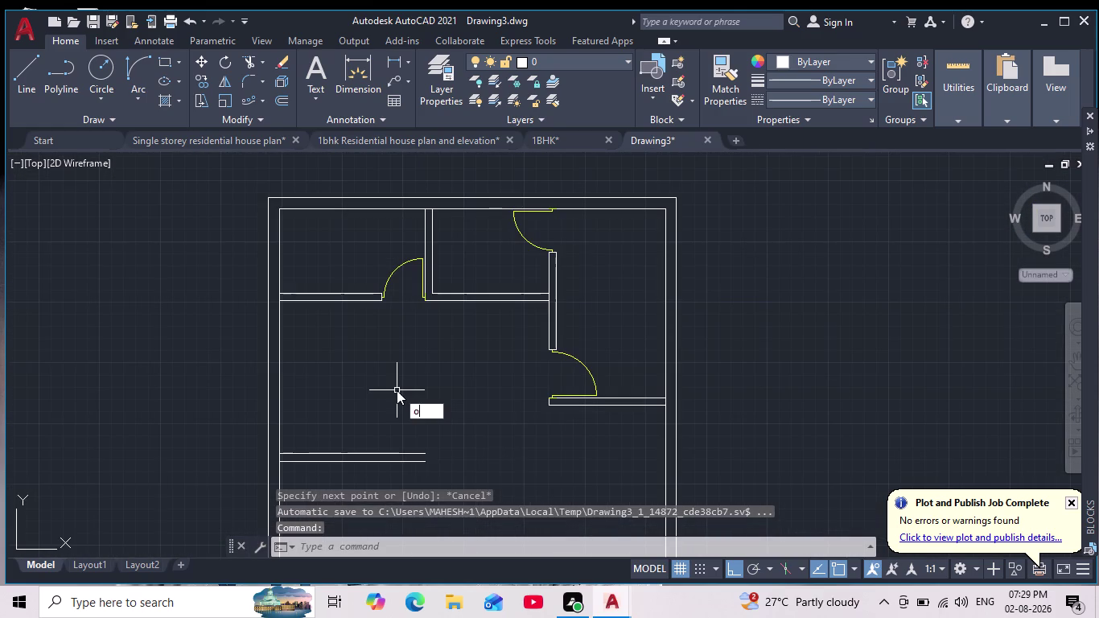
key(Return)
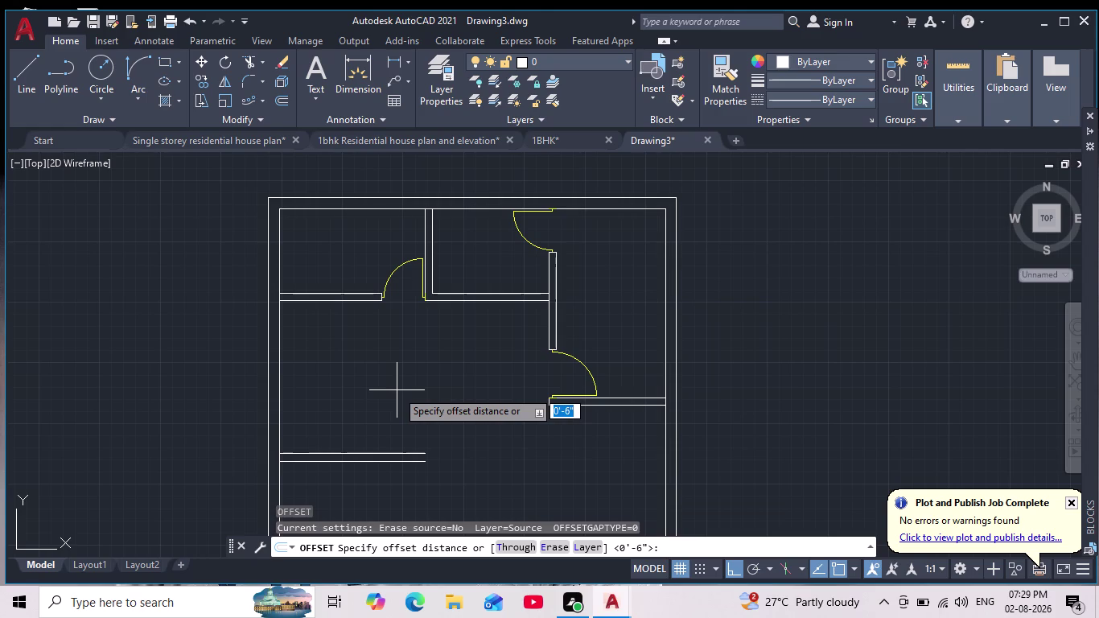
Offset the inner left wall line 11'-6" to the right to place the partition.
text(11')
text(6")
key(Return)
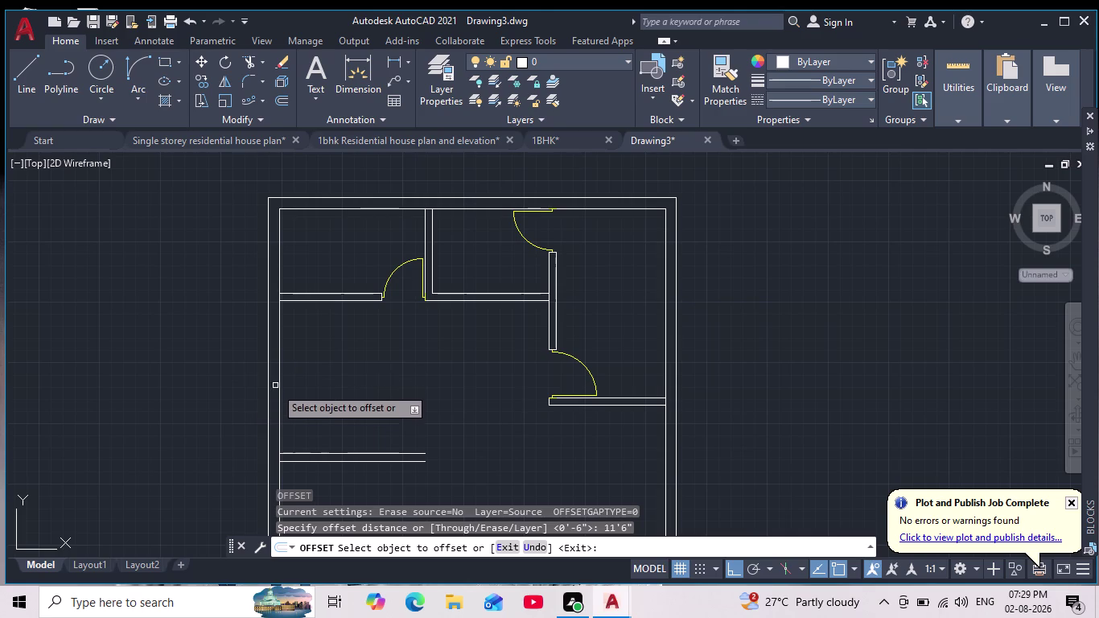
click(279, 392)
click(435, 390)
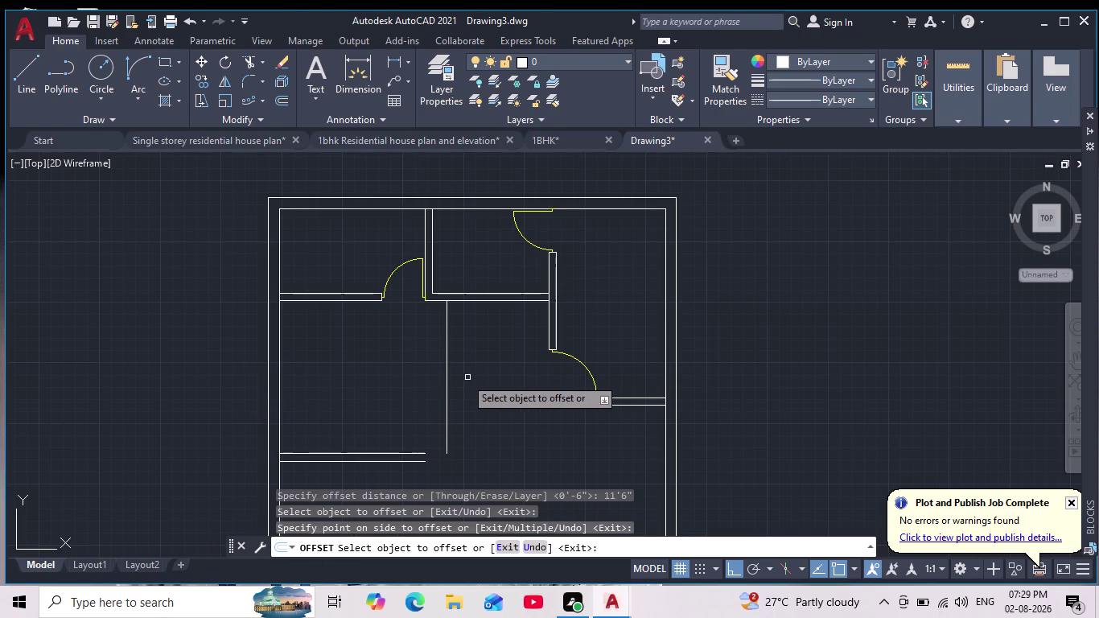
key(Return)
Offset the new partition line 6" to the right to make it double-line.
key(Return)
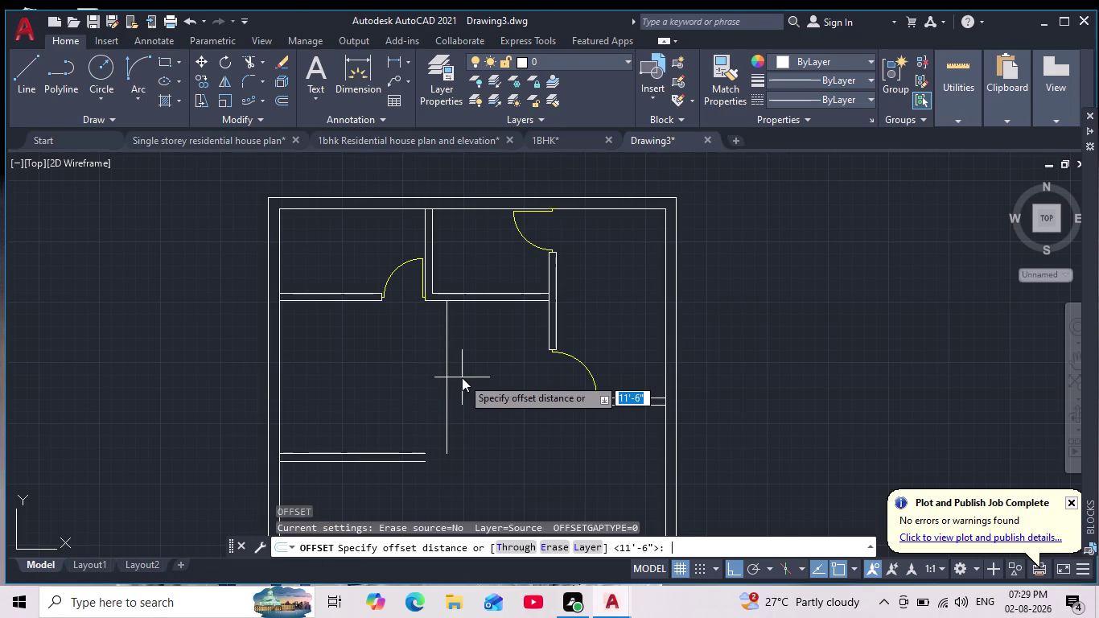
key(Return)
key(Escape)
key(Escape)
key(Escape)
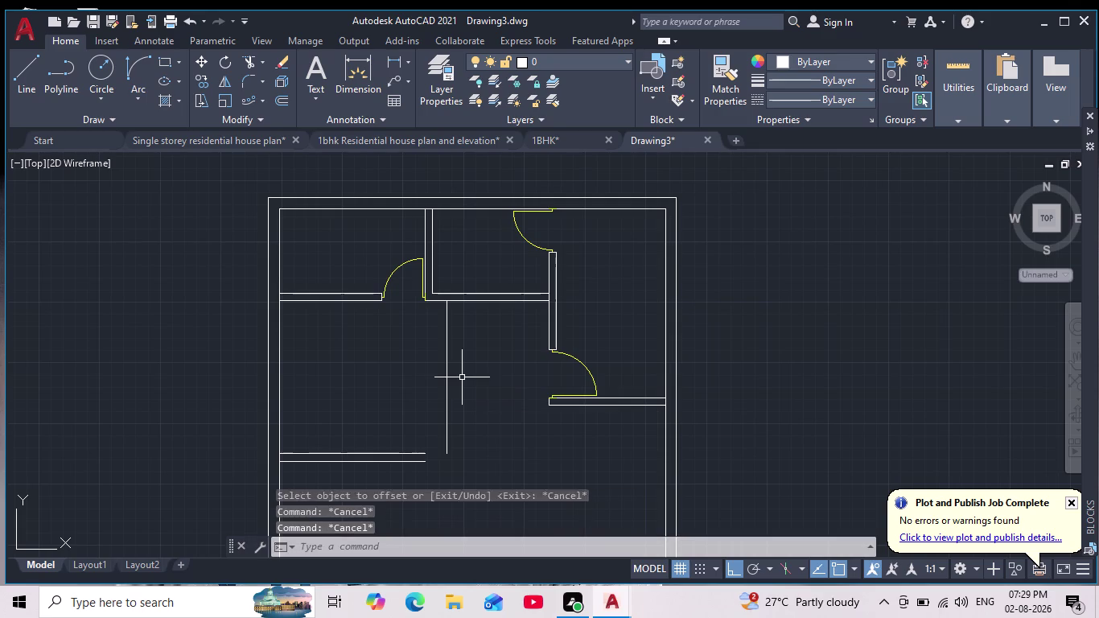
key(Escape)
key(Return)
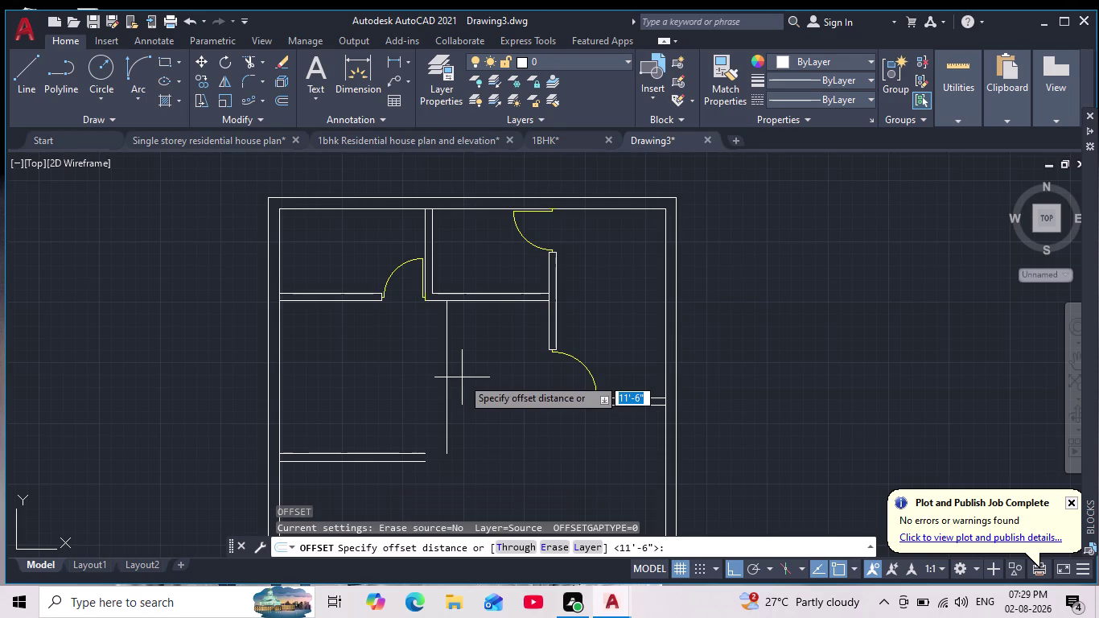
key(6)
key(Return)
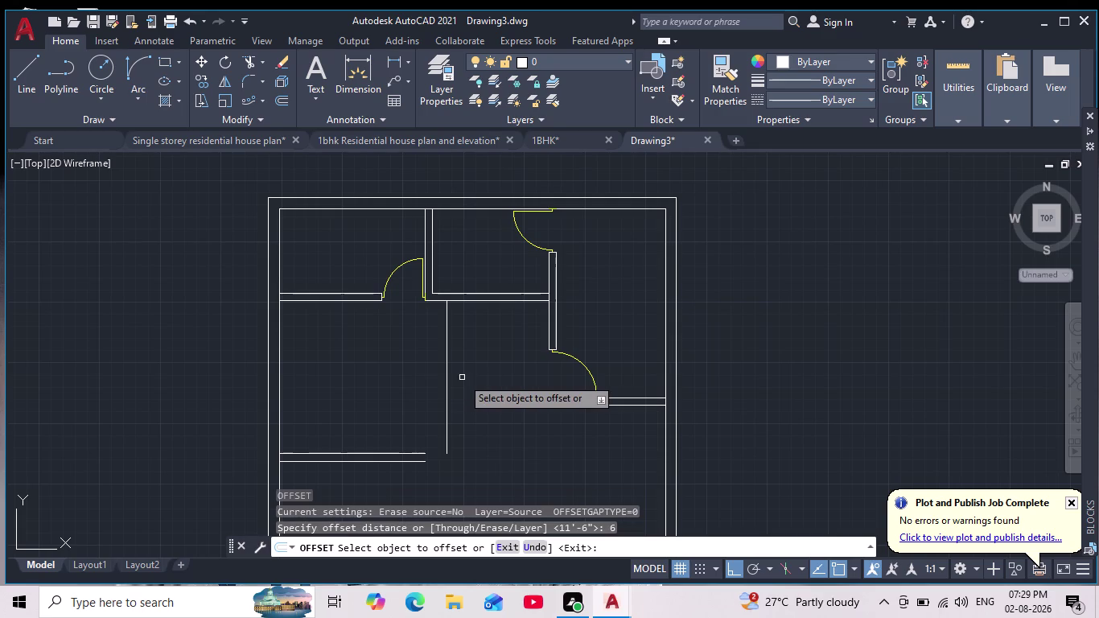
click(445, 374)
click(473, 379)
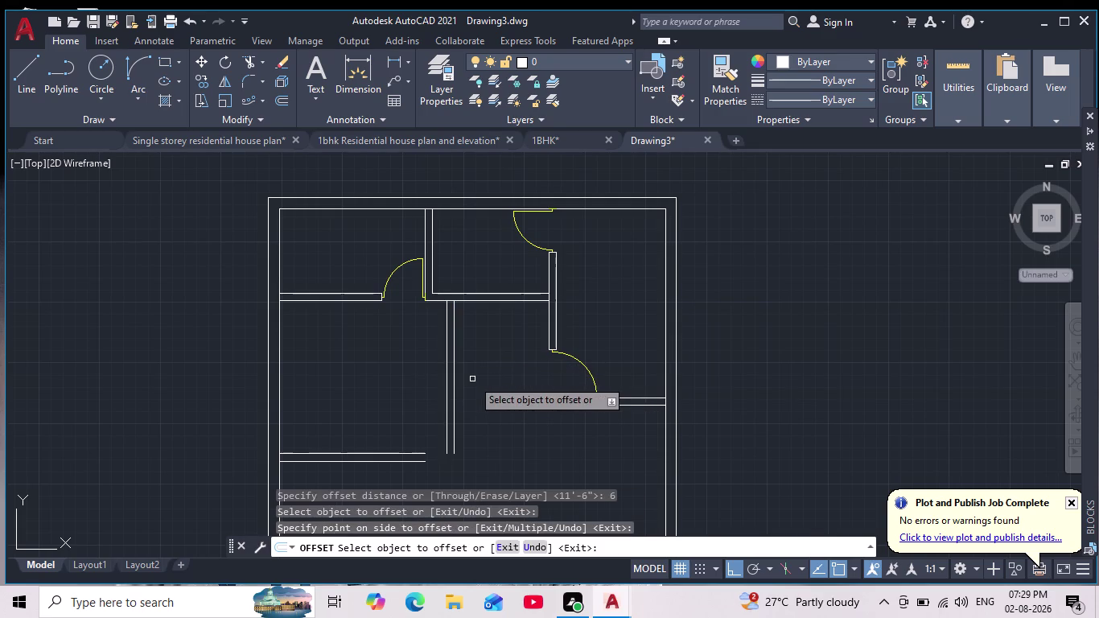
scroll(down, 3)
scroll(up, 3)
scroll(up, 3)
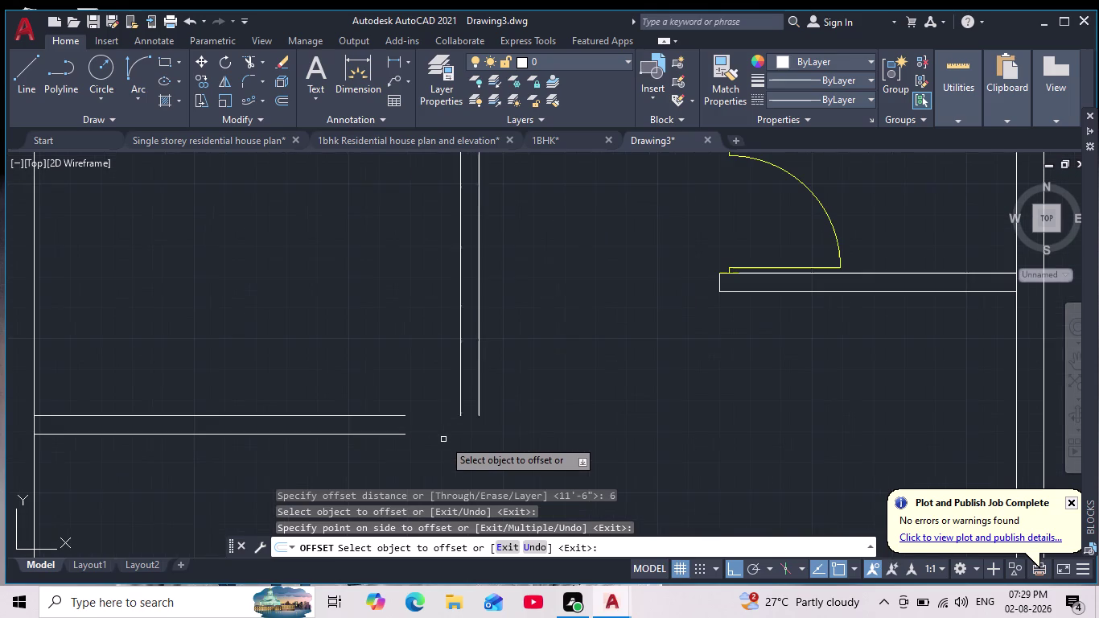
key(Escape)
key(Escape)
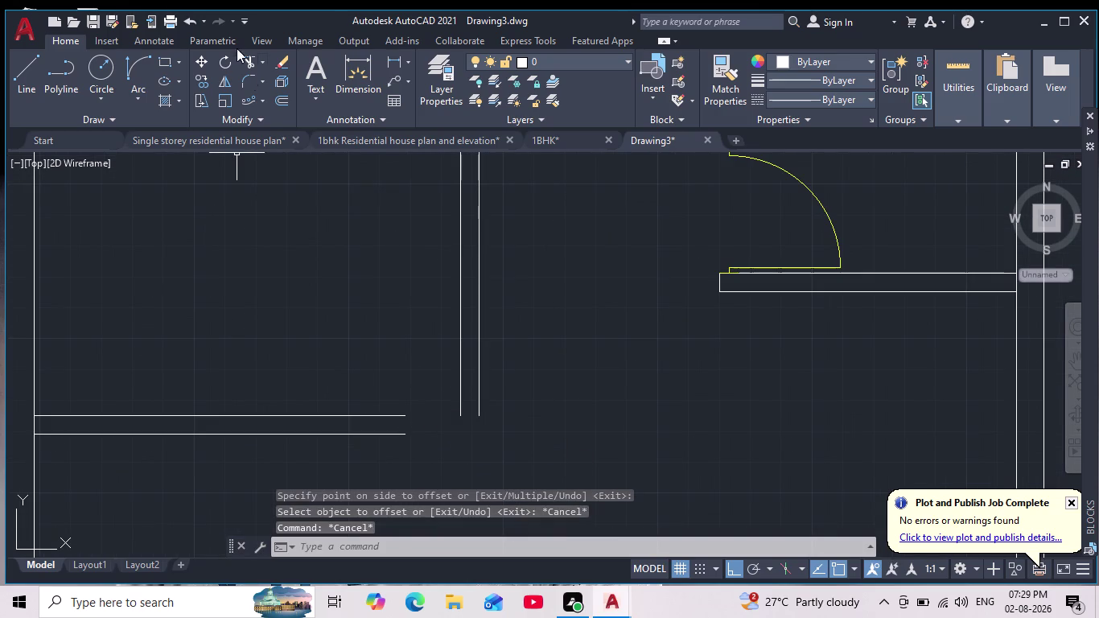
click(247, 76)
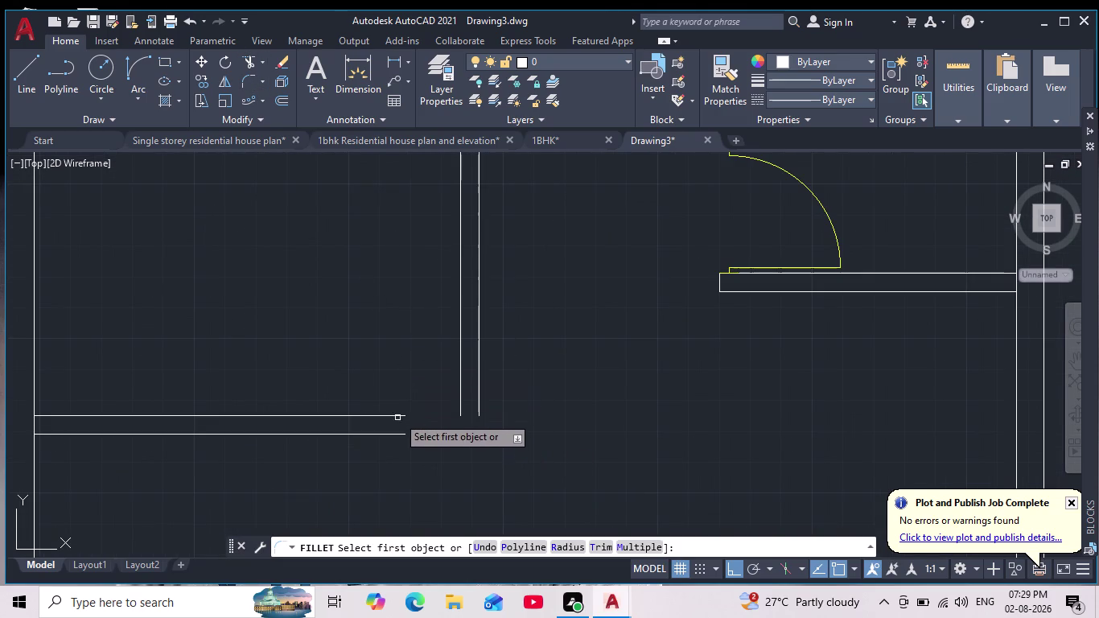
Fillet the upper horizontal wall line and left partition line into a square corner.
click(397, 413)
click(459, 363)
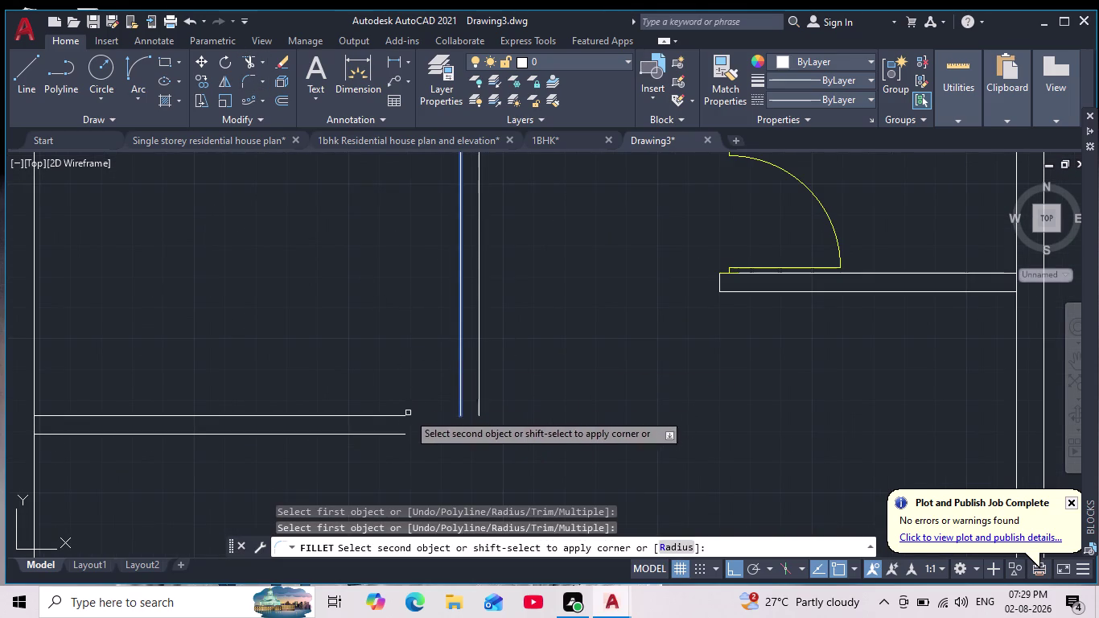
click(397, 418)
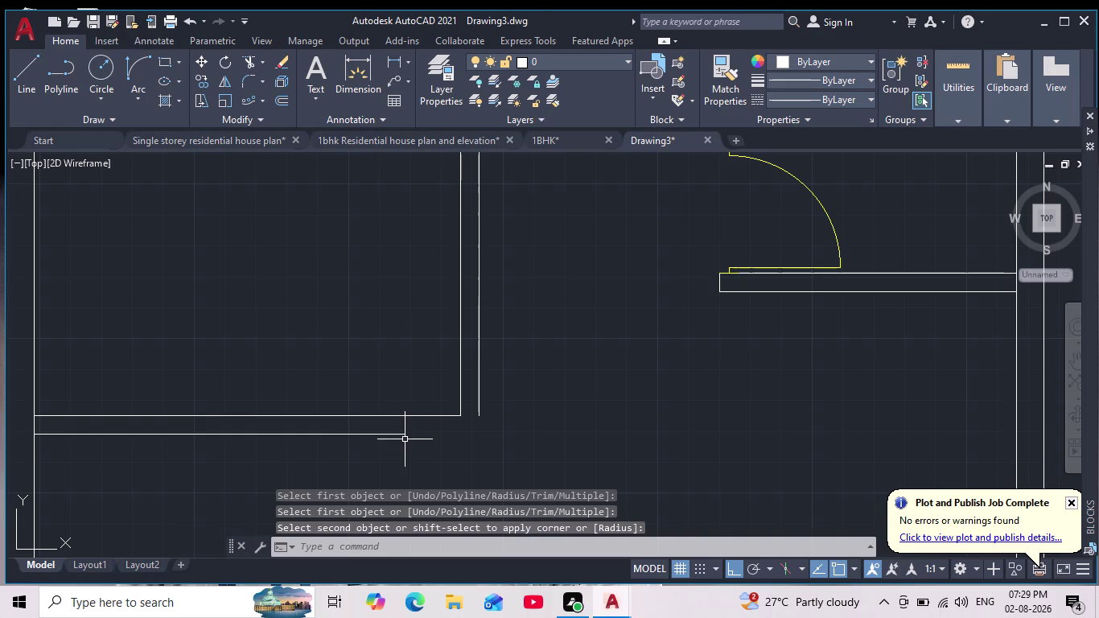
key(space)
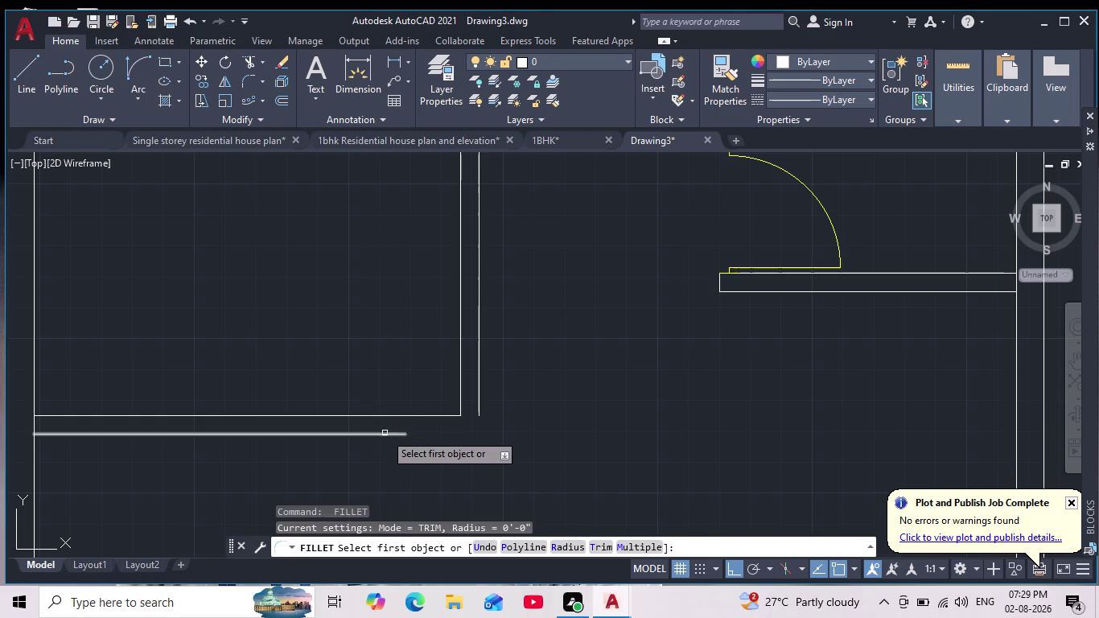
Fillet the lower horizontal wall line and right partition line into a square corner.
click(388, 432)
click(395, 432)
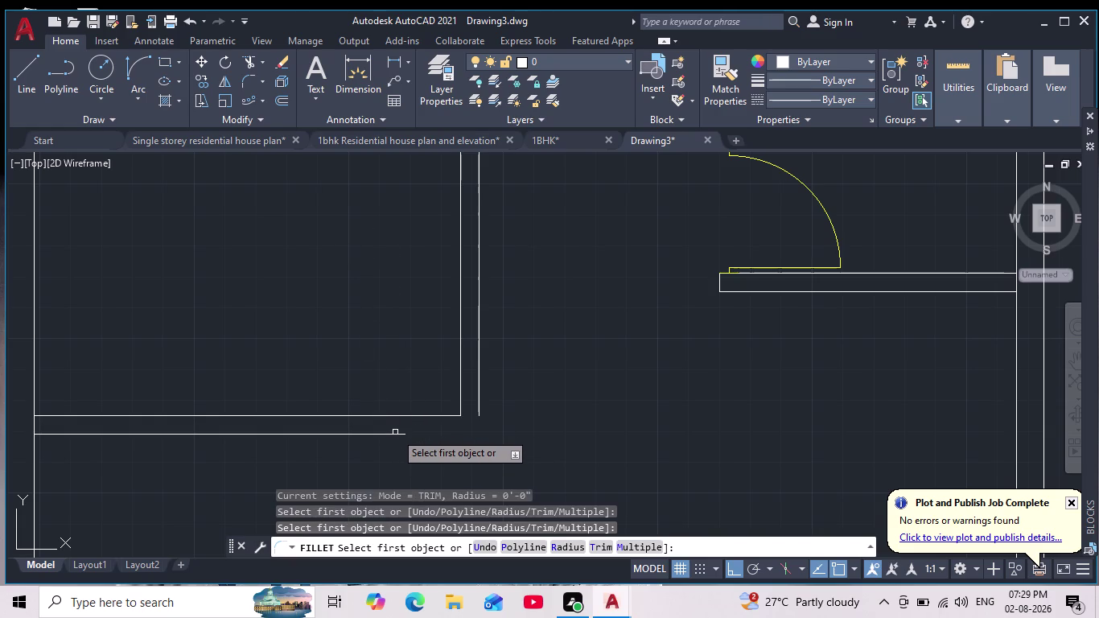
click(386, 433)
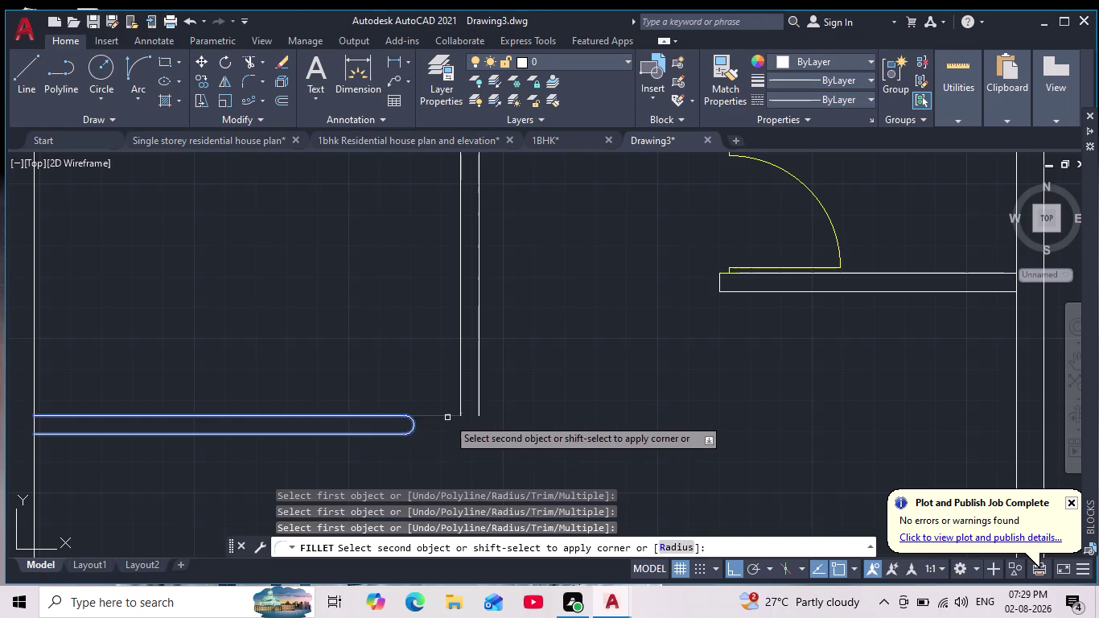
click(480, 392)
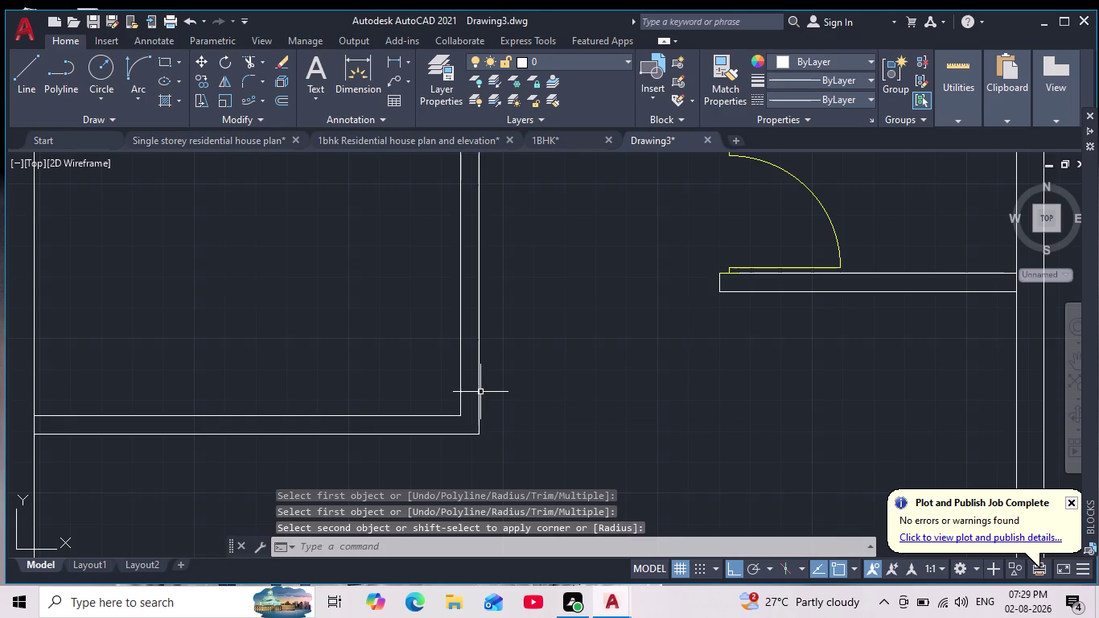
key(Escape)
key(Escape)
scroll(down, 3)
scroll(up, 3)
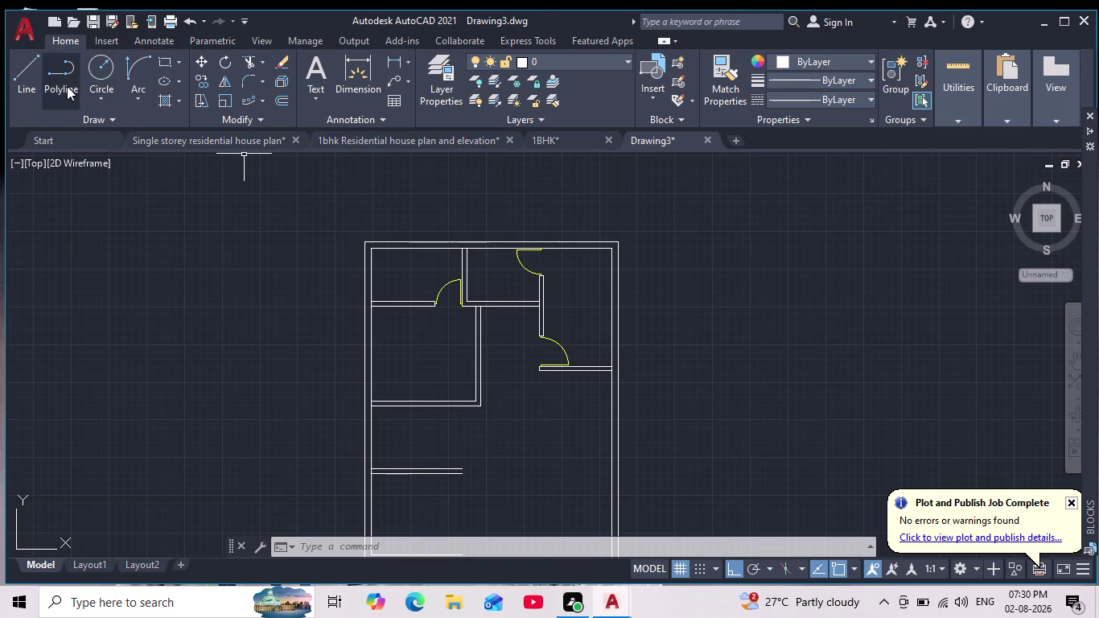
Make doors the current layer.
click(22, 70)
key(Escape)
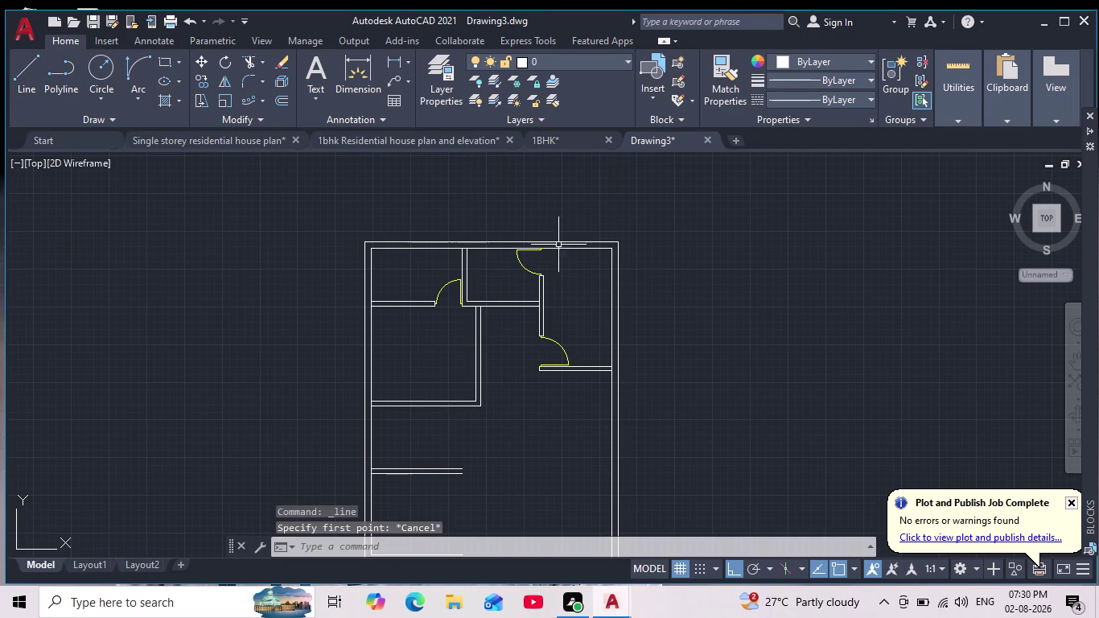
click(604, 59)
click(591, 94)
Draw a line capping the end of the new partition.
click(34, 71)
scroll(up, 3)
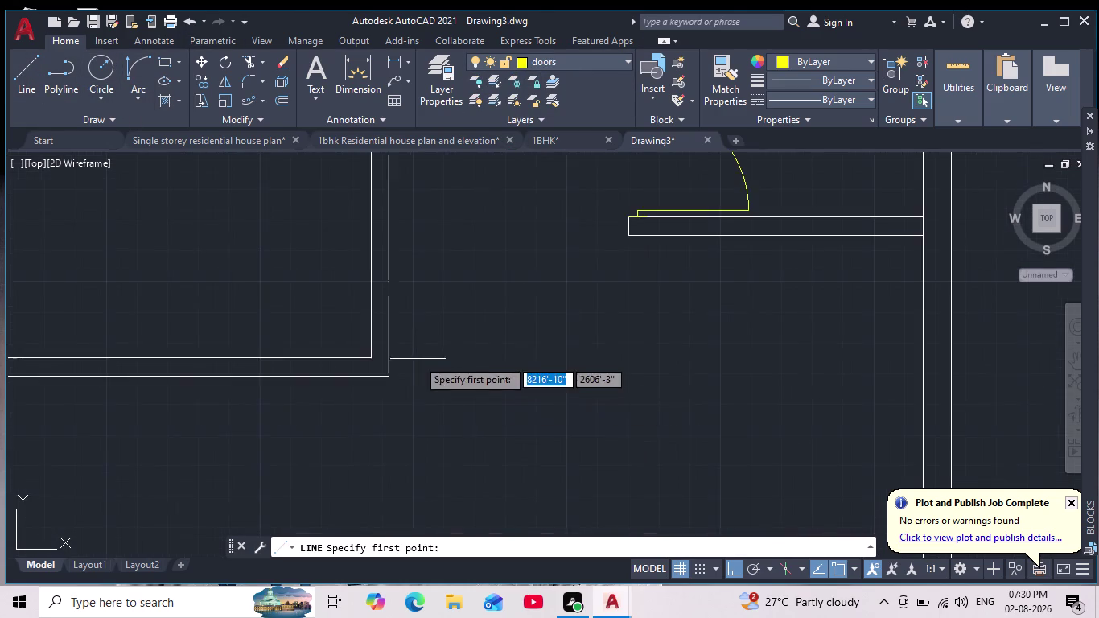
middle_drag(421, 365, 497, 483)
scroll(up, 3)
click(375, 453)
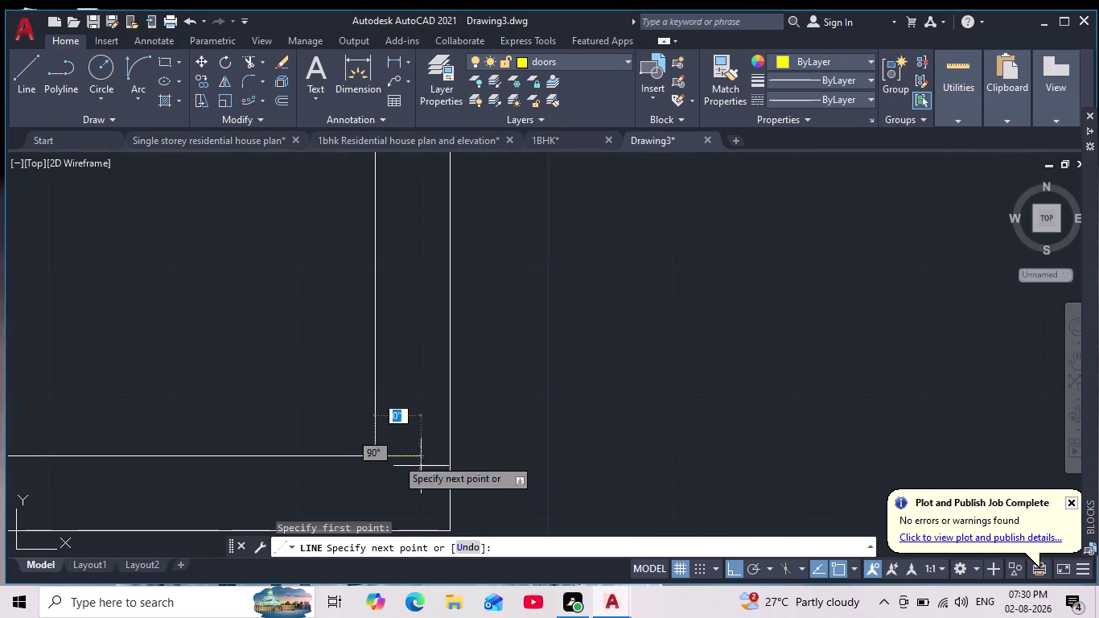
click(451, 458)
key(Escape)
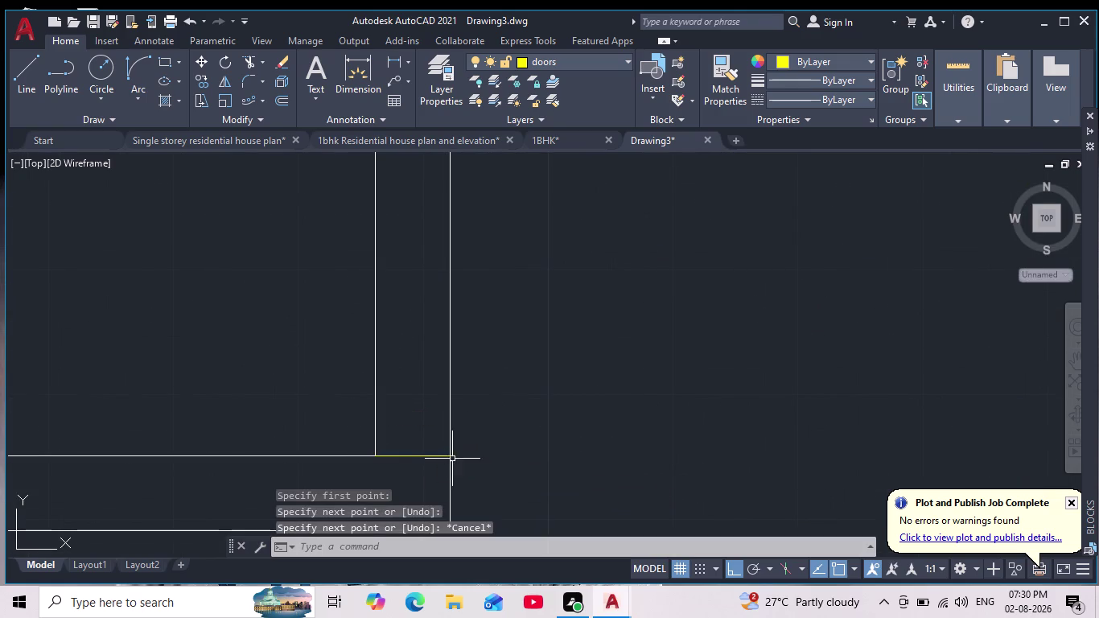
scroll(down, 3)
Draw a yellow door leaf outline with 2", 3' and 2" segments beside the partition.
click(31, 75)
scroll(up, 3)
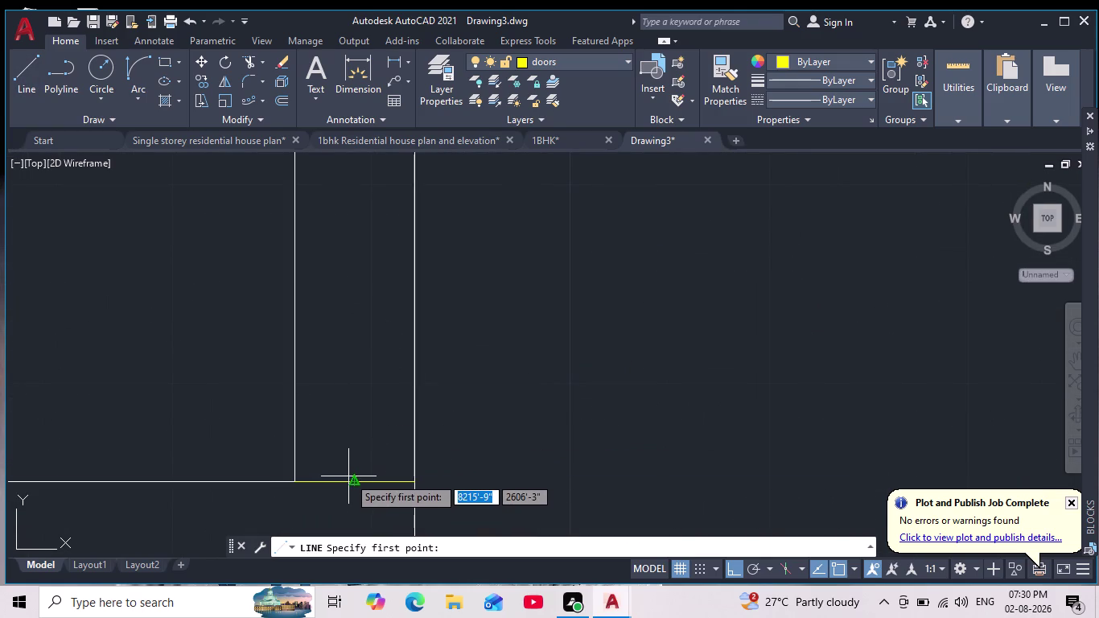
click(353, 480)
key(2)
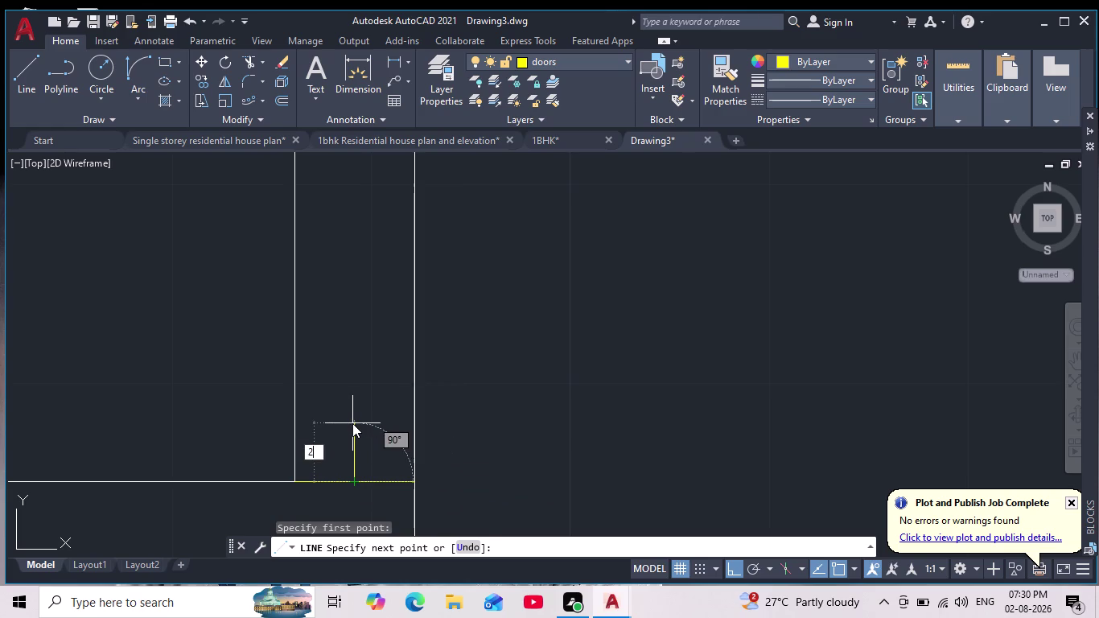
key(Return)
text(3)
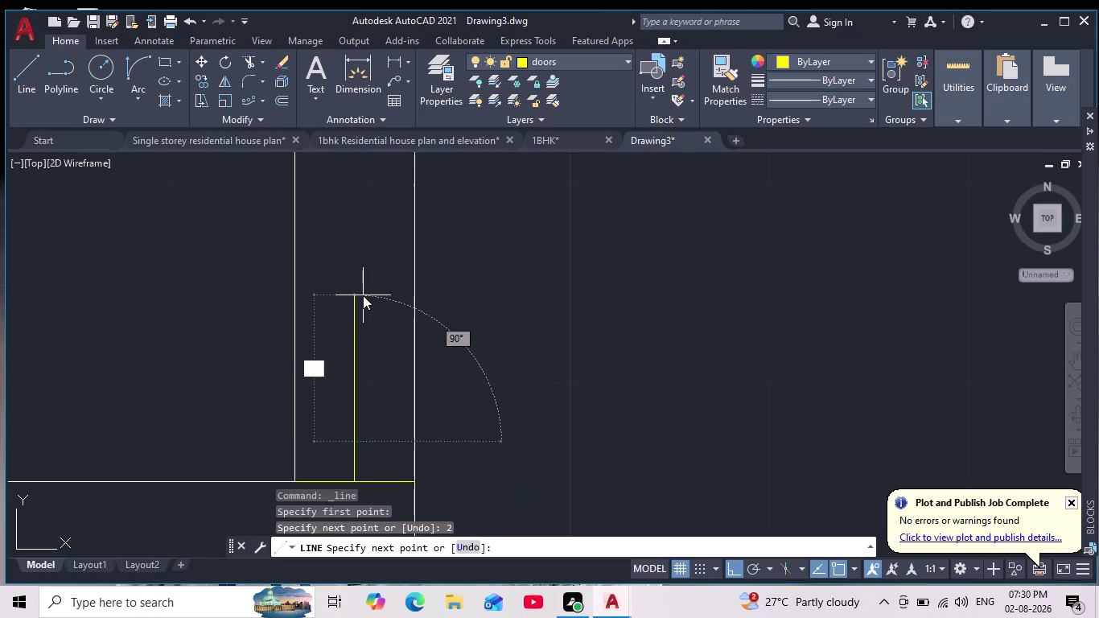
text(')
key(Return)
scroll(down, 3)
middle_drag(380, 308, 381, 311)
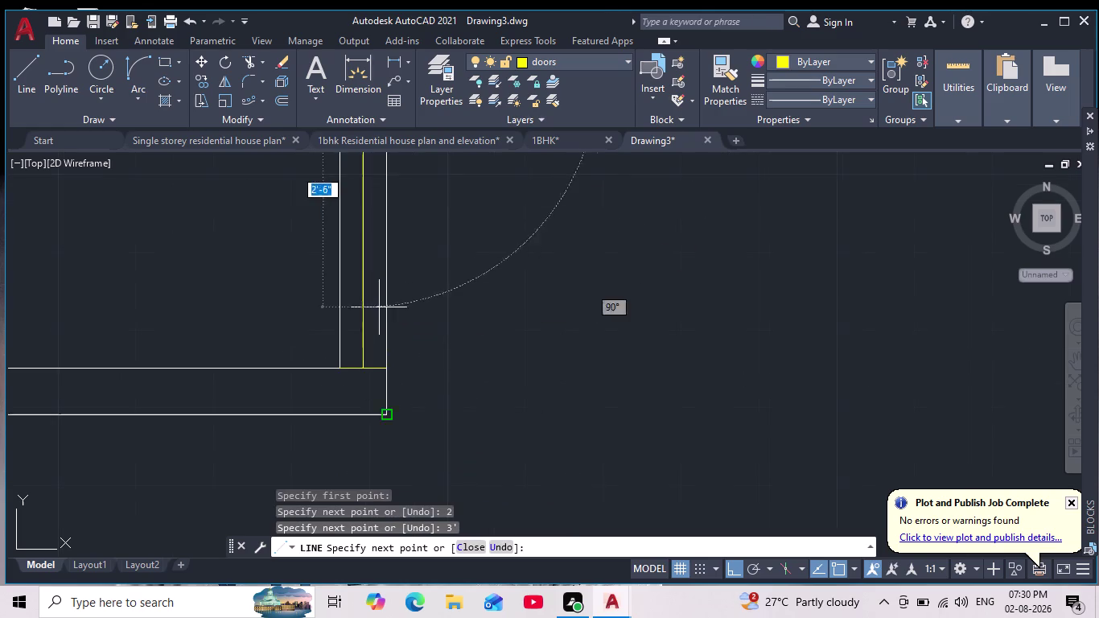
middle_drag(380, 311, 396, 504)
scroll(down, 3)
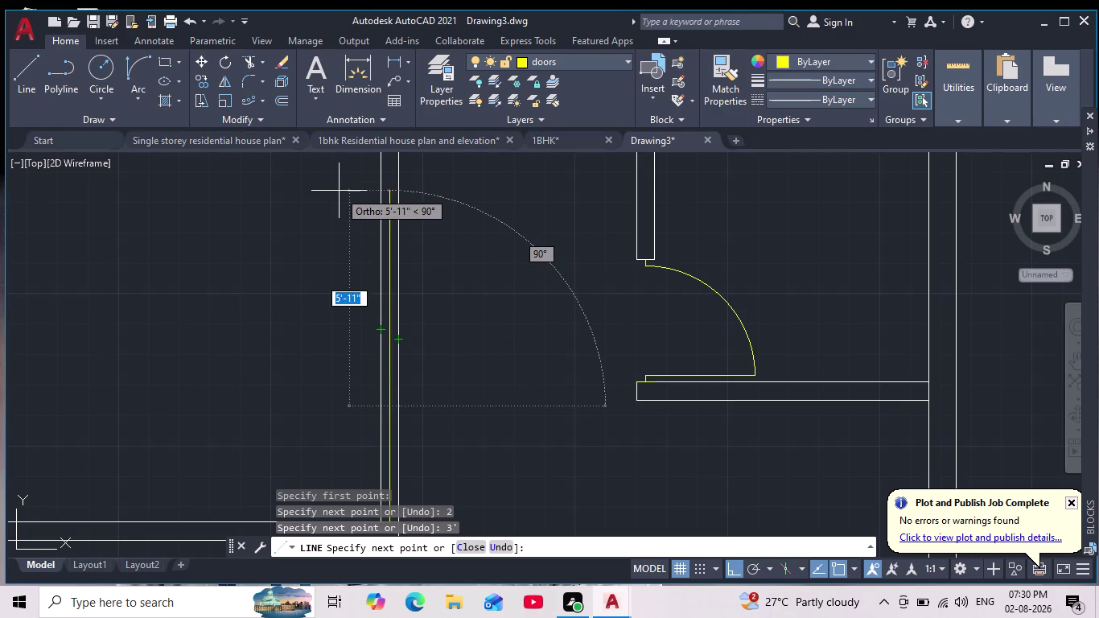
key(2)
key(shift+quotedbl)
key(Return)
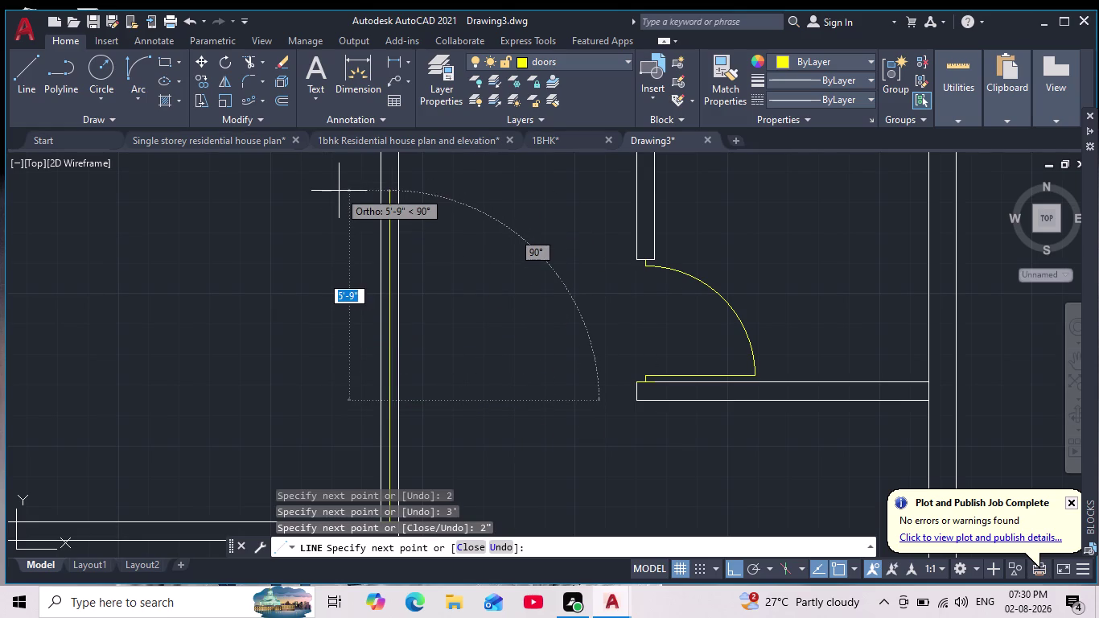
key(Escape)
scroll(down, 3)
scroll(up, 3)
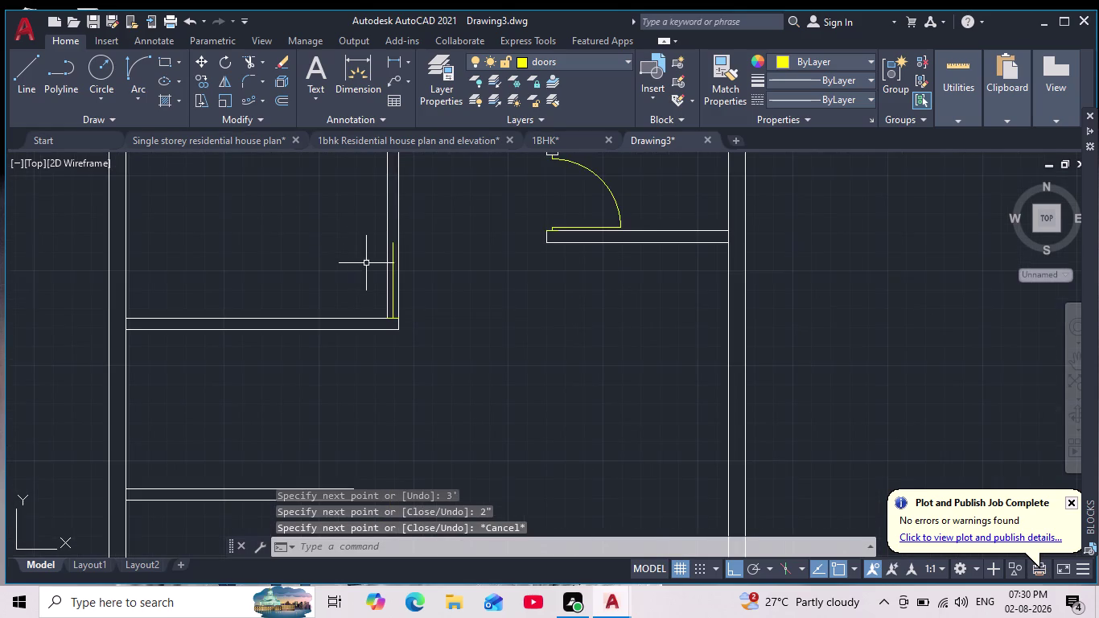
scroll(up, 3)
click(401, 275)
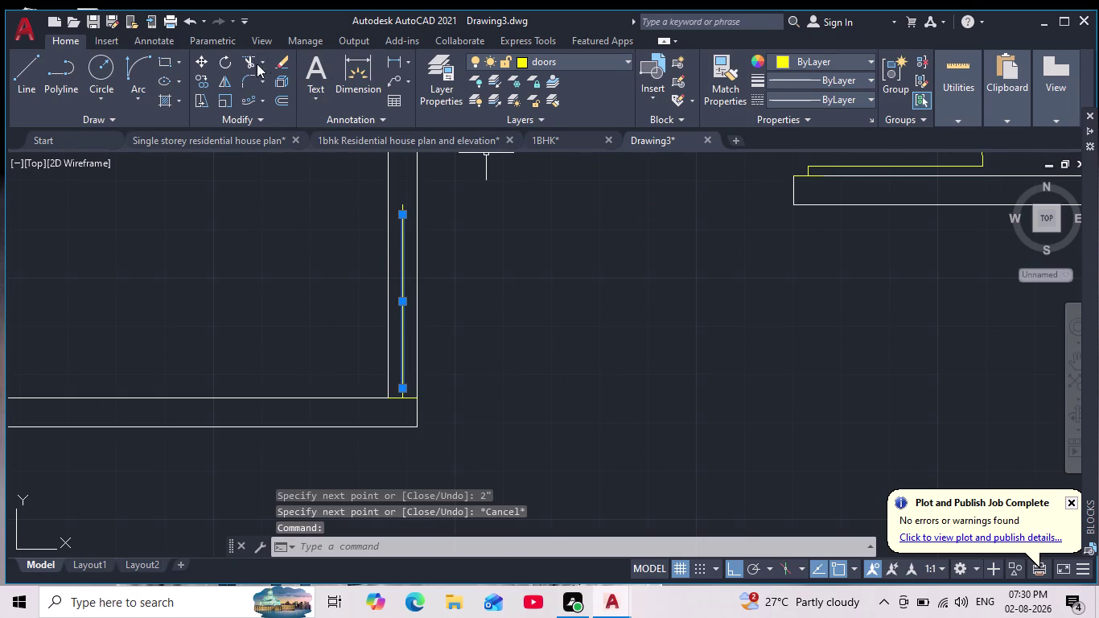
Rotate the door leaf 270° so it lies along the wall.
click(230, 59)
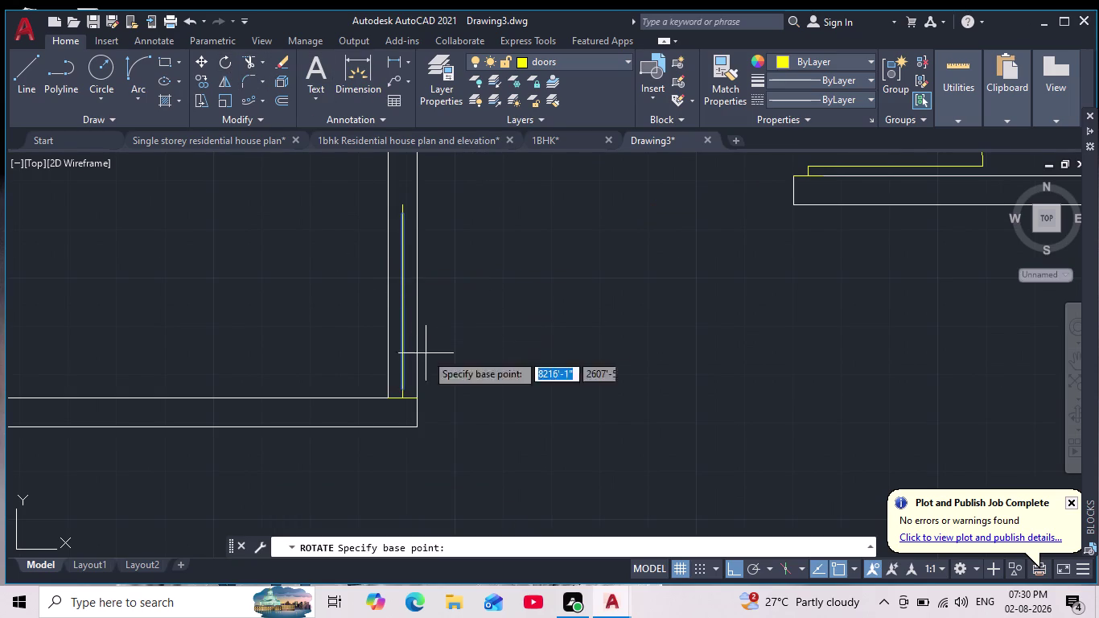
scroll(up, 3)
click(399, 398)
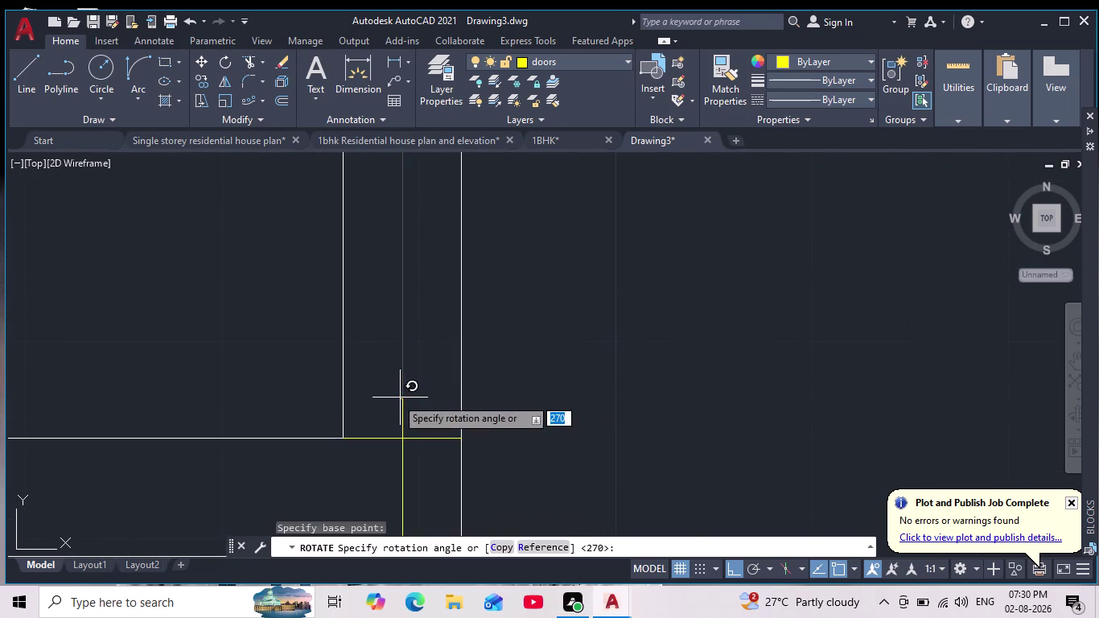
scroll(down, 3)
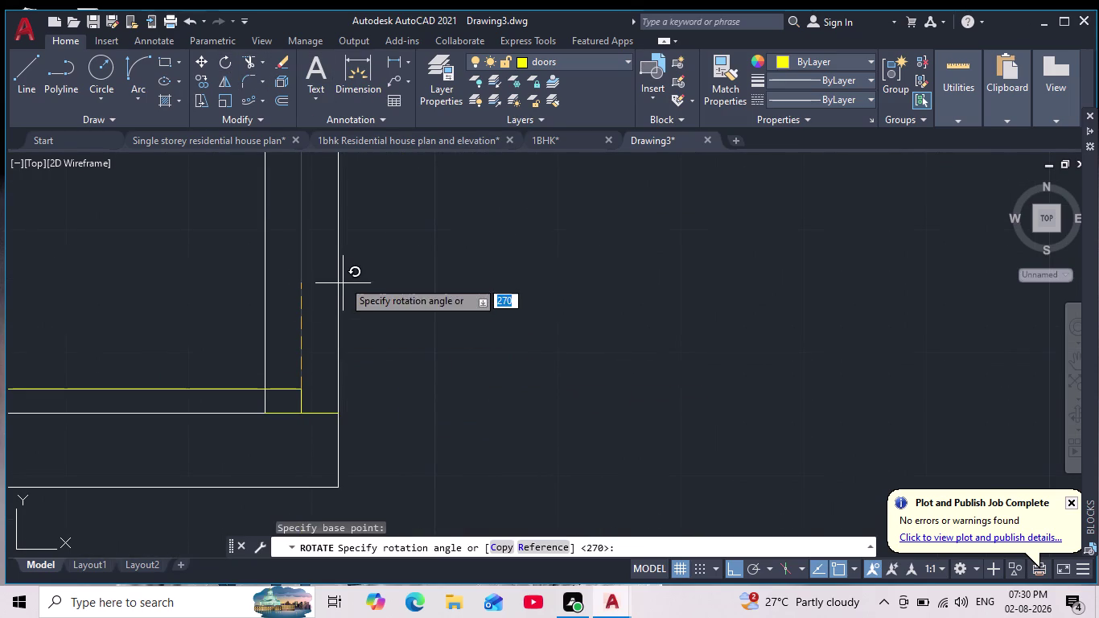
click(309, 247)
scroll(down, 3)
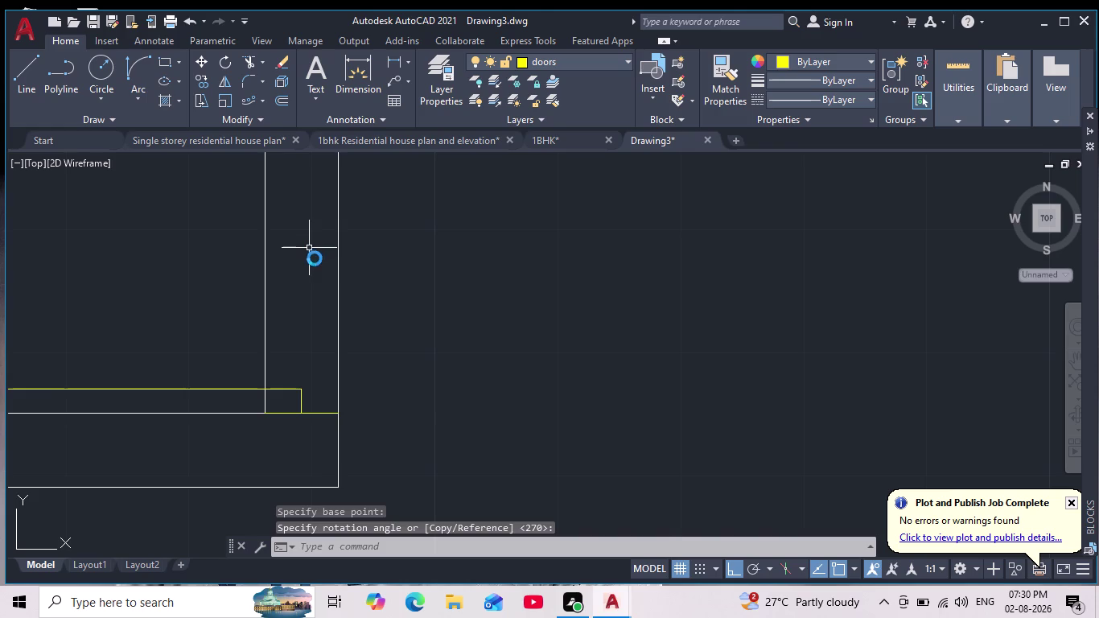
scroll(down, 3)
middle_drag(398, 275, 406, 356)
scroll(down, 3)
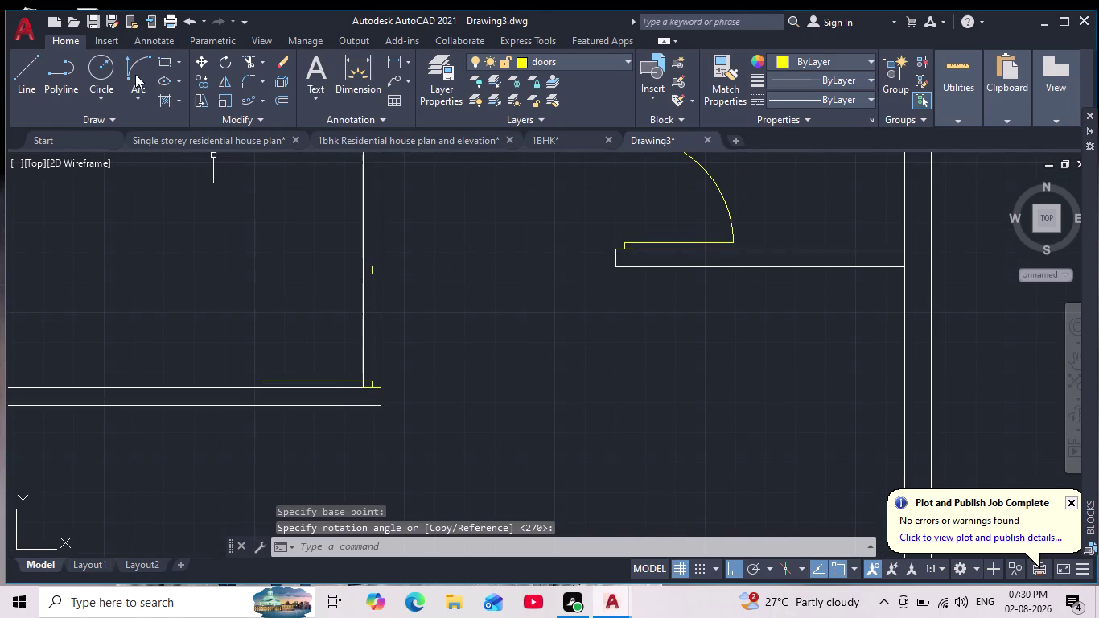
Draw the quarter-circle swing arc from the wall end to the door leaf tip.
click(130, 67)
scroll(up, 3)
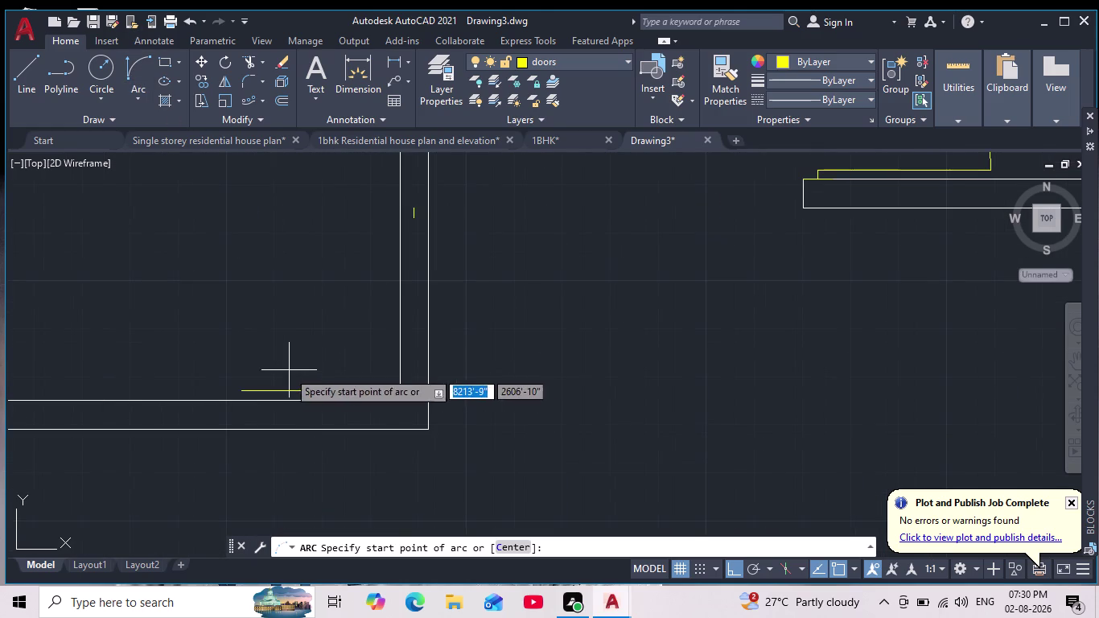
click(232, 393)
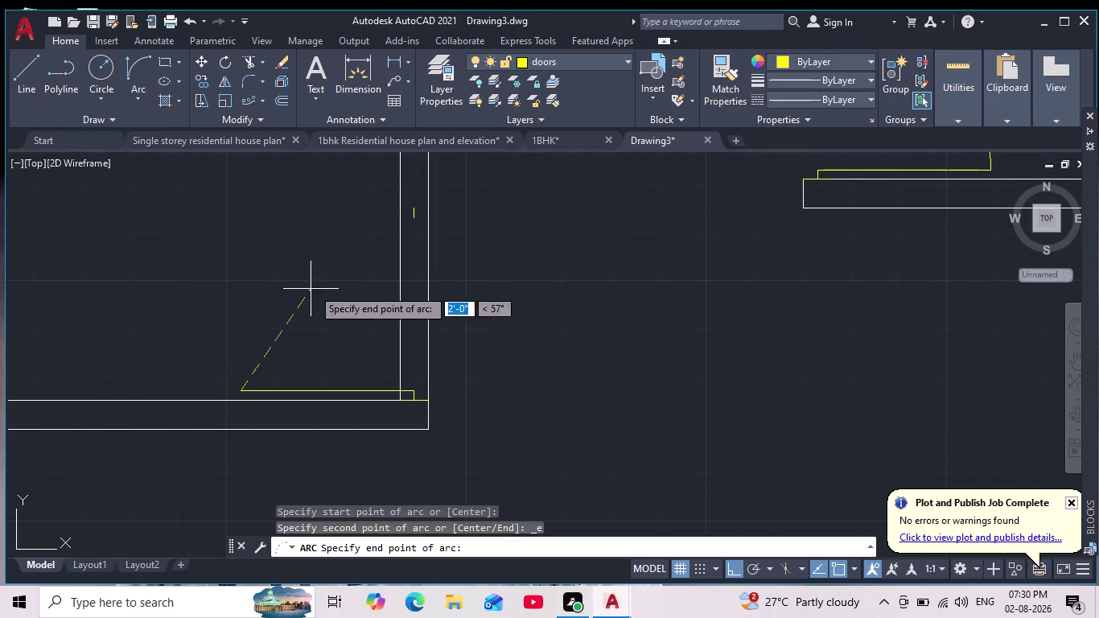
scroll(up, 3)
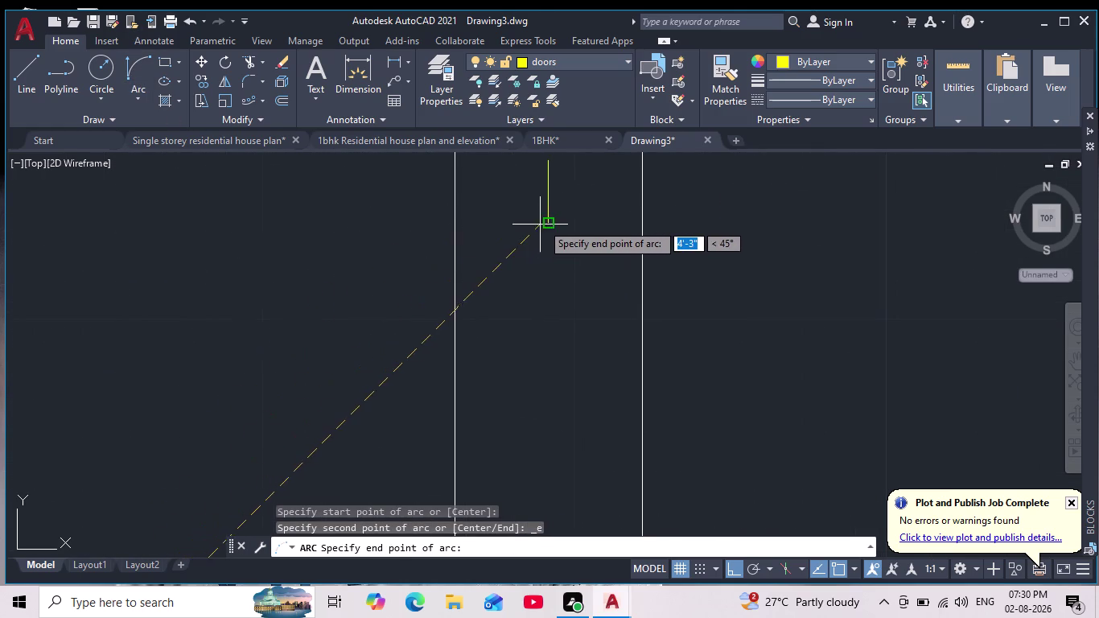
click(544, 221)
scroll(down, 3)
middle_drag(281, 253, 342, 187)
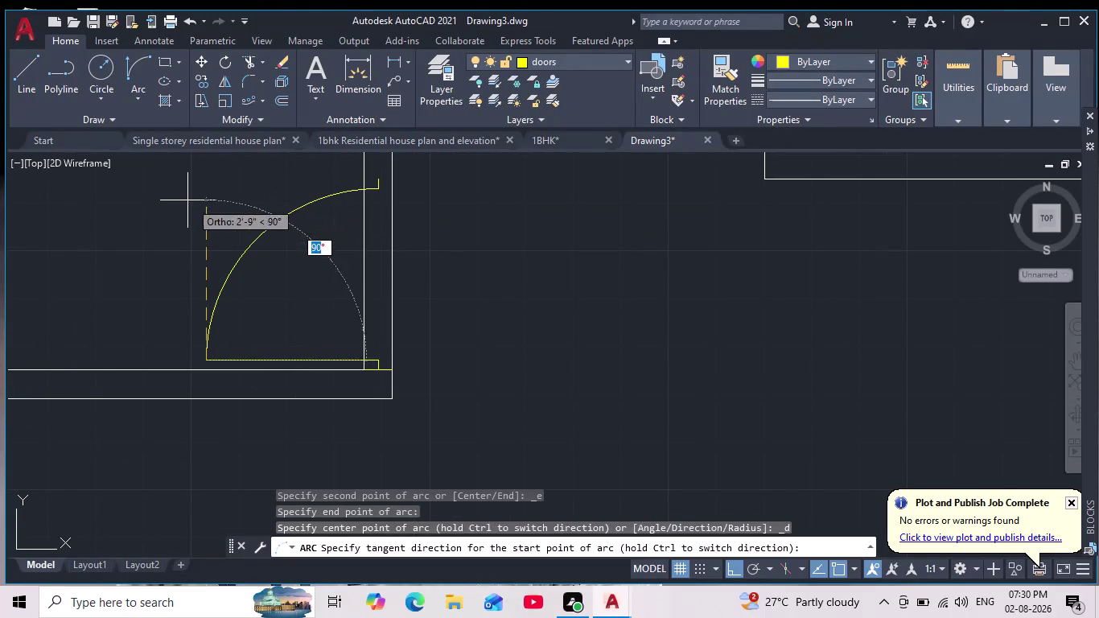
click(186, 200)
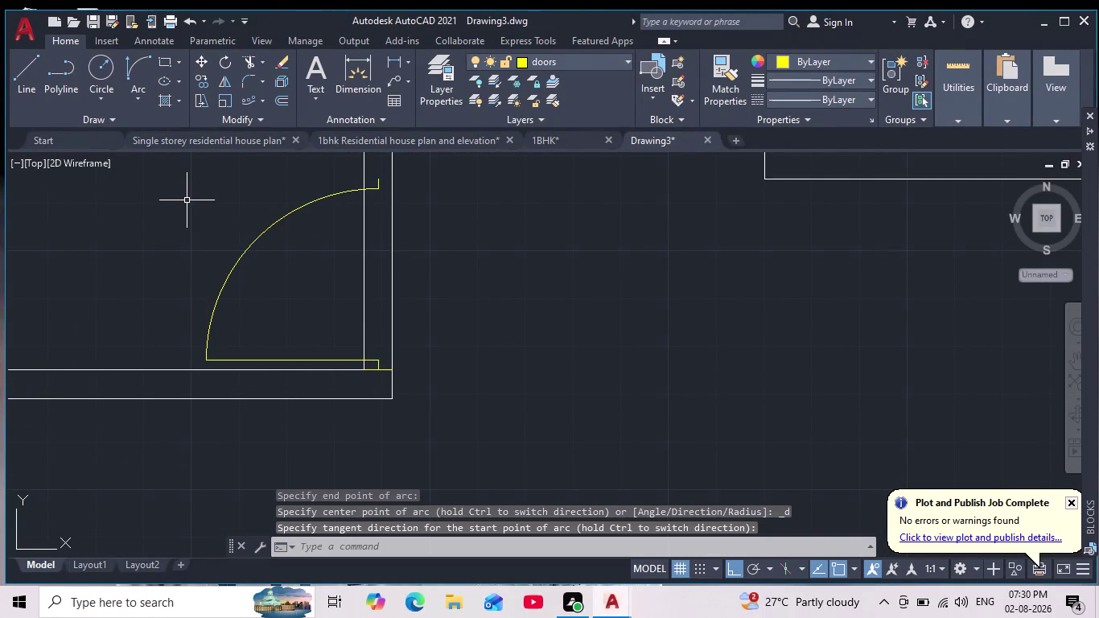
middle_drag(214, 202, 234, 286)
scroll(down, 3)
Make layer 0 the current layer.
scroll(up, 3)
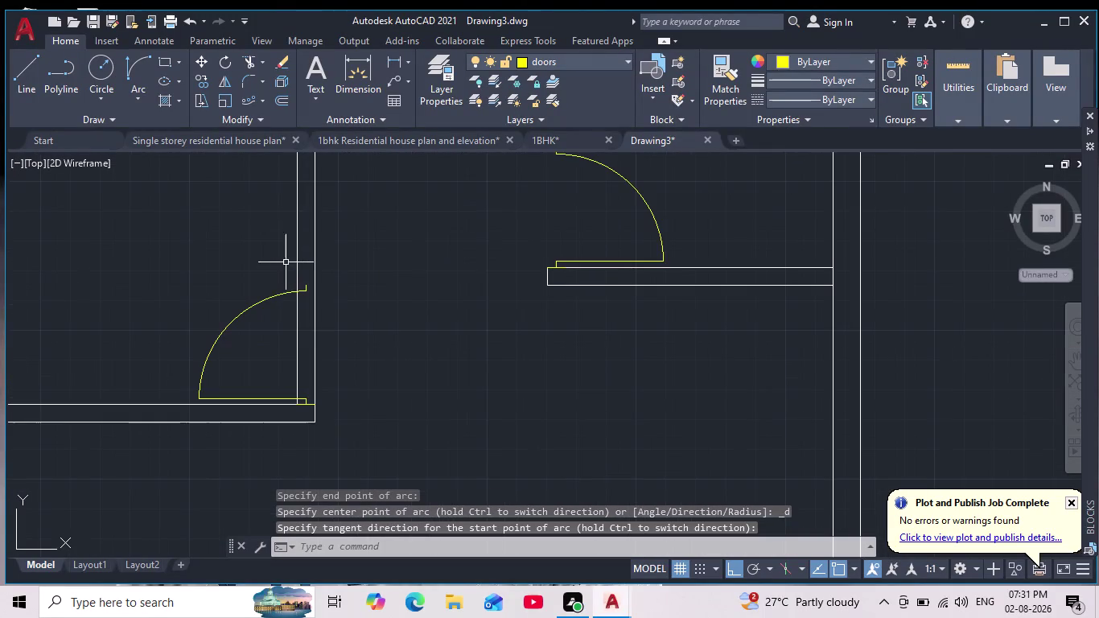
click(599, 59)
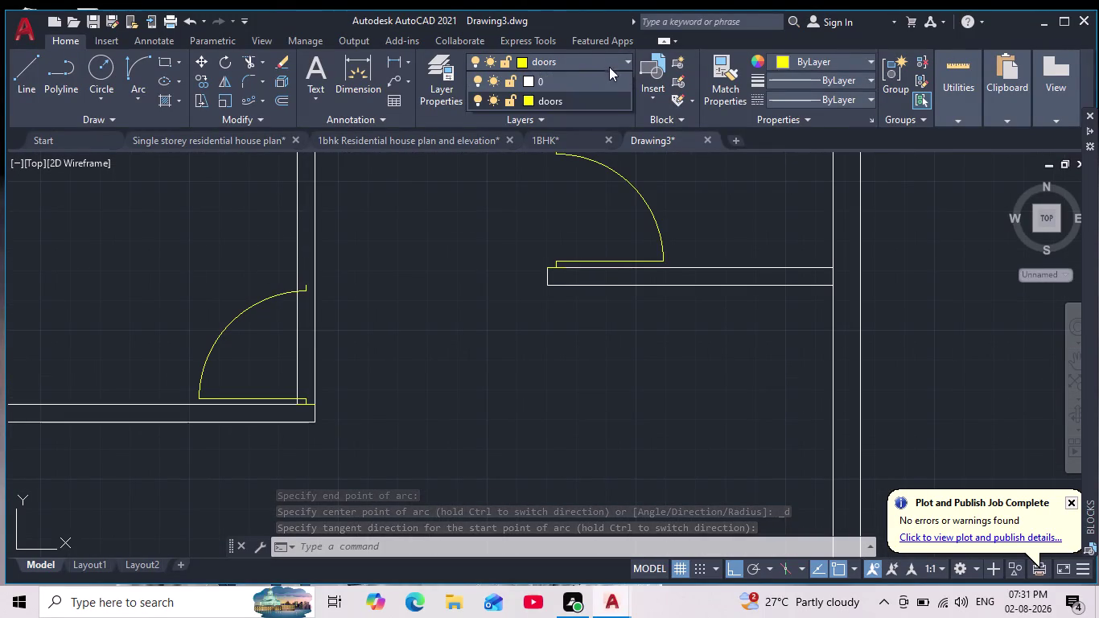
click(580, 79)
Draw a short jamb line across the wall end beside the fourth door.
click(32, 74)
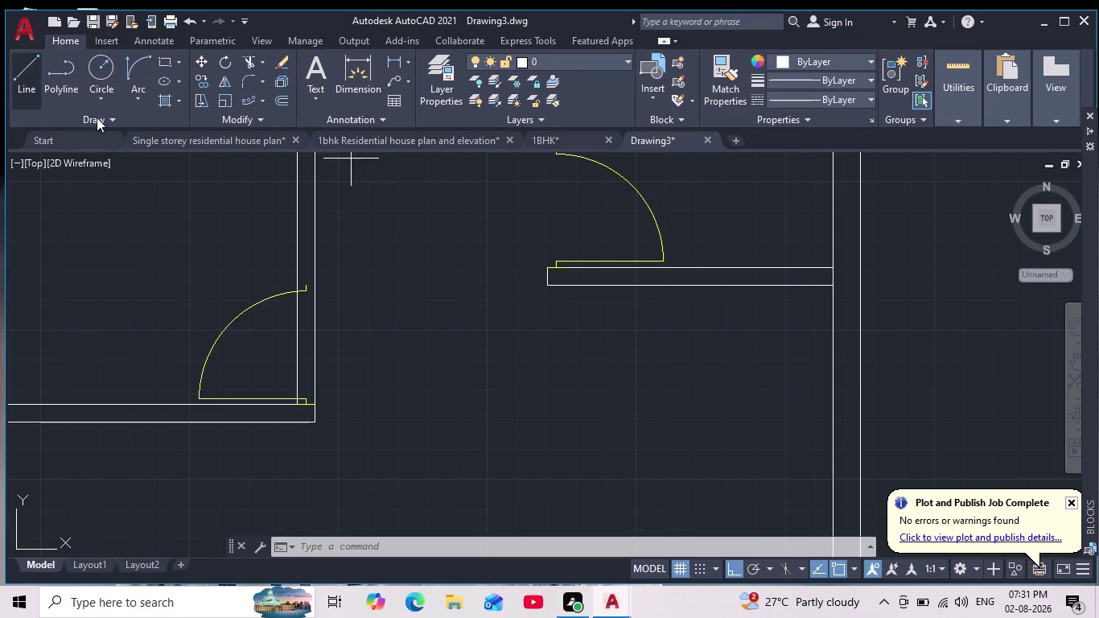
scroll(up, 3)
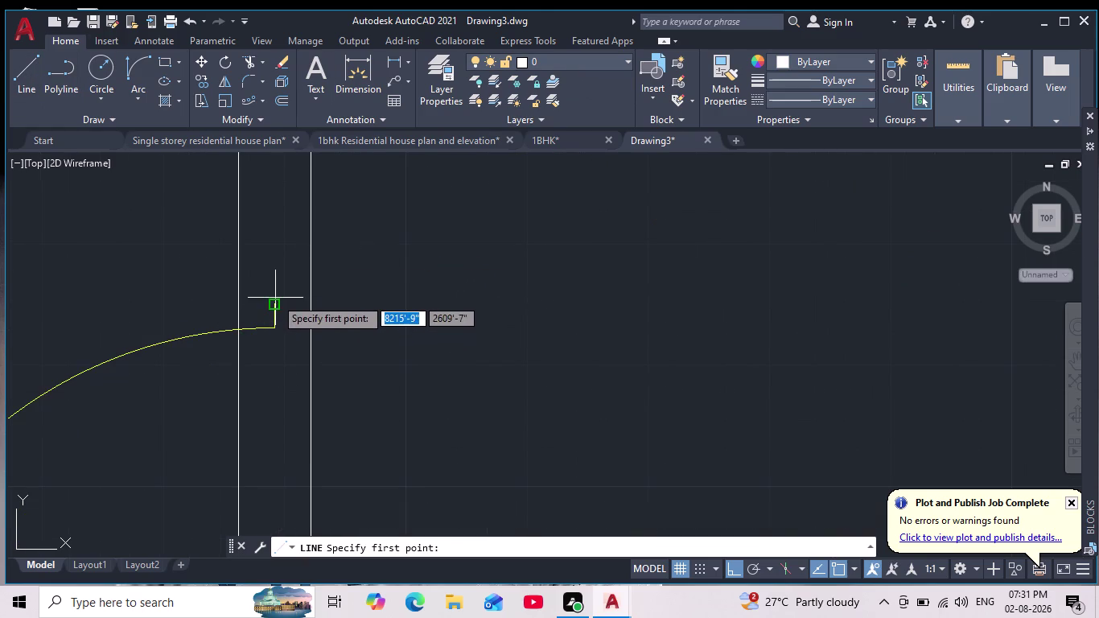
scroll(up, 3)
scroll(down, 3)
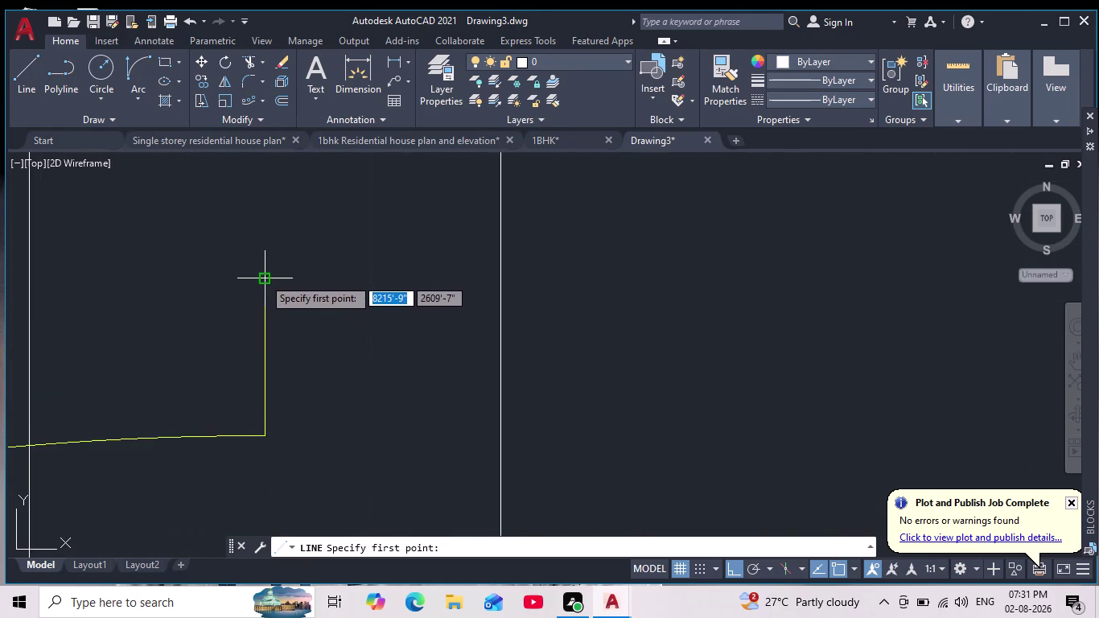
middle_drag(264, 279, 369, 282)
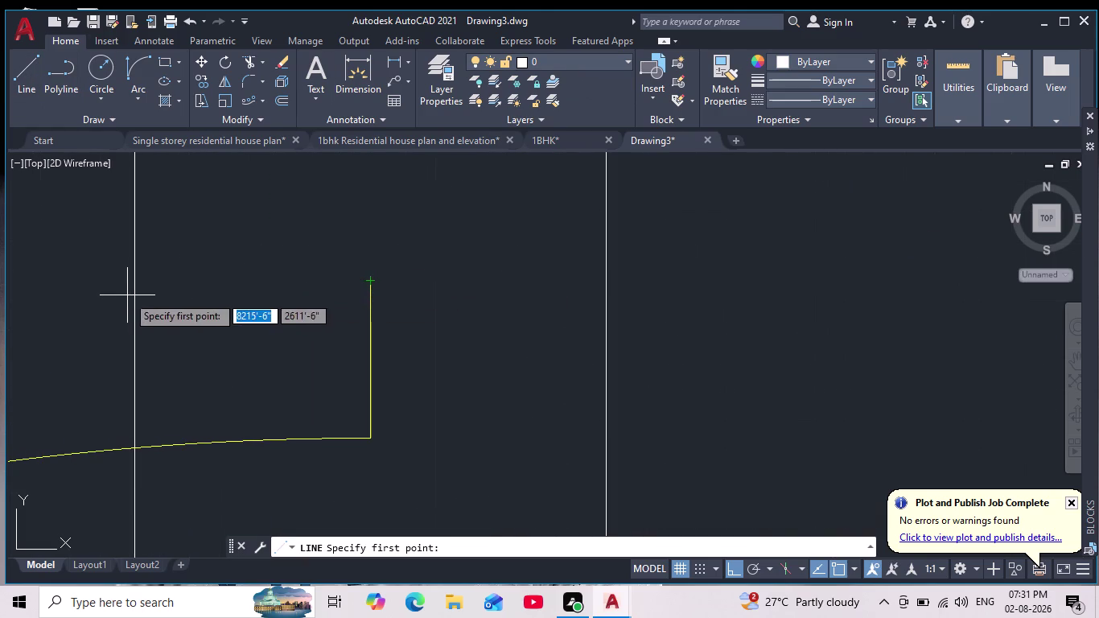
click(134, 280)
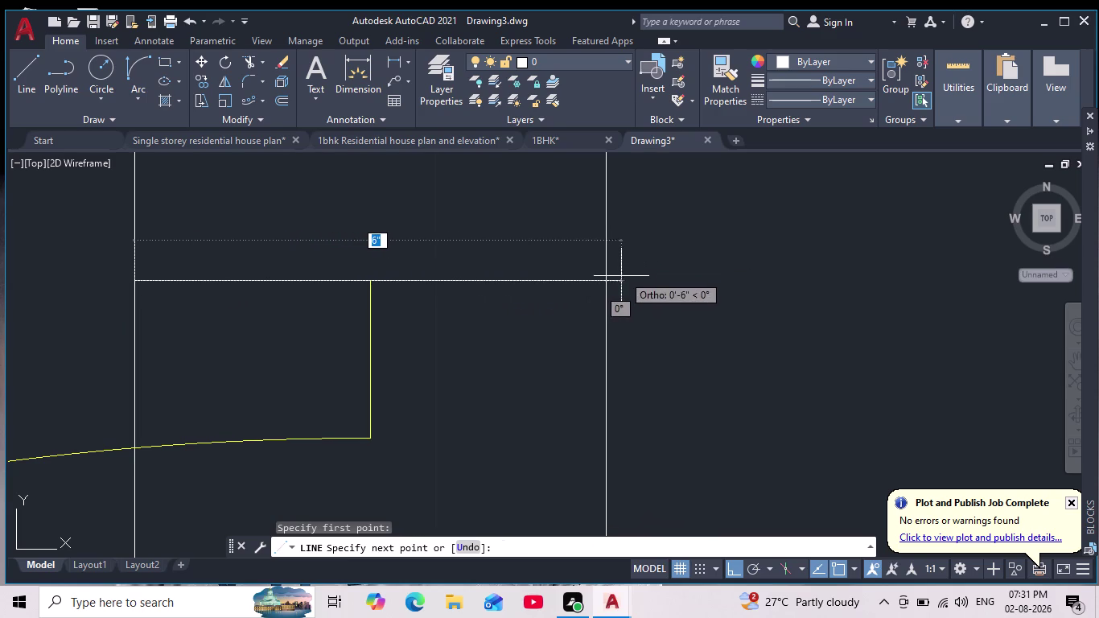
click(606, 281)
key(Escape)
scroll(down, 3)
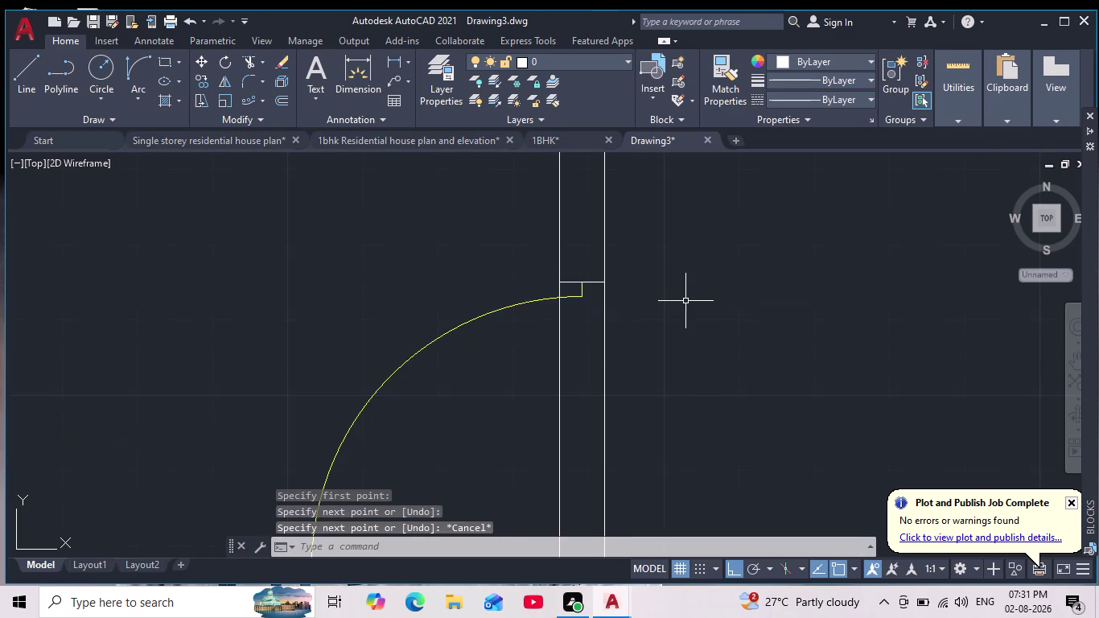
scroll(down, 3)
middle_drag(685, 301, 591, 291)
scroll(down, 3)
middle_drag(598, 303, 469, 328)
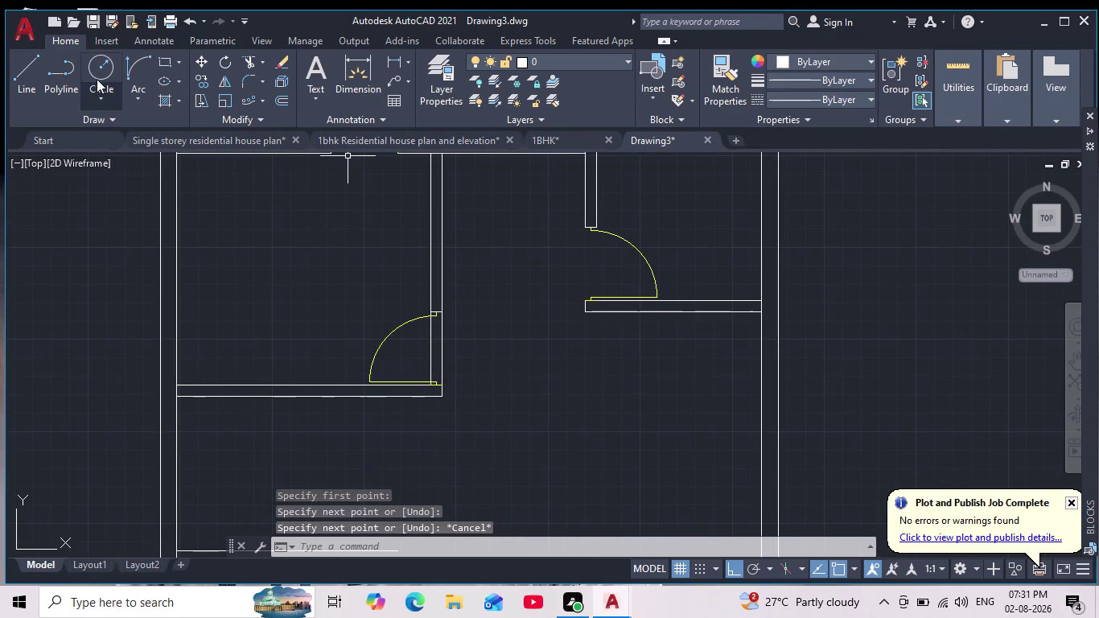
Trim the wall lines crossing the door openings using three fence selections.
click(248, 57)
scroll(up, 3)
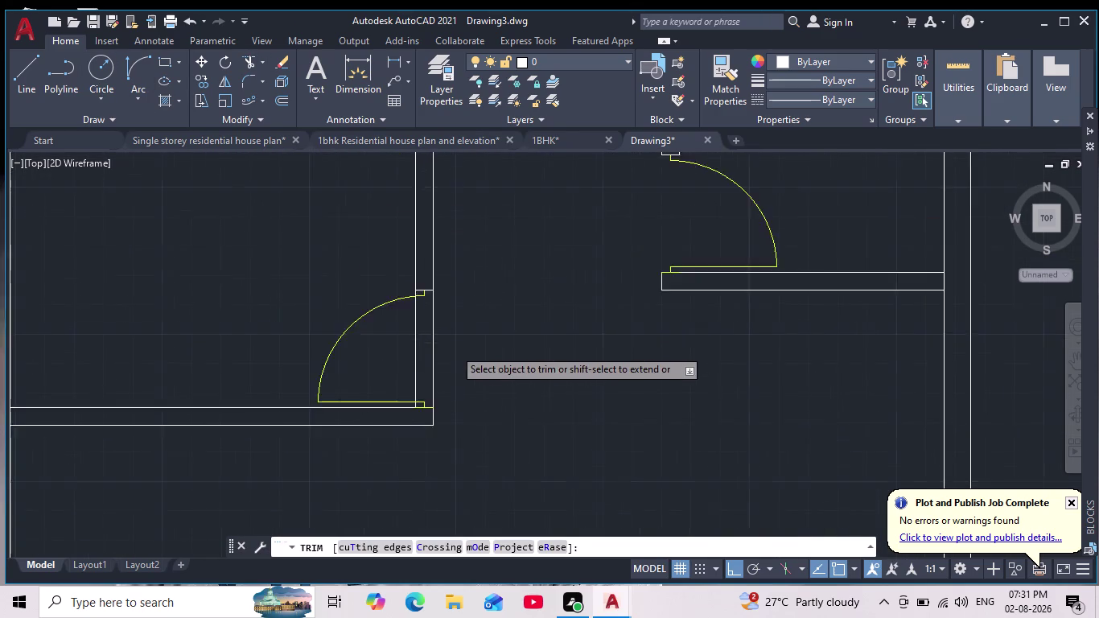
drag(348, 368, 511, 365)
middle_drag(512, 365, 504, 311)
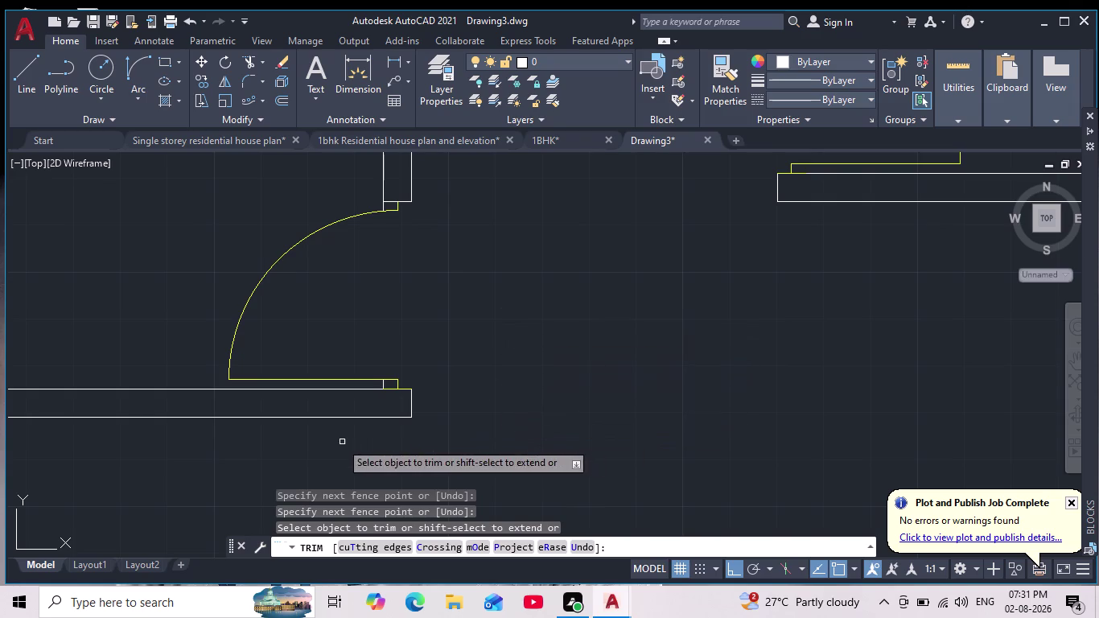
scroll(up, 3)
drag(525, 227, 467, 231)
scroll(down, 3)
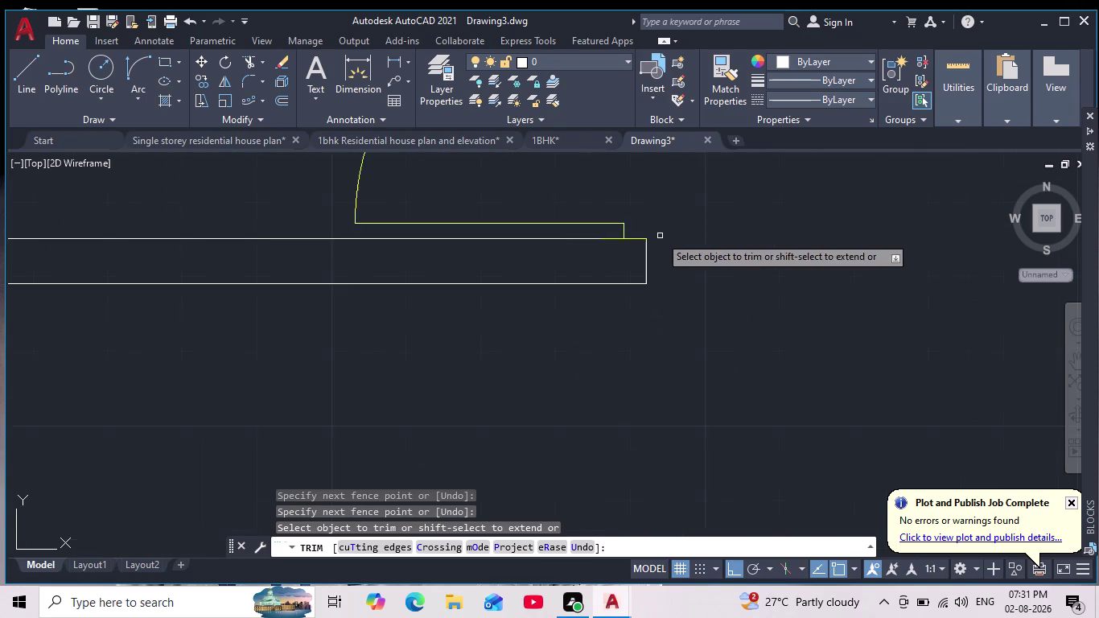
middle_drag(659, 236, 593, 448)
scroll(down, 3)
scroll(up, 3)
drag(610, 296, 461, 322)
key(Escape)
Zoom out and centre the whole floor plan in view.
scroll(down, 3)
middle_drag(544, 395, 522, 332)
scroll(down, 3)
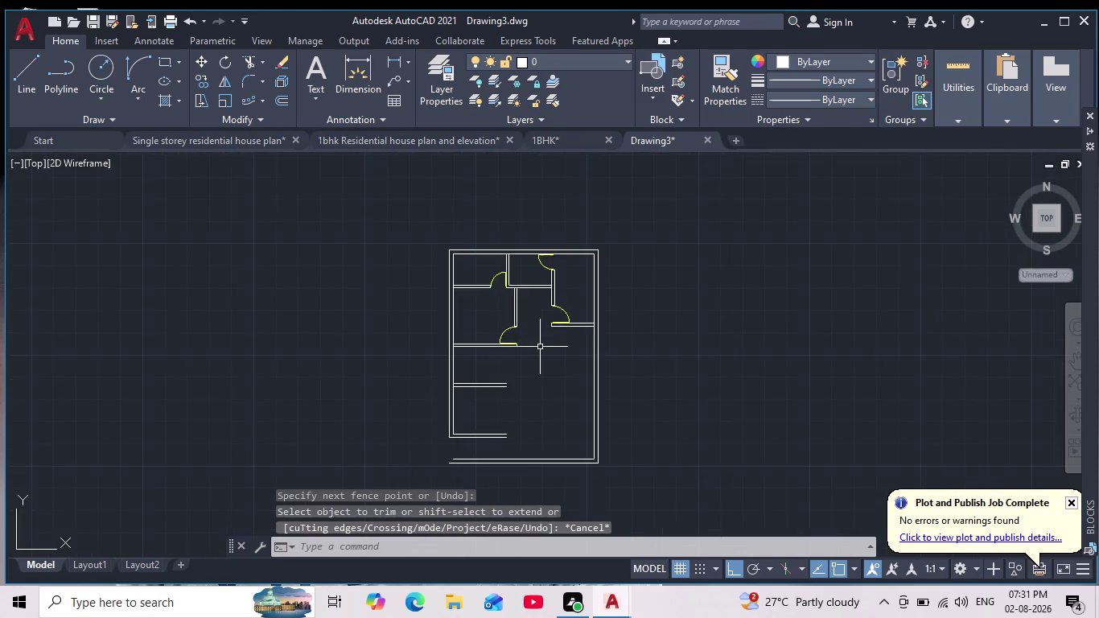
scroll(up, 3)
scroll(down, 3)
scroll(up, 3)
key(Escape)
key(Escape)
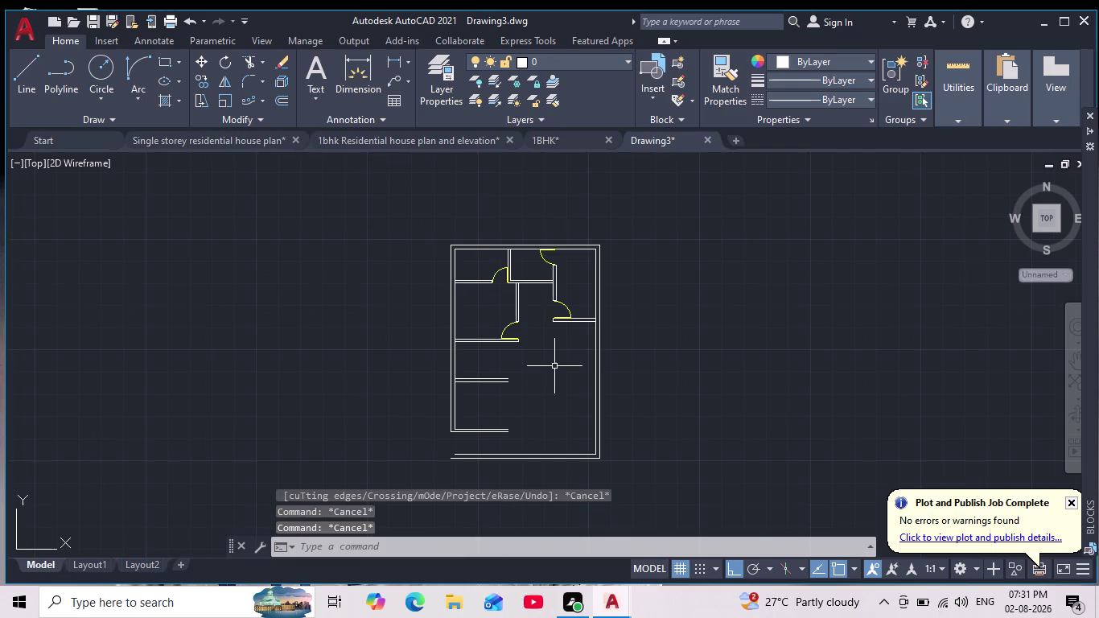
middle_drag(554, 366, 542, 402)
scroll(down, 3)
scroll(up, 3)
scroll(up, 3)
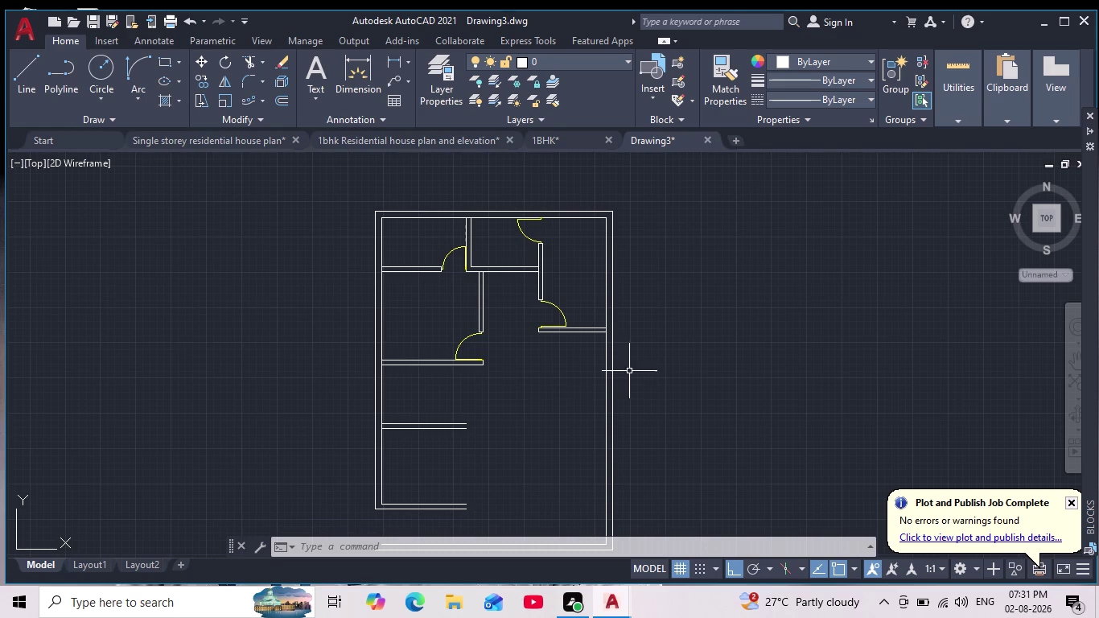
Offset the right-side partition line 13 feet downward.
scroll(up, 3)
key(Escape)
key(Escape)
key(Escape)
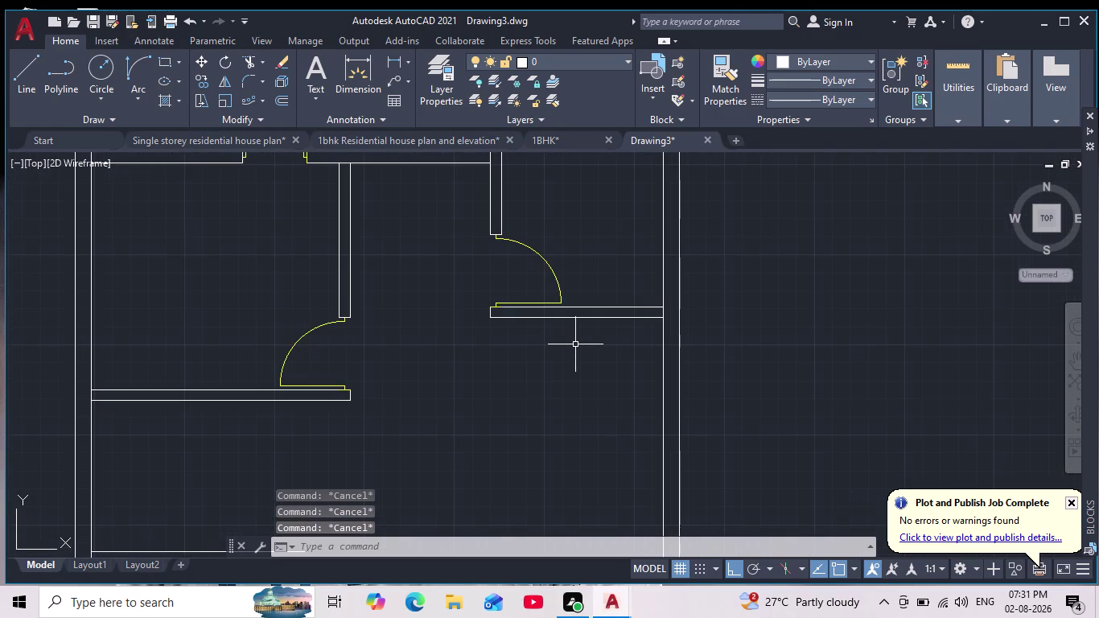
key(Escape)
key(o)
key(Return)
key(2)
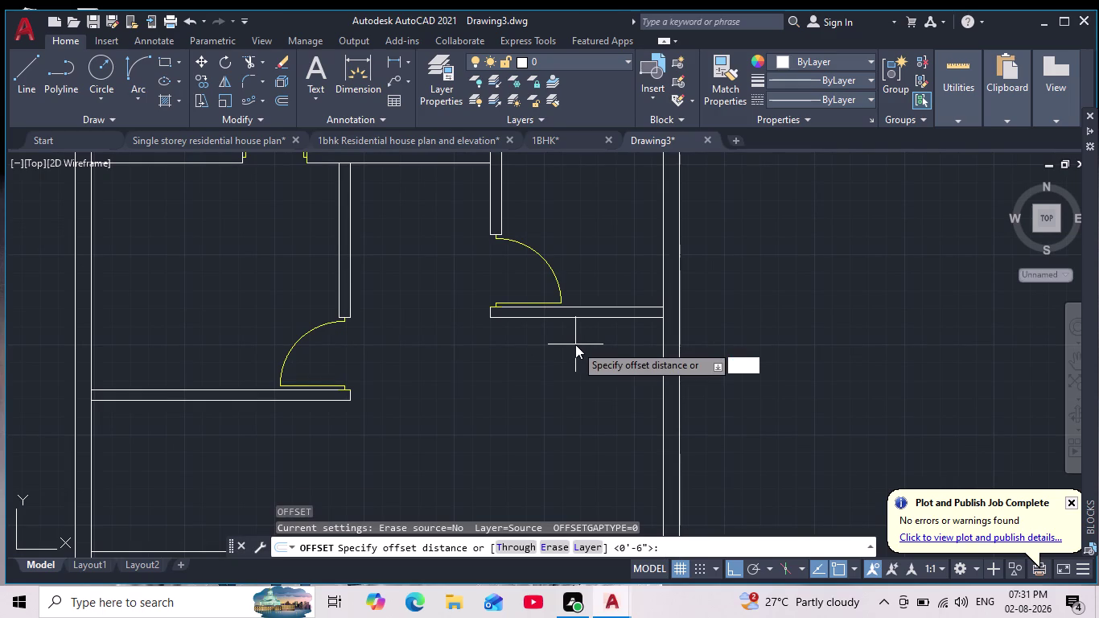
key(BackSpace)
text(13)
text(')
key(Return)
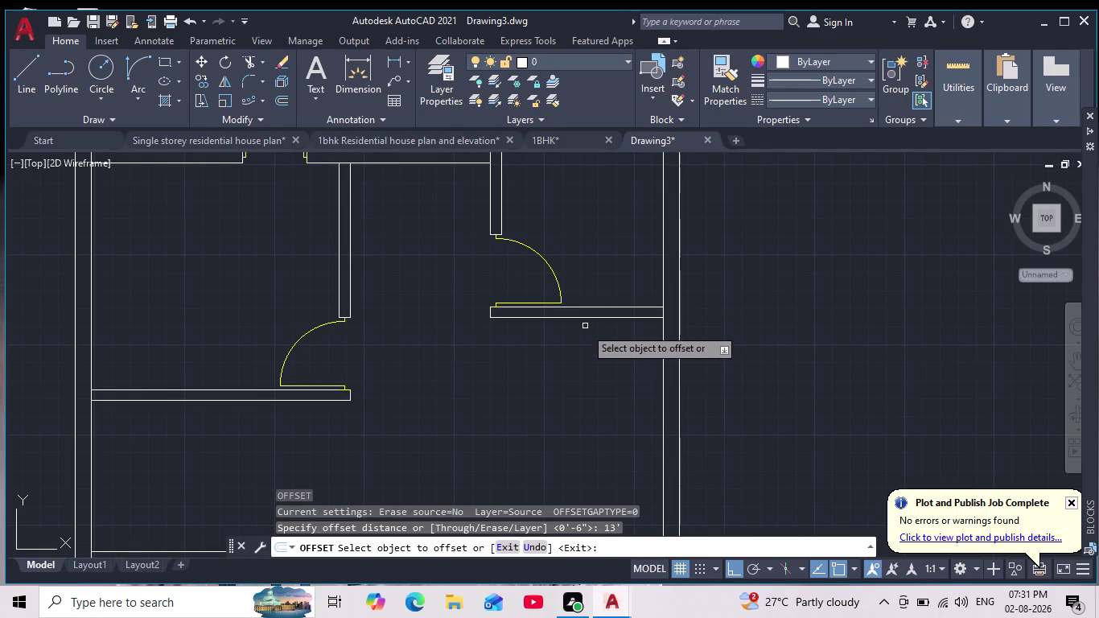
click(582, 316)
click(595, 403)
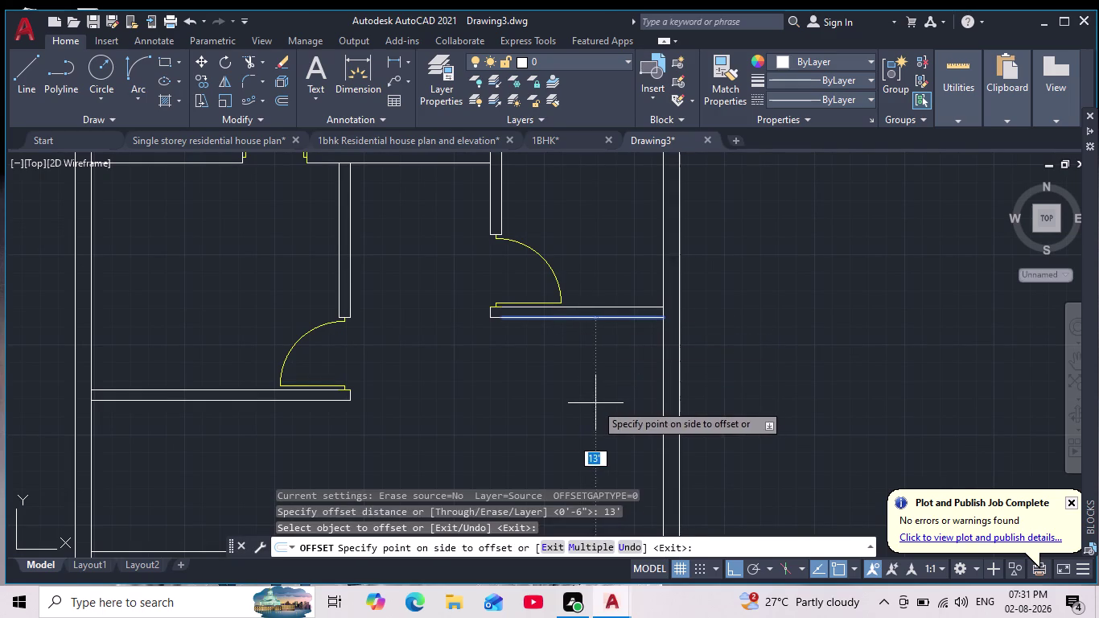
scroll(down, 3)
middle_drag(593, 401, 583, 324)
scroll(down, 3)
scroll(up, 3)
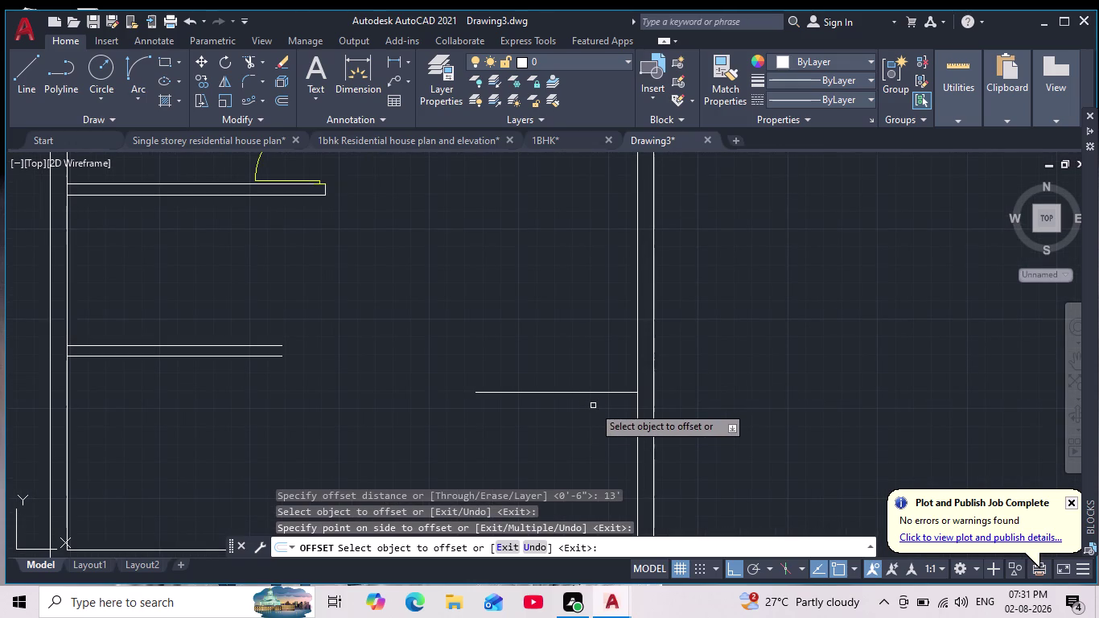
key(Return)
Double the new partition line with a 6-inch offset.
key(Return)
key(6)
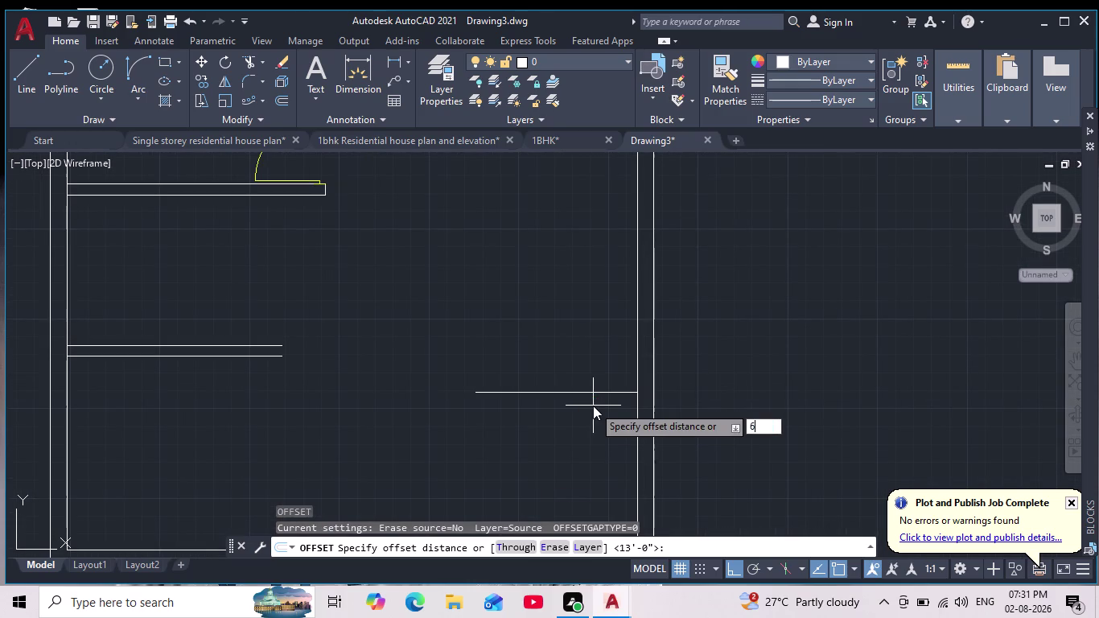
key(Return)
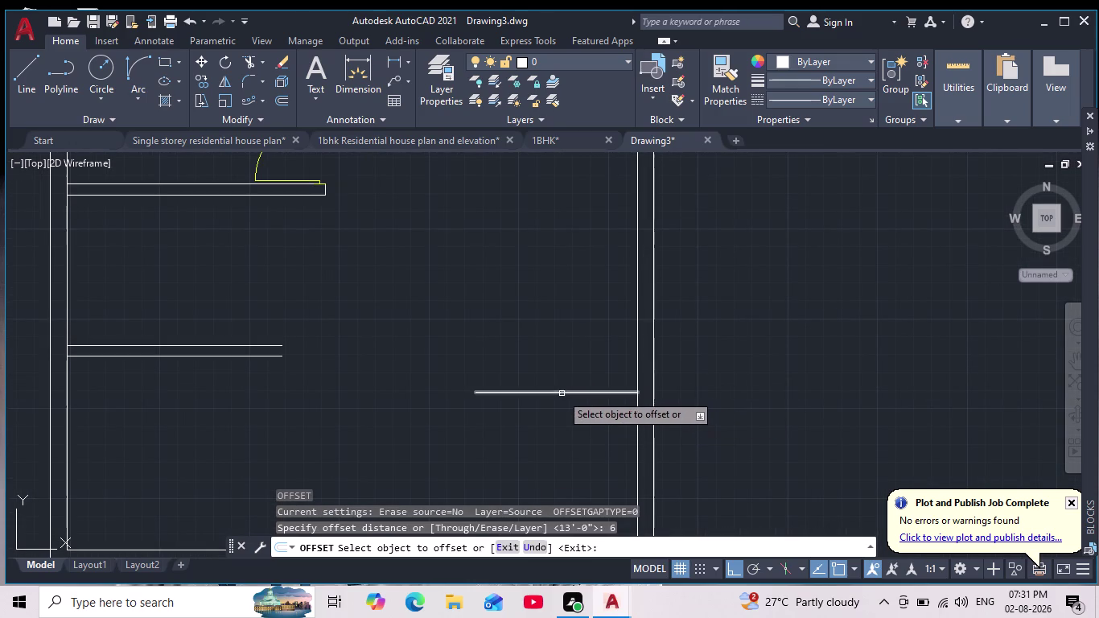
click(560, 394)
click(565, 424)
scroll(down, 3)
scroll(up, 3)
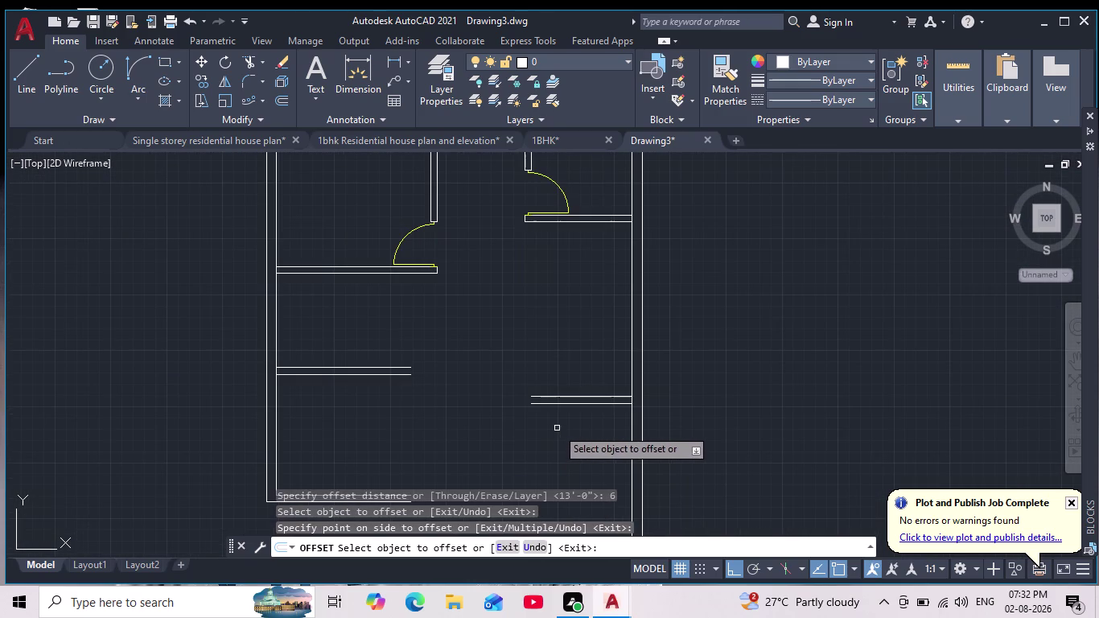
key(Escape)
key(Escape)
key(Escape)
key(Escape)
key(Escape)
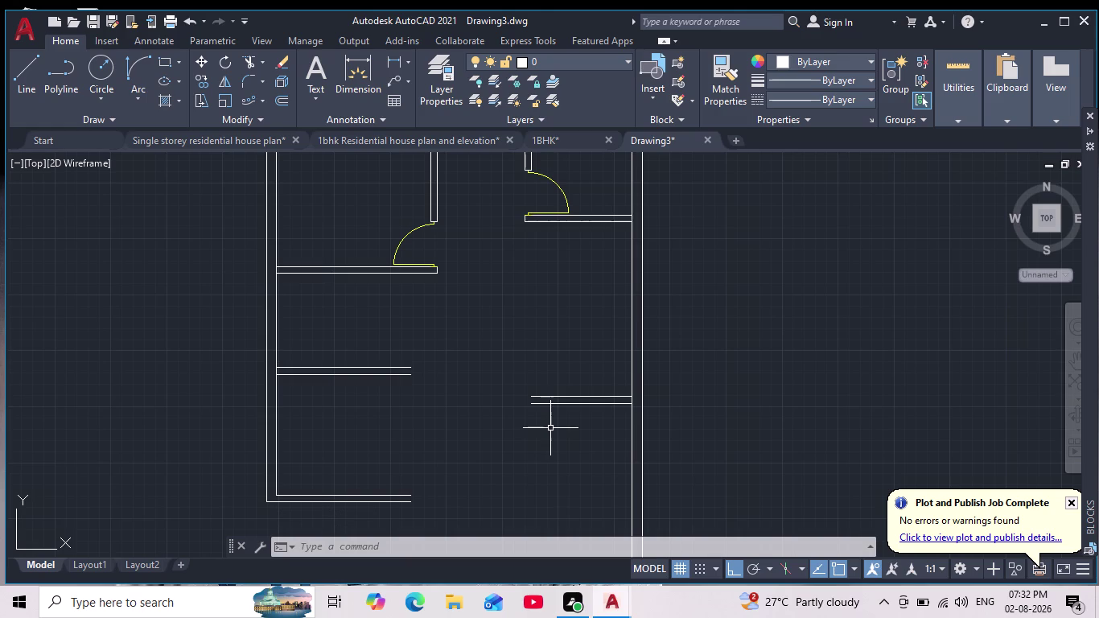
click(17, 74)
scroll(up, 3)
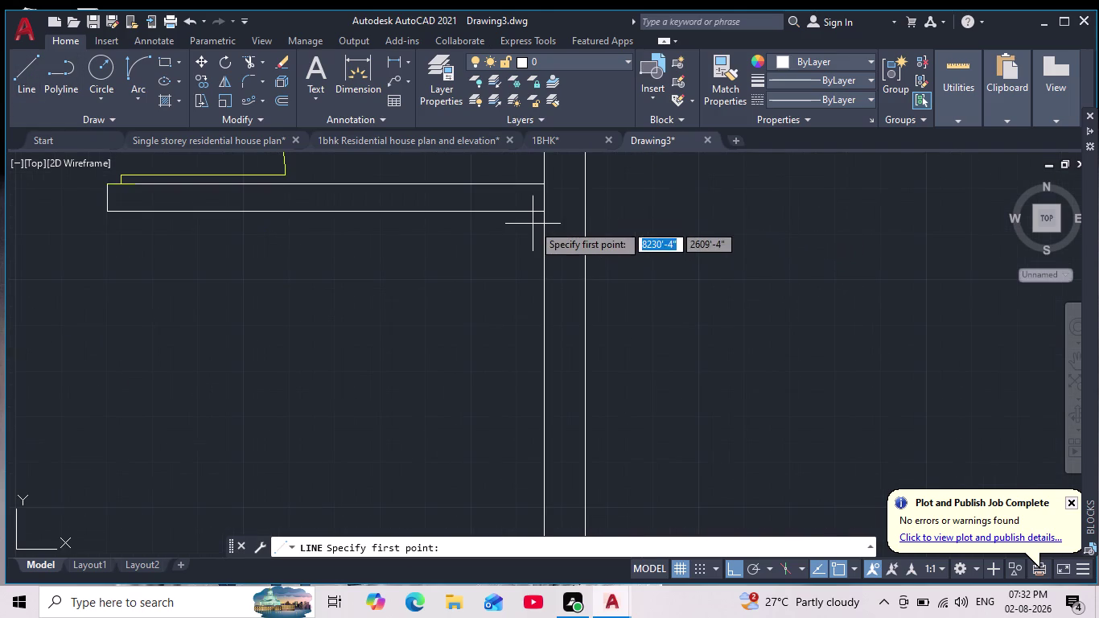
Start a line near the right wall, then cancel it.
click(543, 213)
middle_drag(507, 359, 566, 224)
scroll(down, 3)
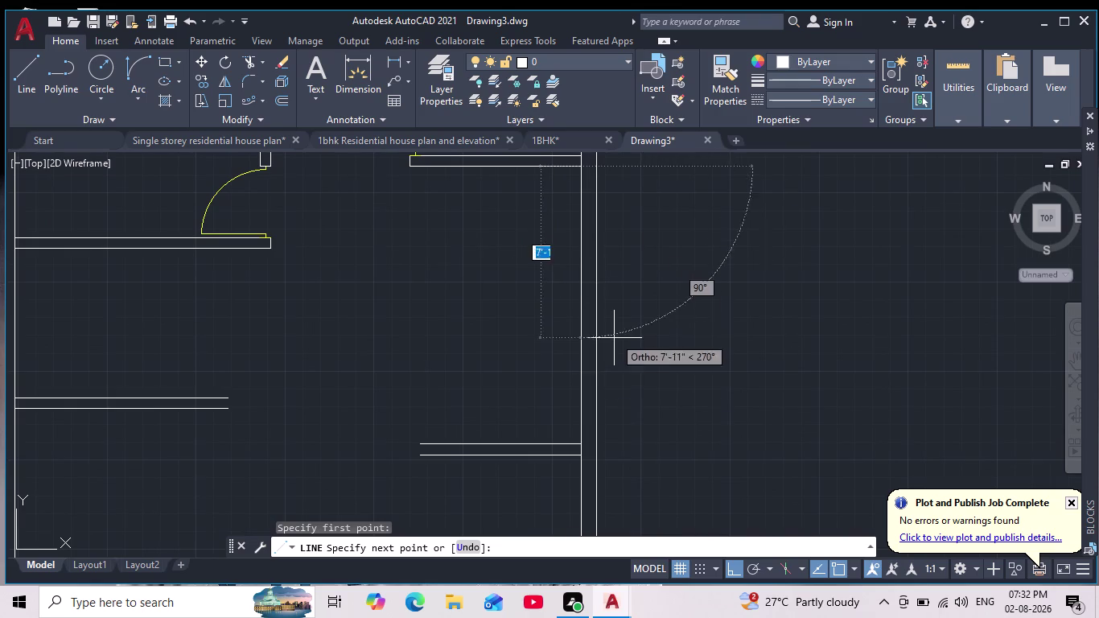
click(581, 446)
key(Escape)
key(Escape)
key(Escape)
Offset the right wall line 9 feet to the left.
key(Escape)
key(o)
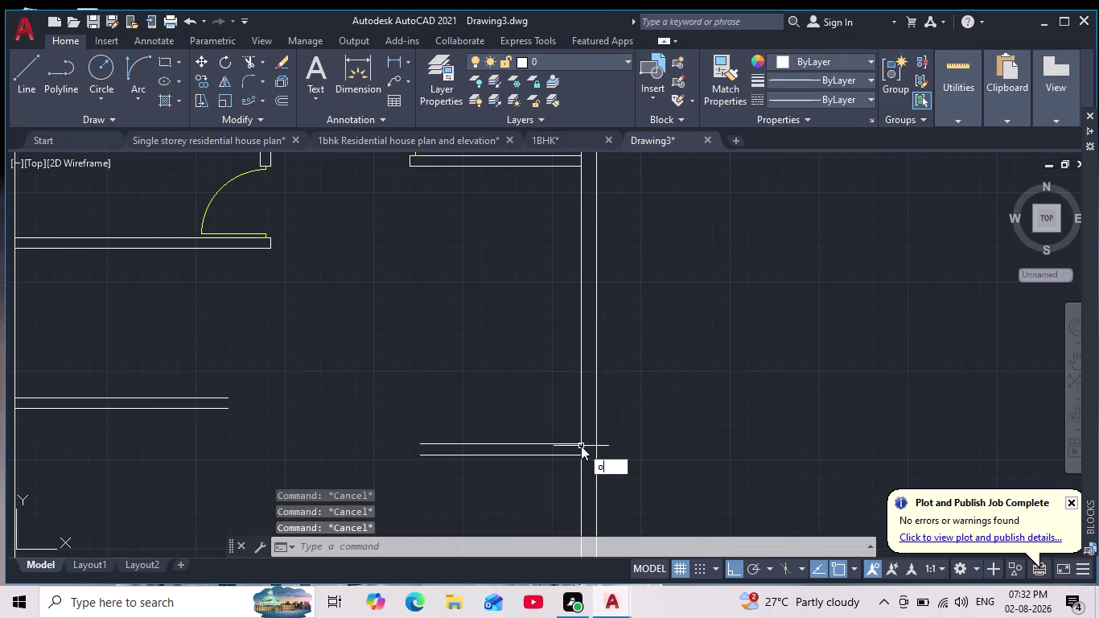
key(Return)
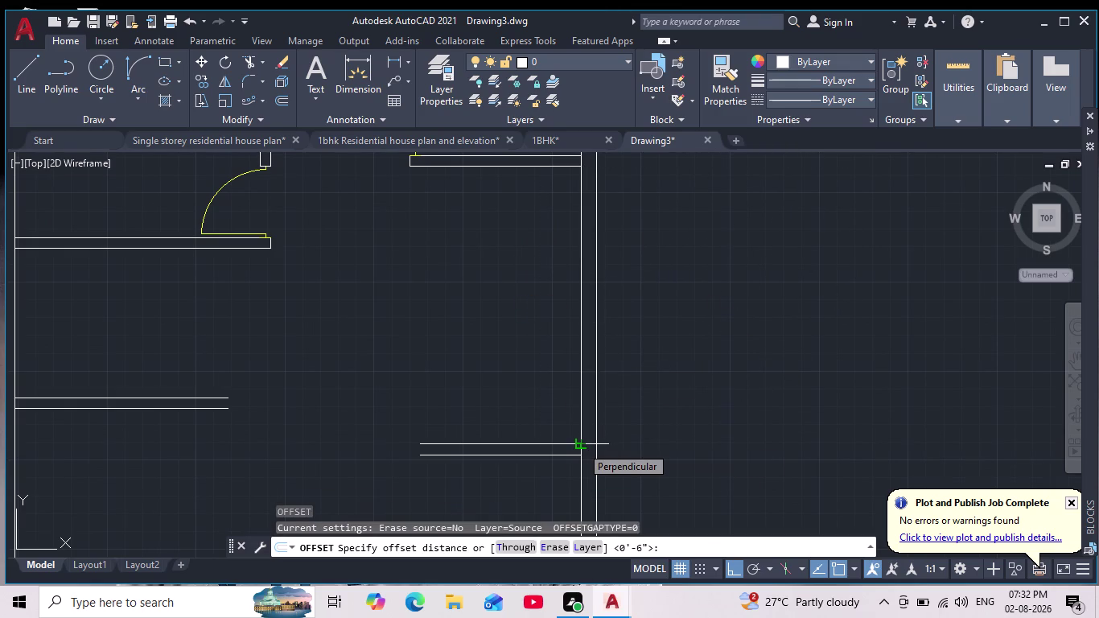
text(9)
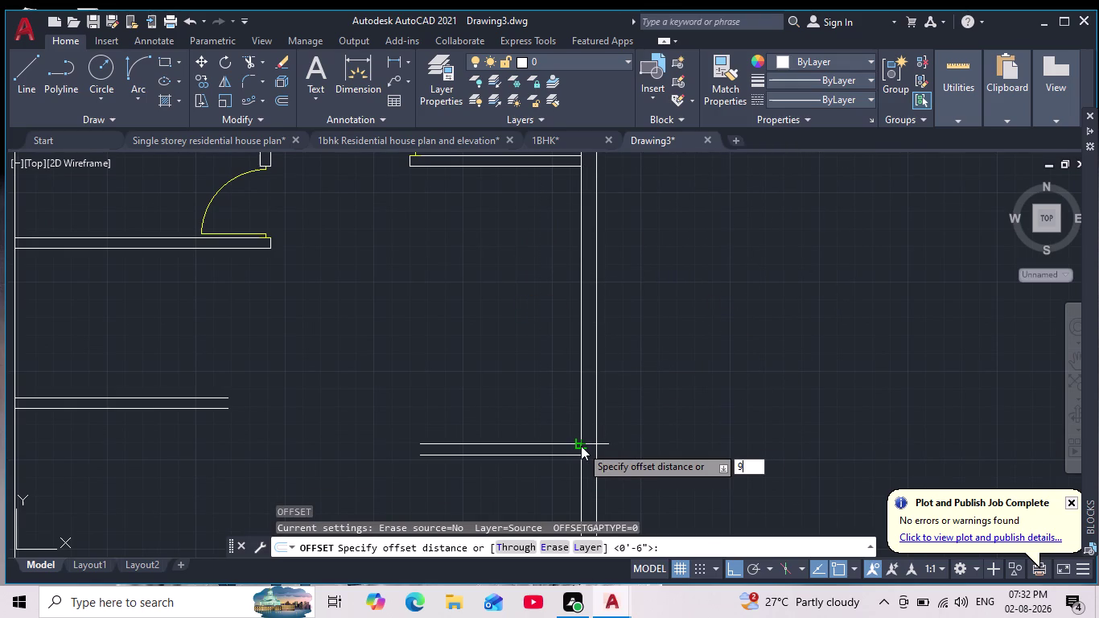
text(')
key(Return)
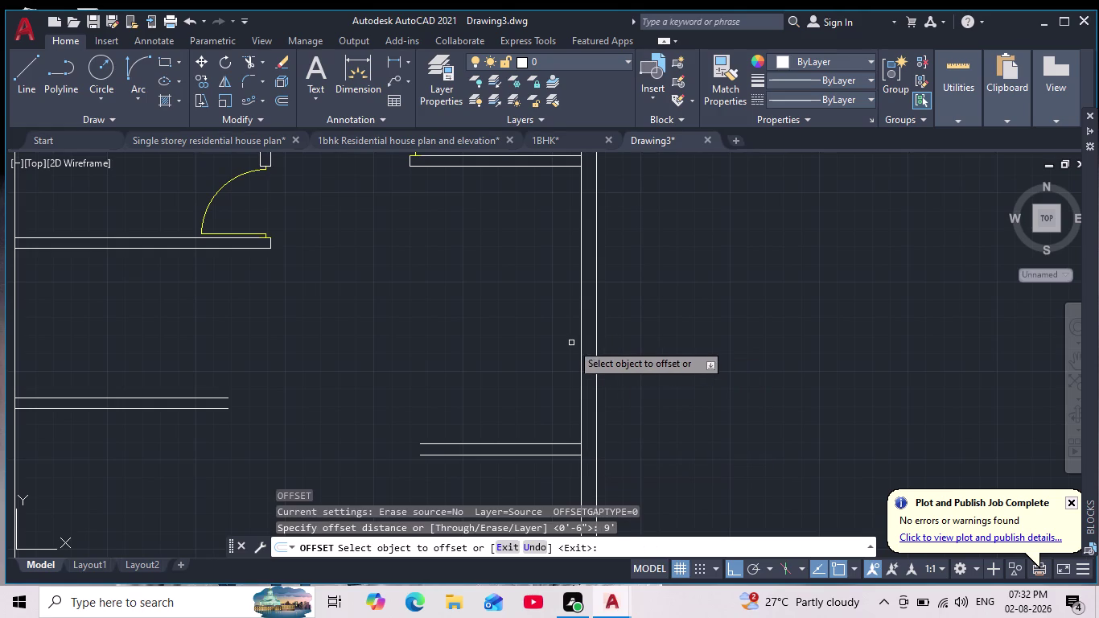
click(579, 355)
click(506, 372)
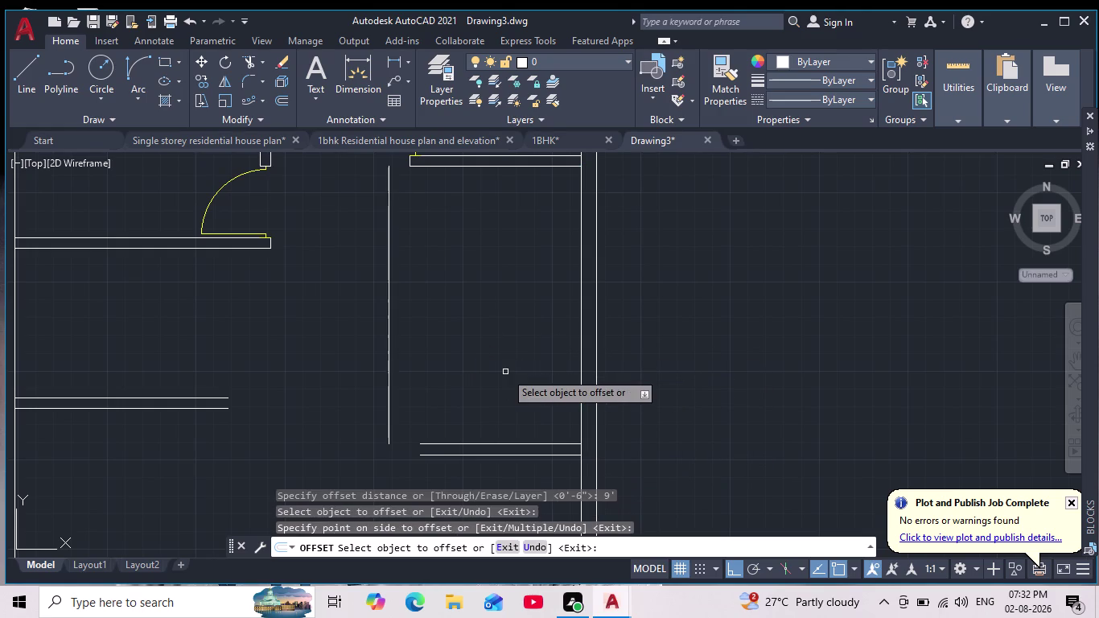
key(Return)
key(Return)
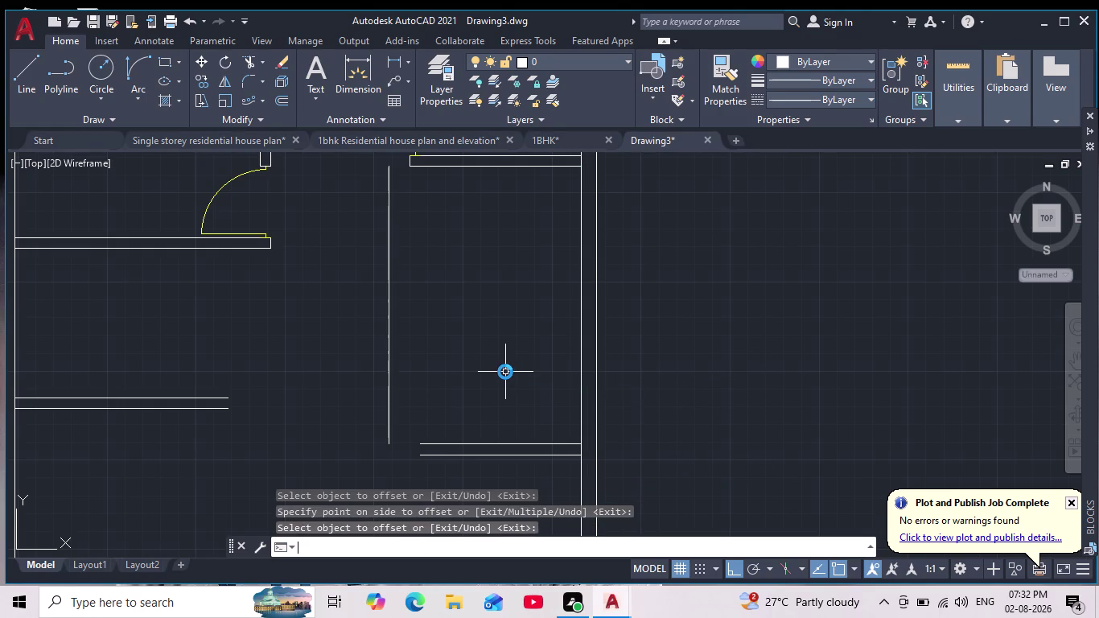
Offset the new line 6 inches to form the partition's second face.
key(6)
key(Return)
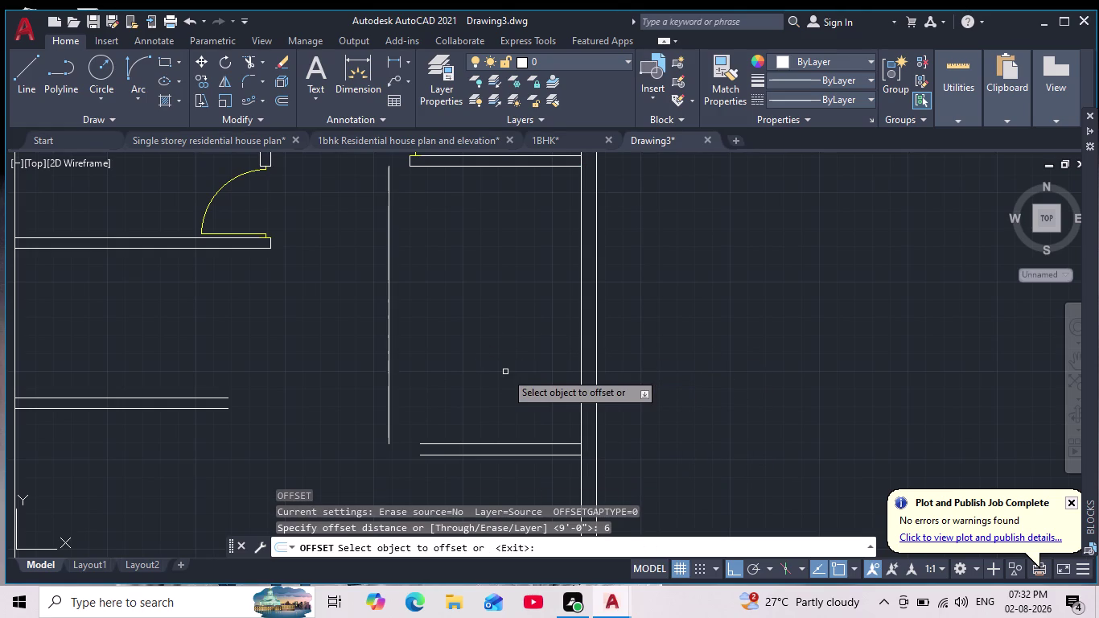
click(389, 301)
click(357, 325)
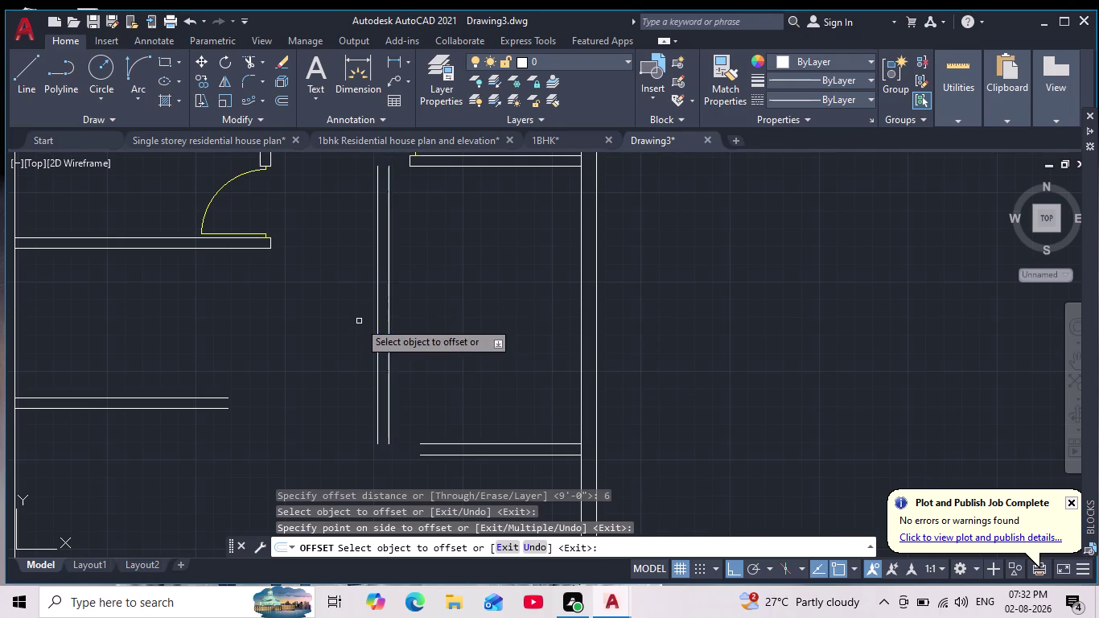
scroll(down, 3)
middle_drag(359, 321, 361, 402)
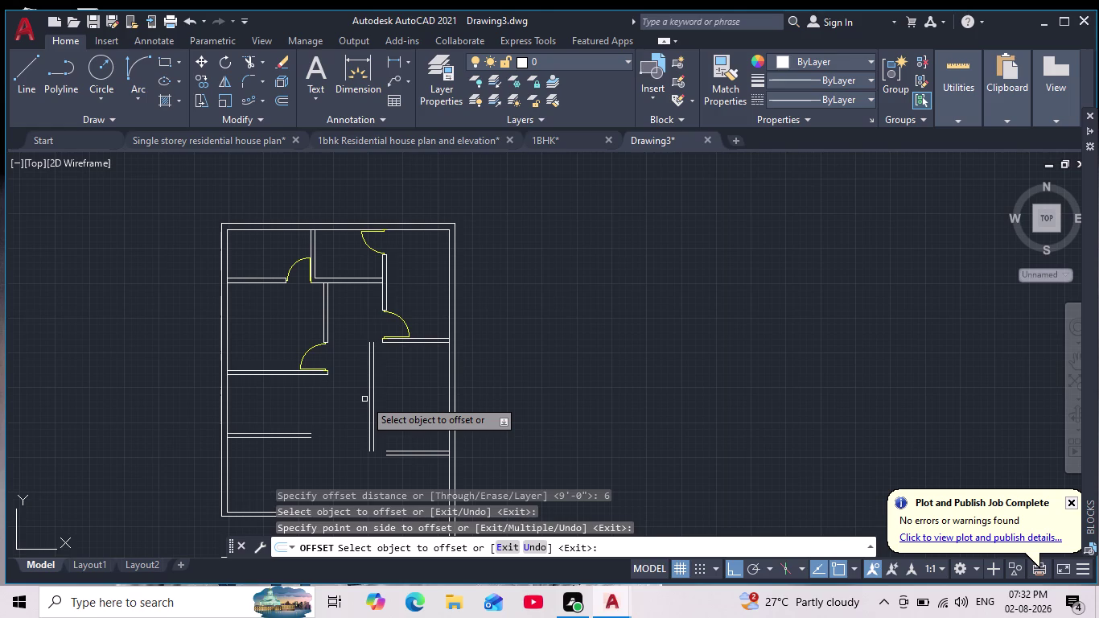
scroll(up, 3)
key(Escape)
key(Escape)
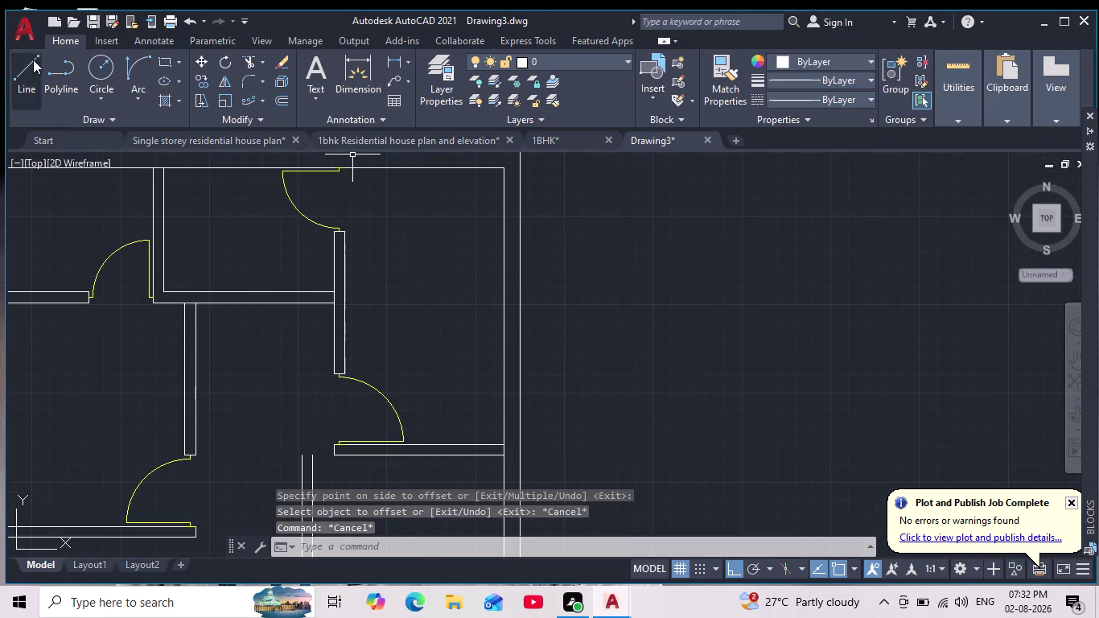
Add a 7'-6" linear dimension between the partition and the right wall.
click(398, 60)
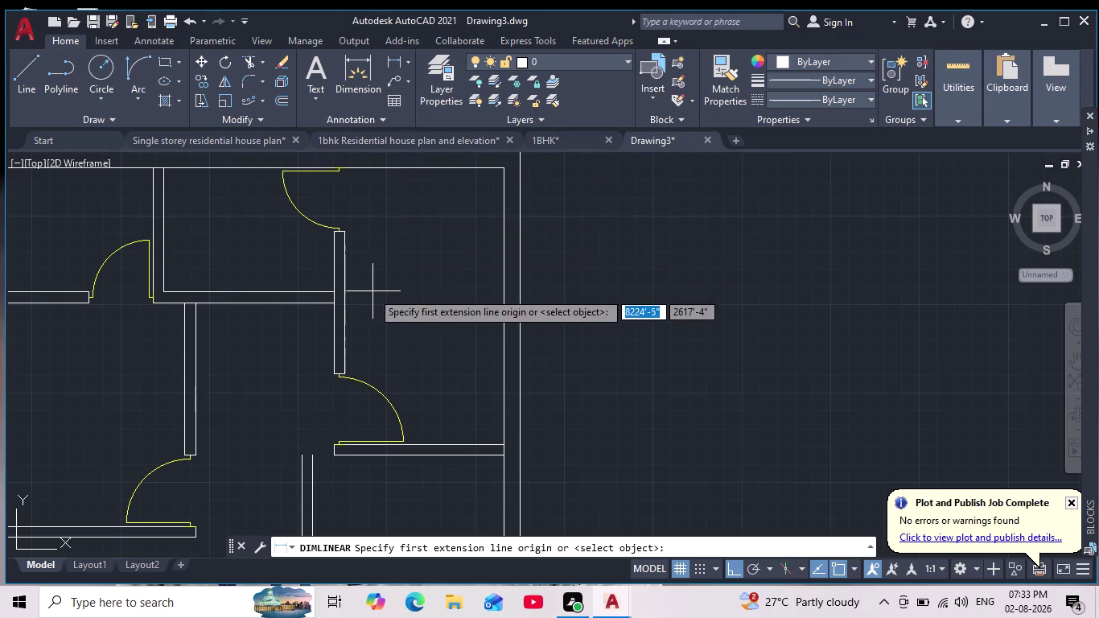
scroll(up, 3)
click(317, 347)
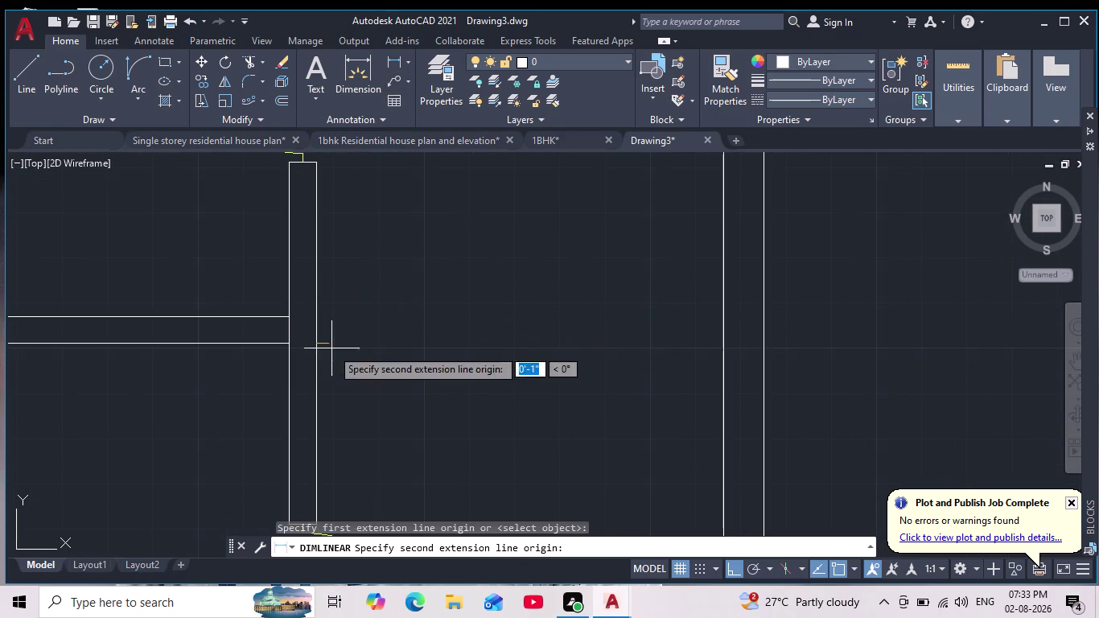
click(723, 344)
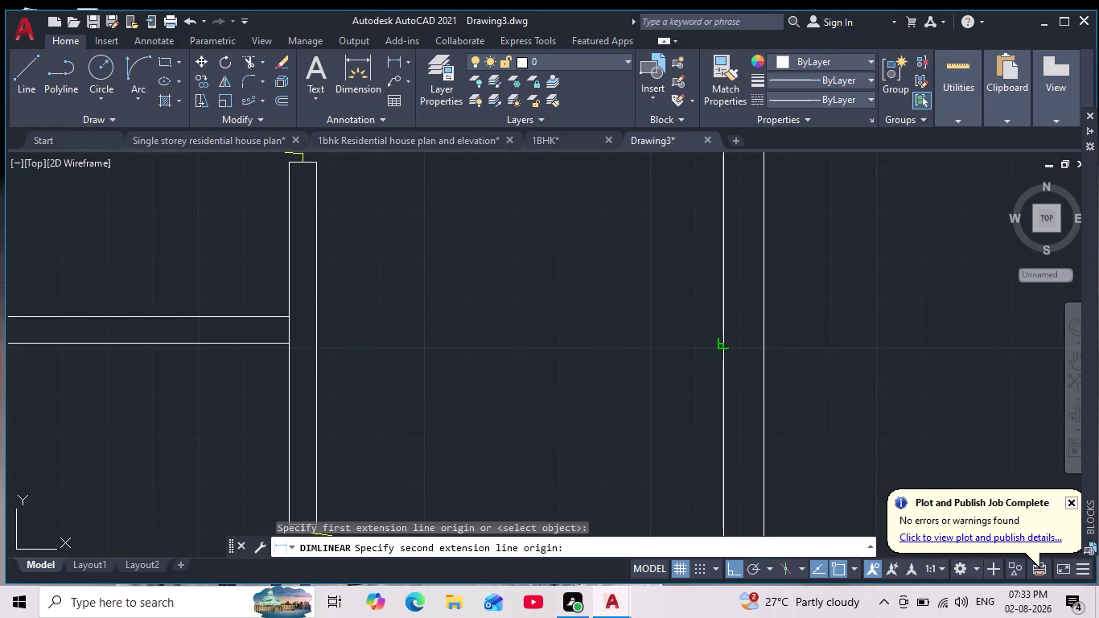
scroll(down, 3)
scroll(up, 3)
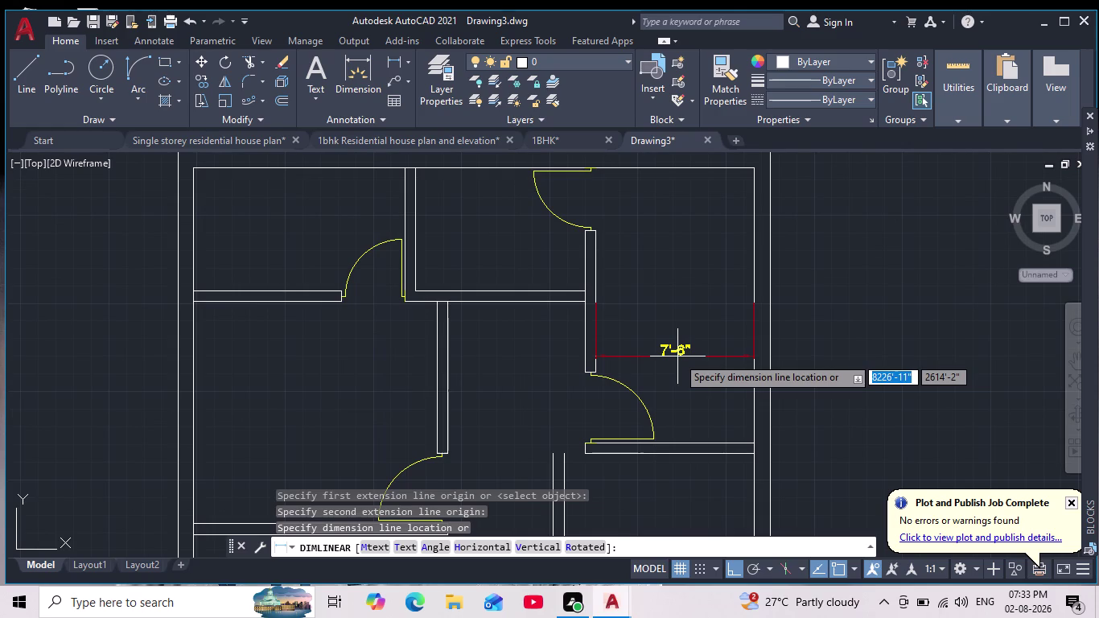
click(669, 333)
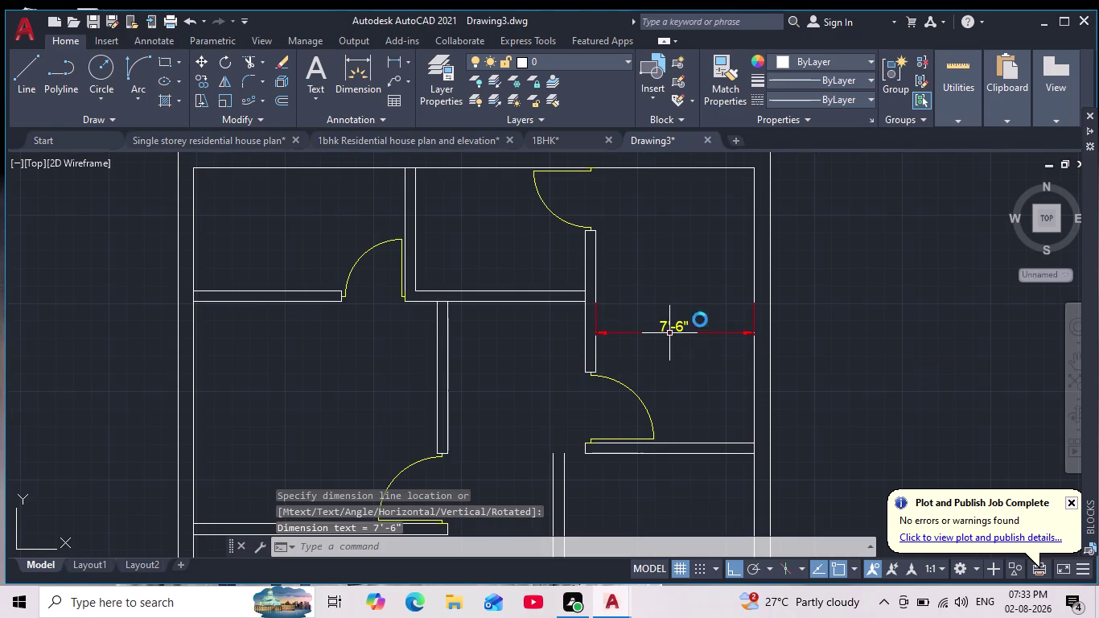
Add an 8' linear dimension across the upper room to the partition.
click(393, 59)
scroll(up, 3)
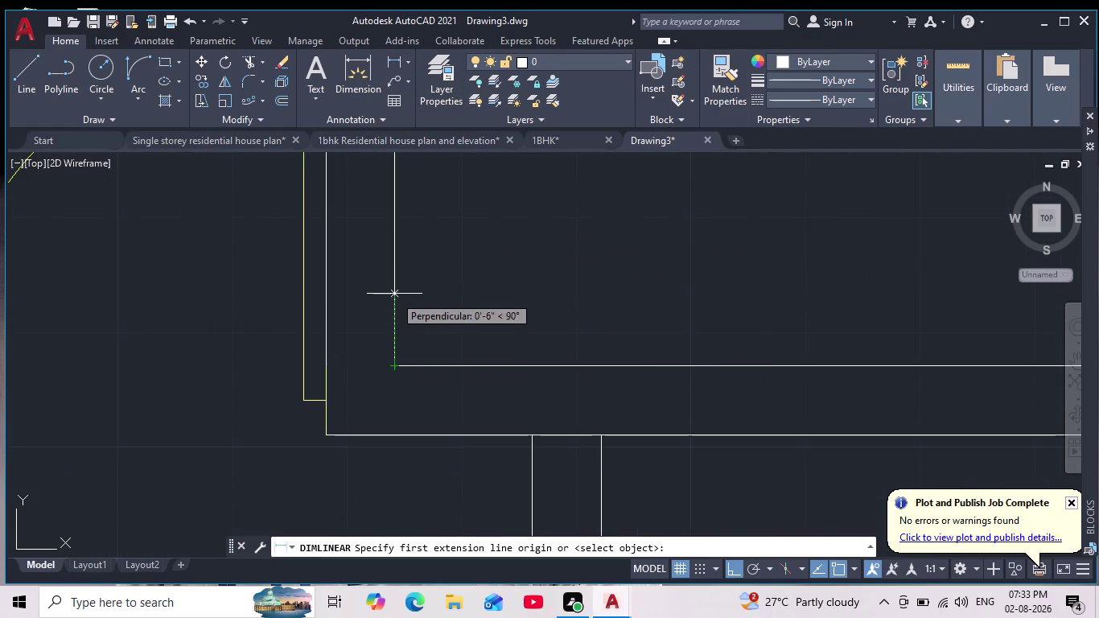
click(392, 287)
scroll(down, 3)
middle_drag(589, 267, 496, 261)
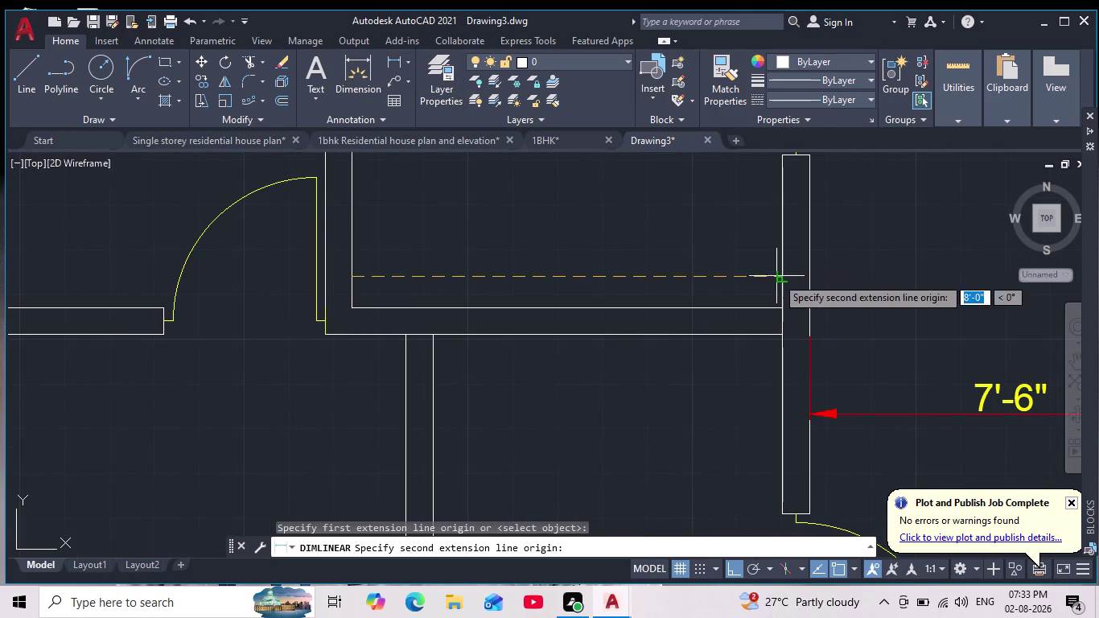
click(779, 281)
click(745, 269)
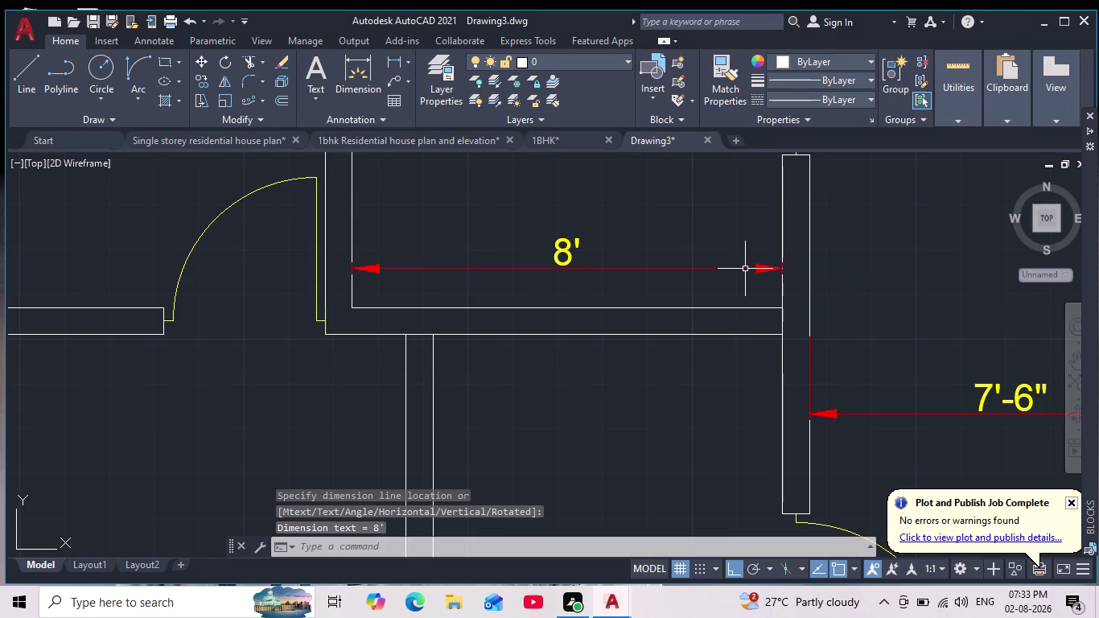
scroll(down, 3)
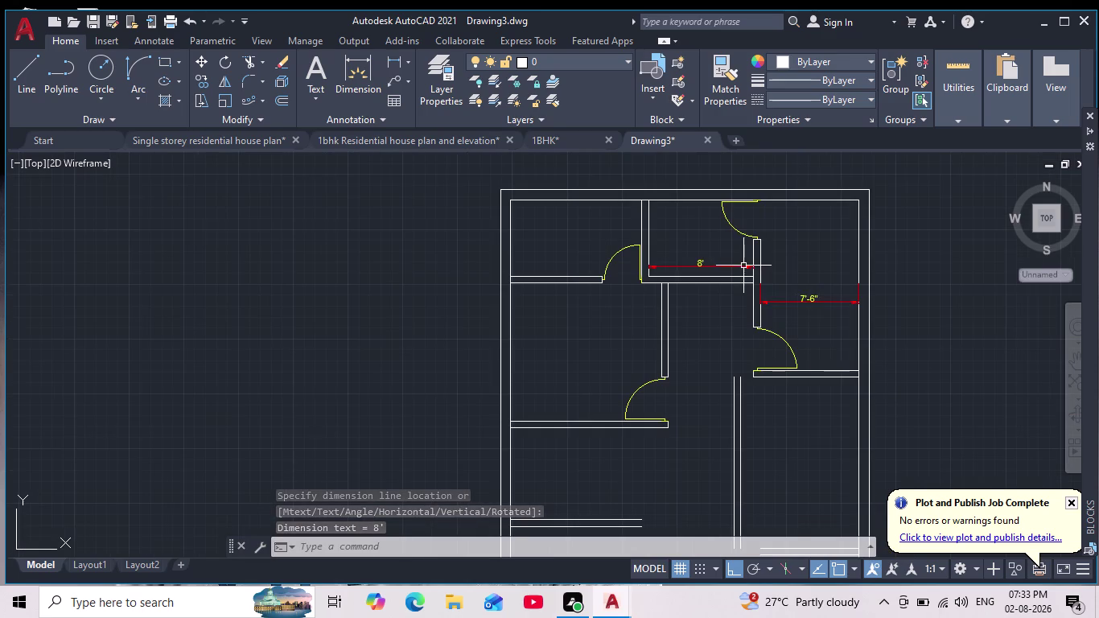
middle_drag(776, 293, 603, 312)
scroll(down, 3)
scroll(up, 3)
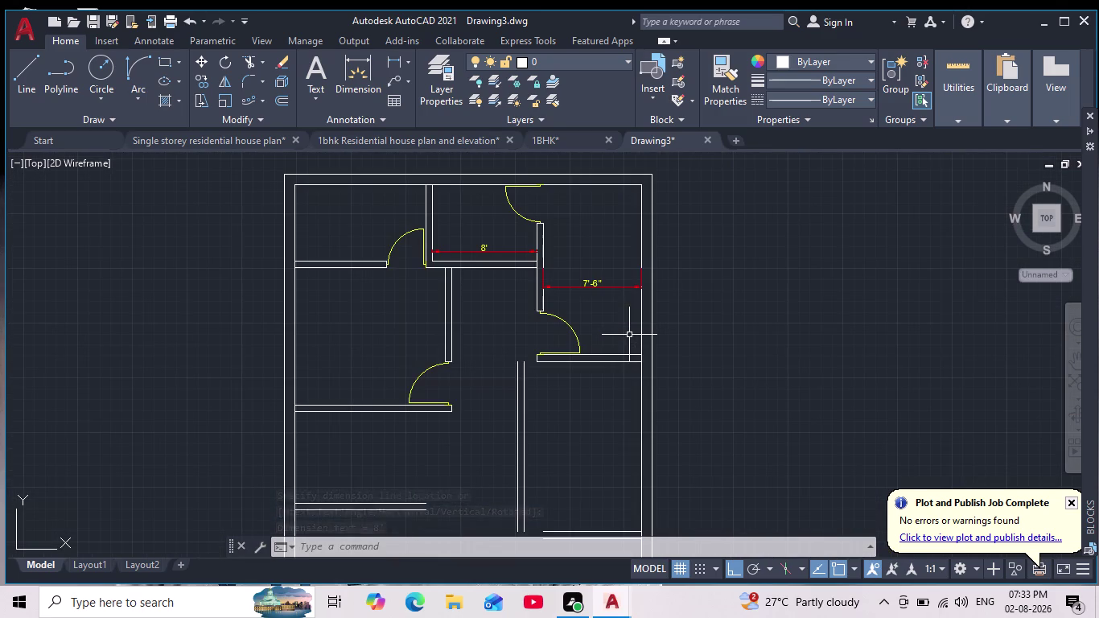